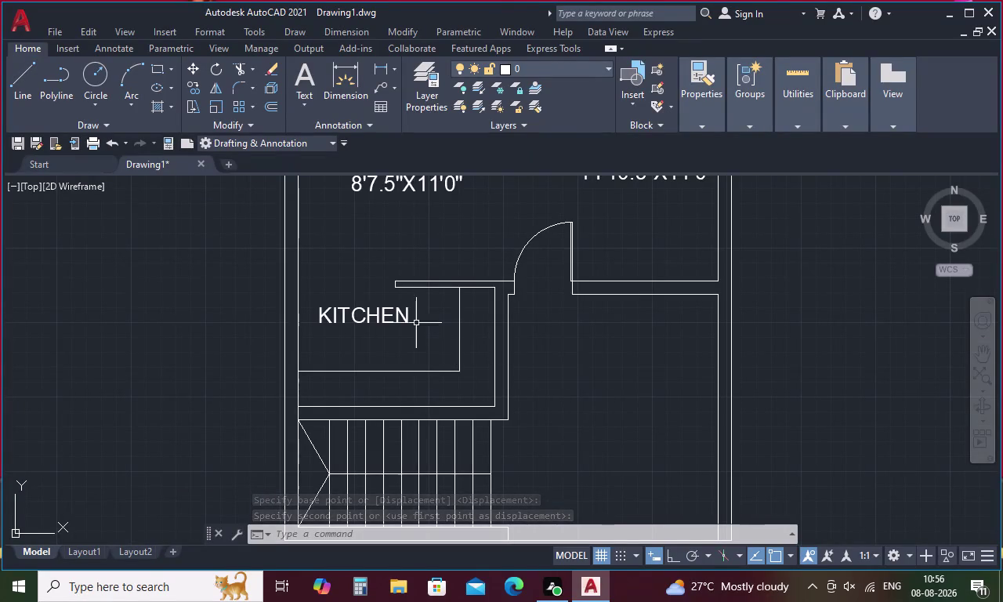
Copy the KITCHEN label into the parking area beside the staircase.
click(333, 311)
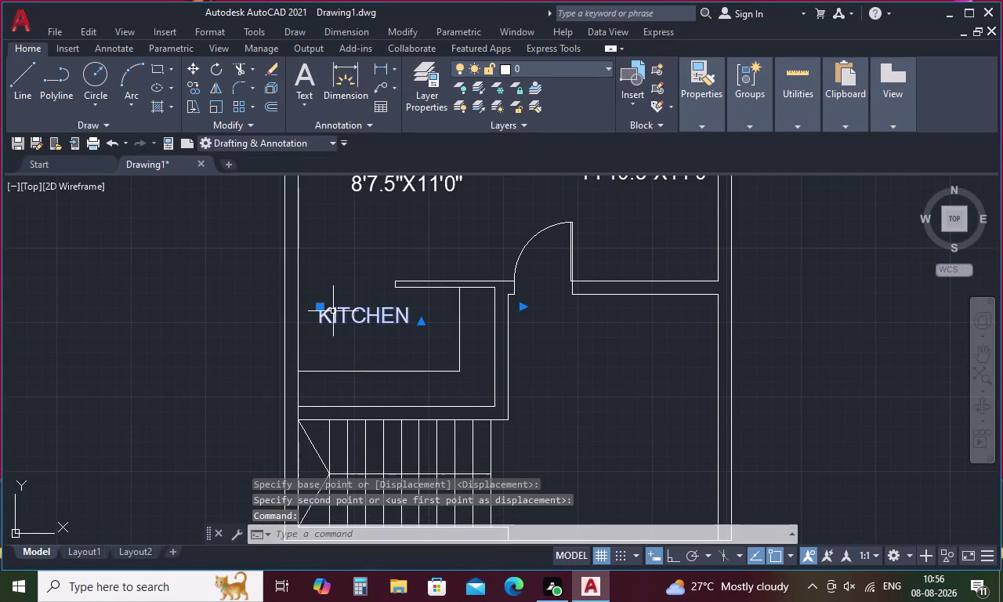
key(ctrl+c)
key(ctrl+v)
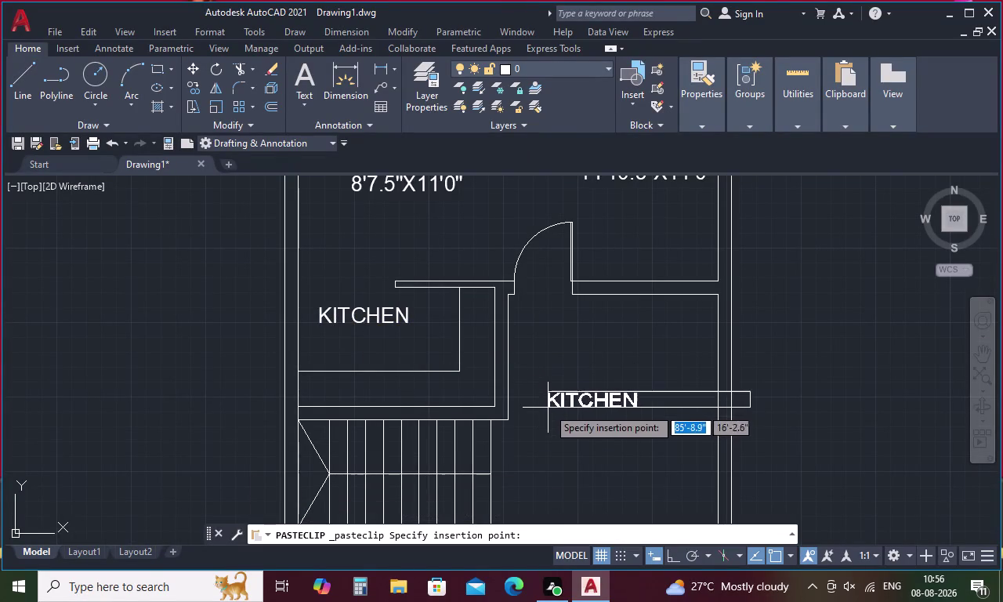
click(561, 406)
Retype the copied label's wording as PARKING.
double_click(594, 403)
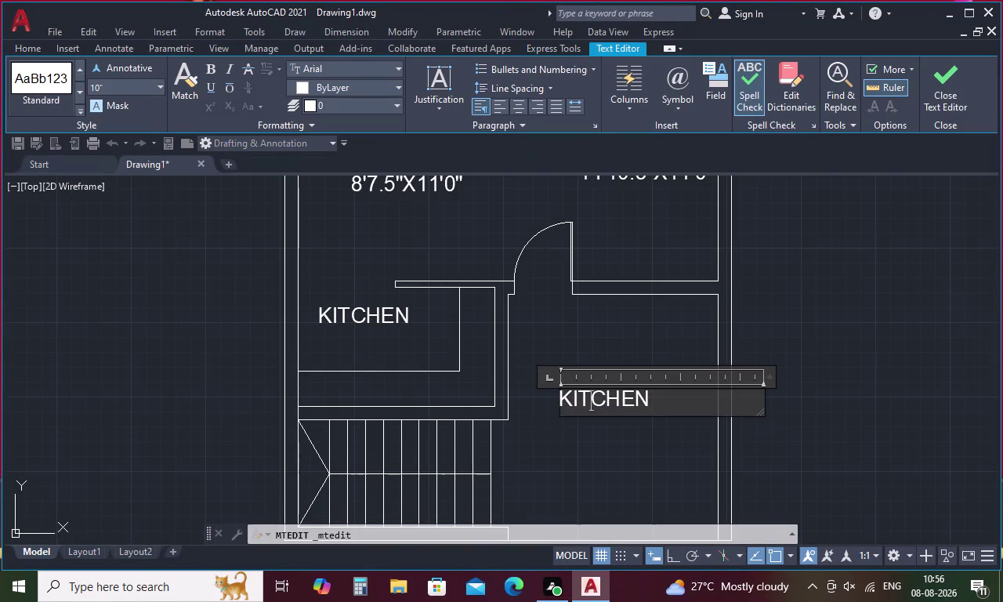
click(661, 403)
key(BackSpace)
key(BackSpace)
key(BackSpace)
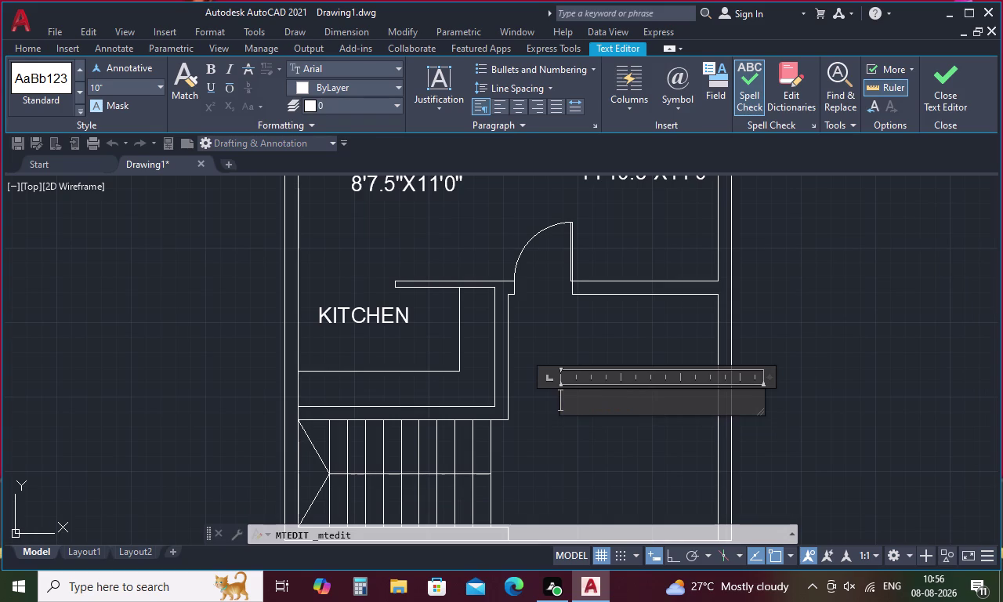
key(p)
text(A)
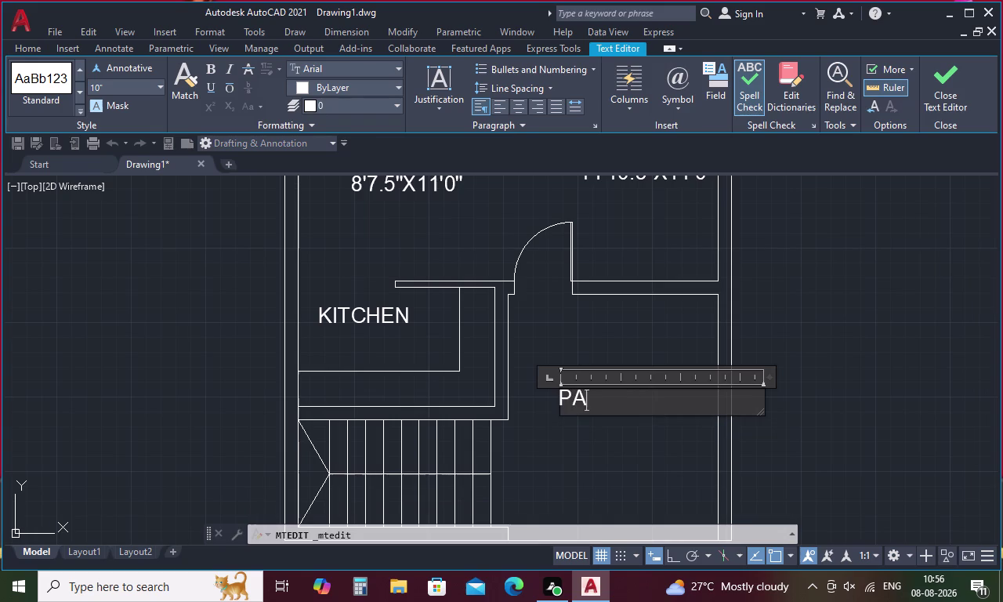
text(RK)
text(IN)
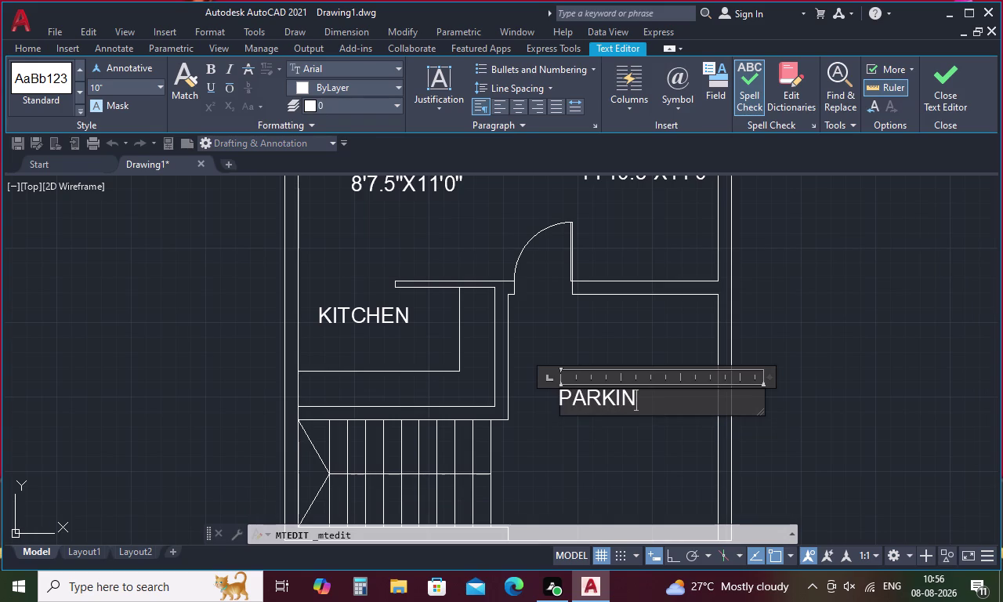
key(g)
click(602, 357)
scroll(down, 3)
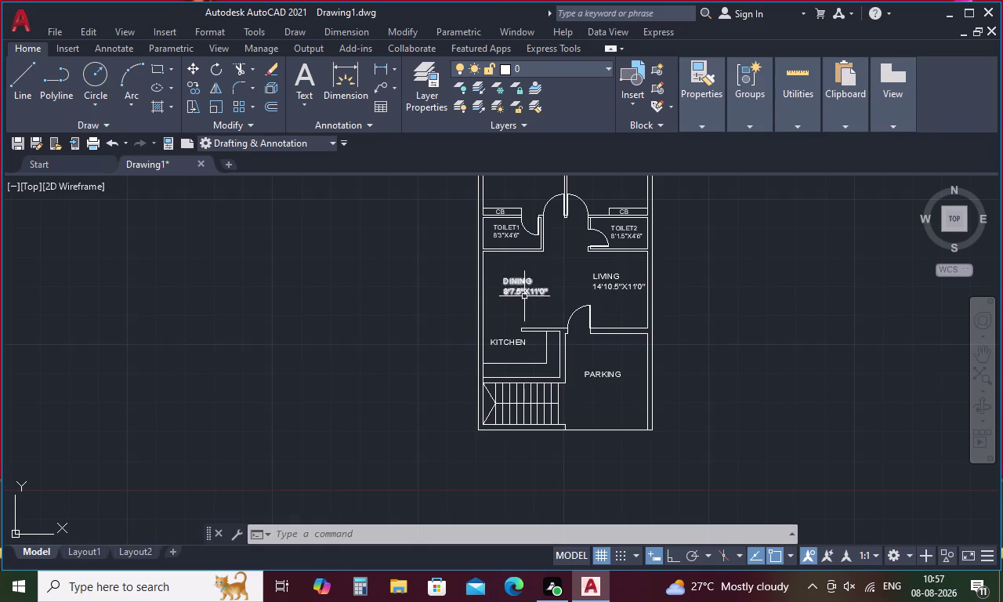
scroll(down, 3)
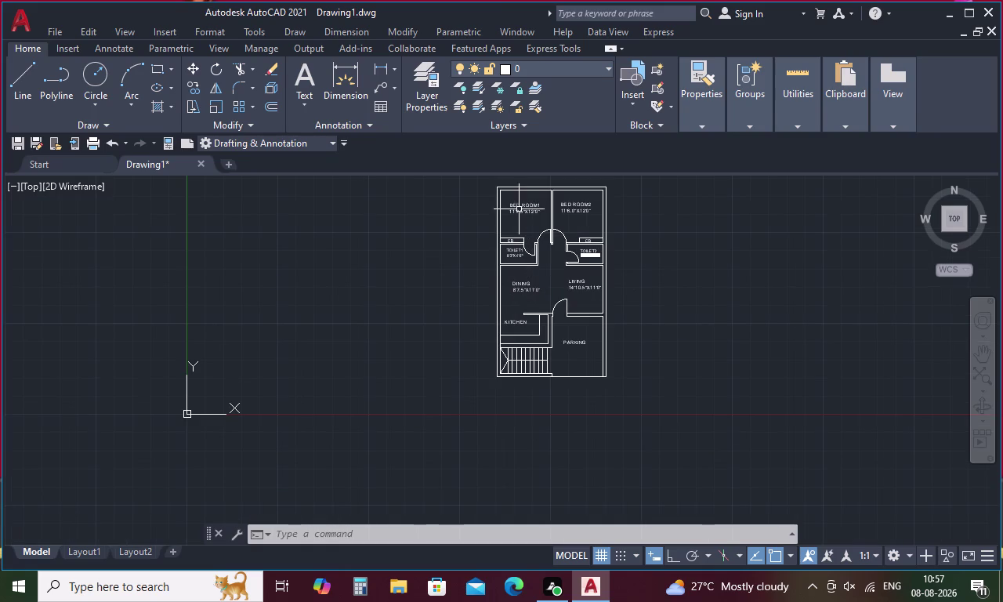
middle_drag(518, 208, 475, 295)
scroll(up, 3)
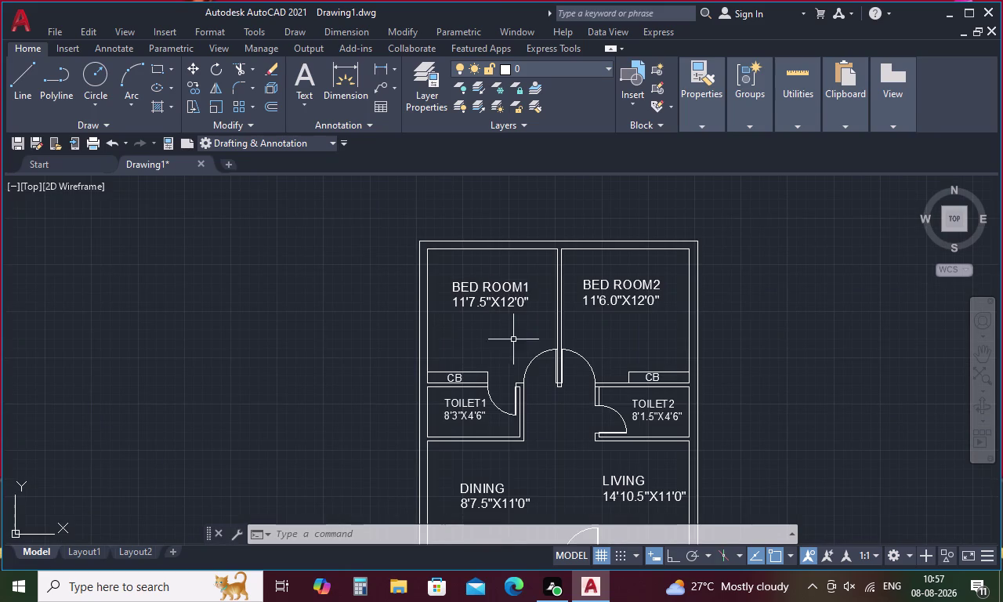
scroll(down, 3)
middle_drag(457, 397, 418, 285)
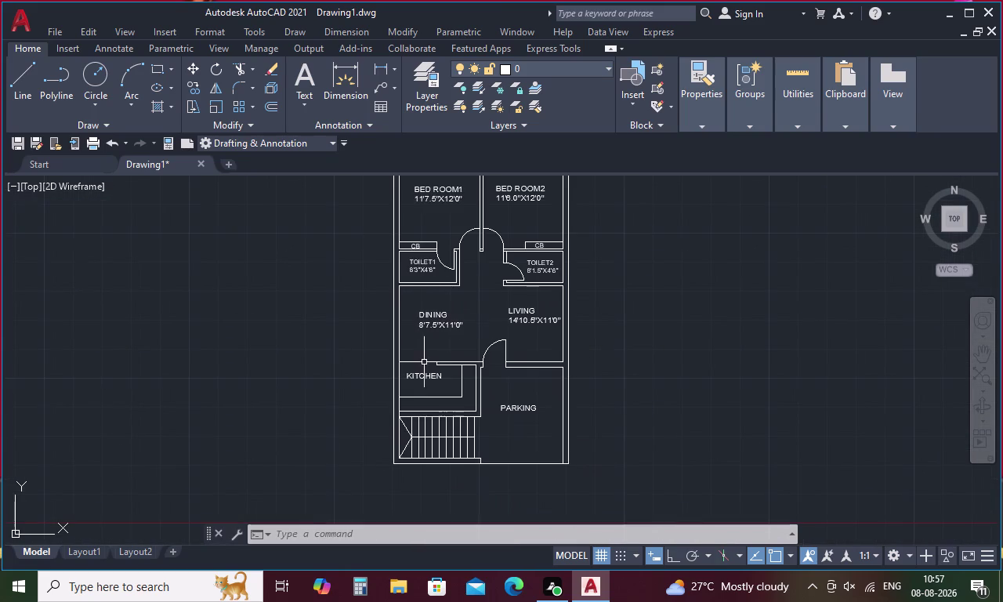
middle_drag(426, 354, 435, 405)
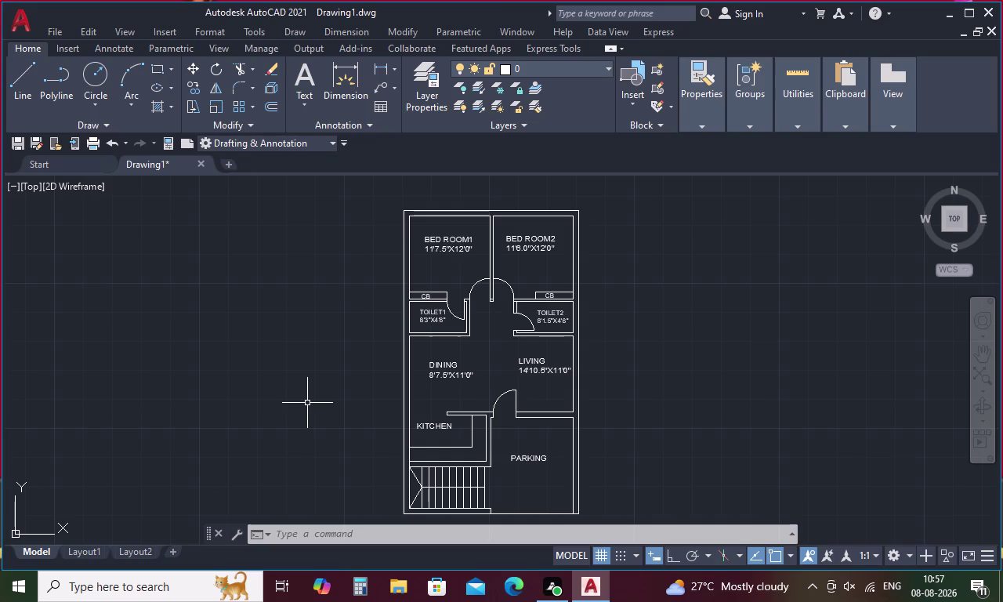
Open the Layer Properties Manager with LA and select layer 0.
key(l)
text(A)
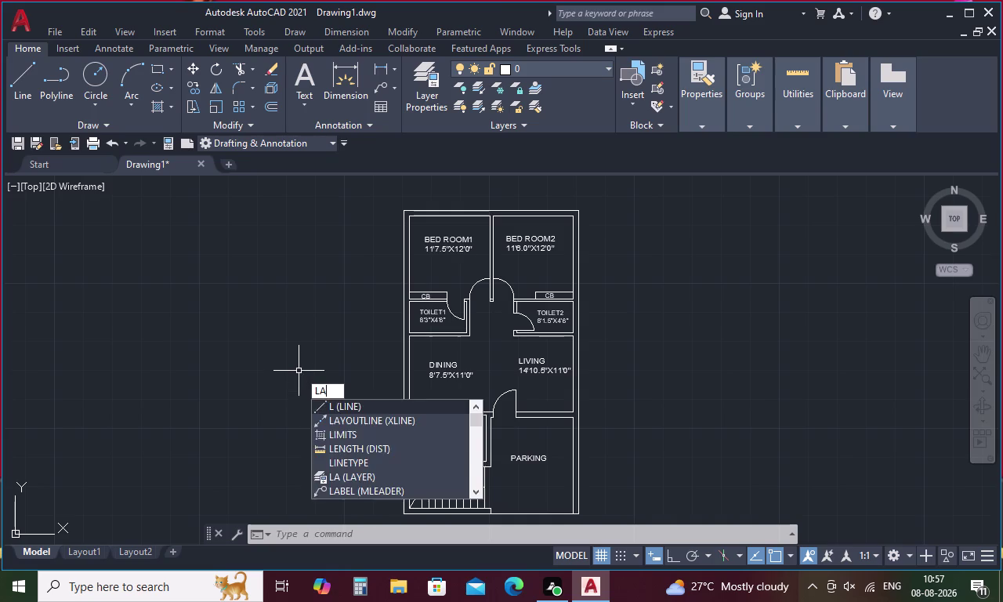
key(space)
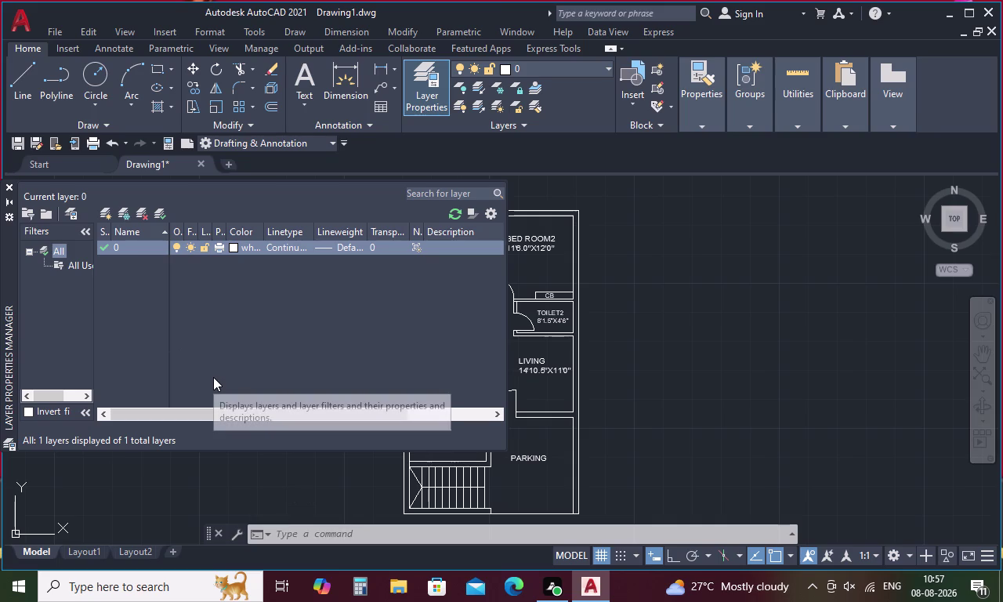
key(alt+n)
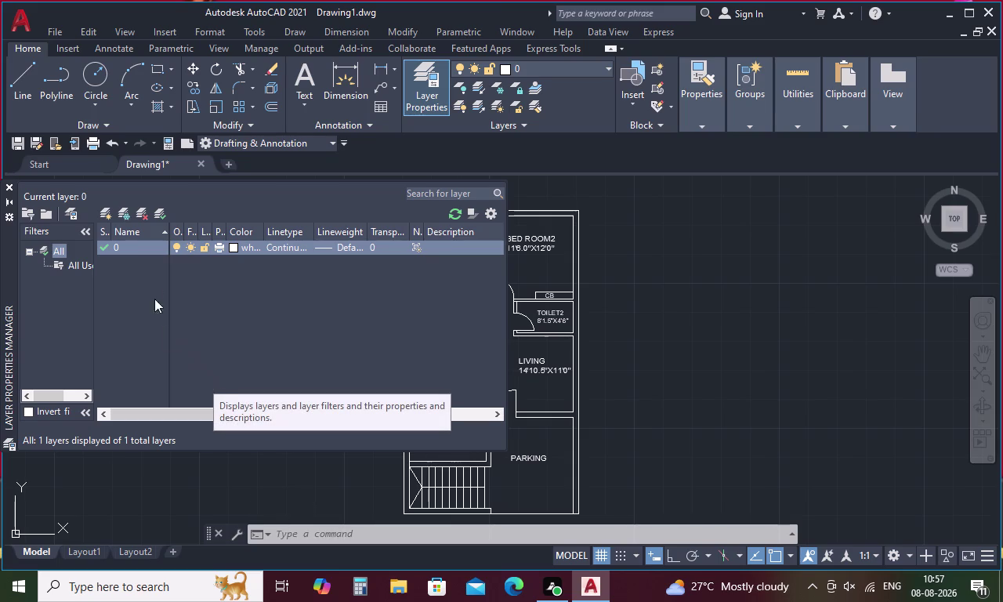
click(137, 241)
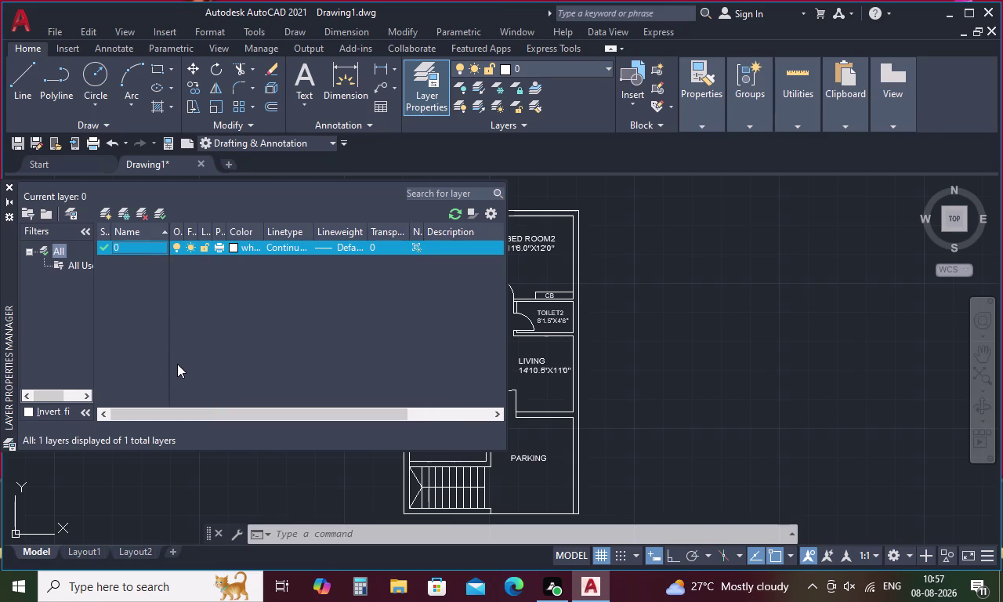
Create a new layer named WALLS.
key(alt+n)
key(BackSpace)
key(BackSpace)
key(BackSpace)
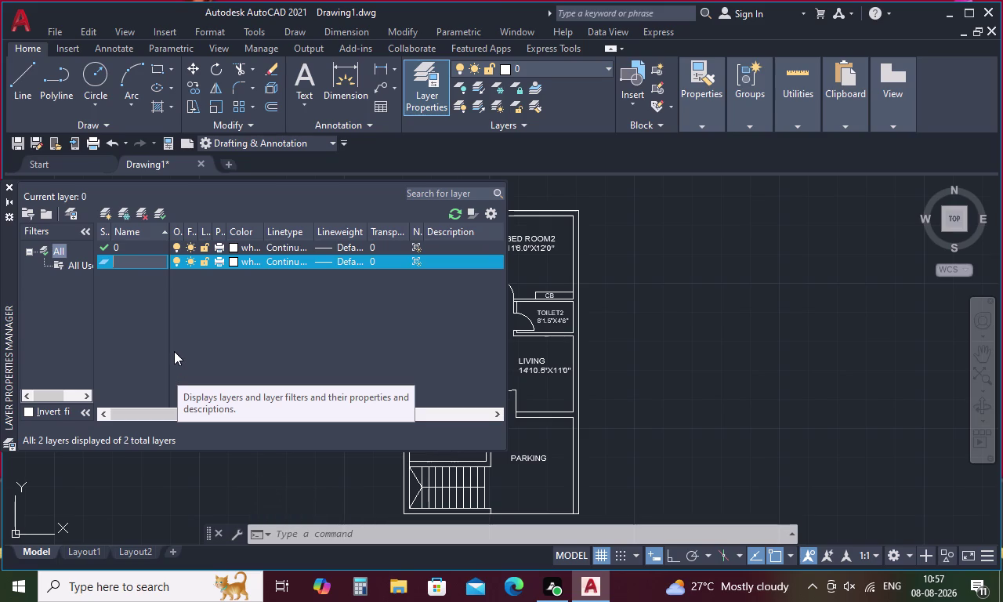
text(WALLS)
key(space)
key(space)
key(Return)
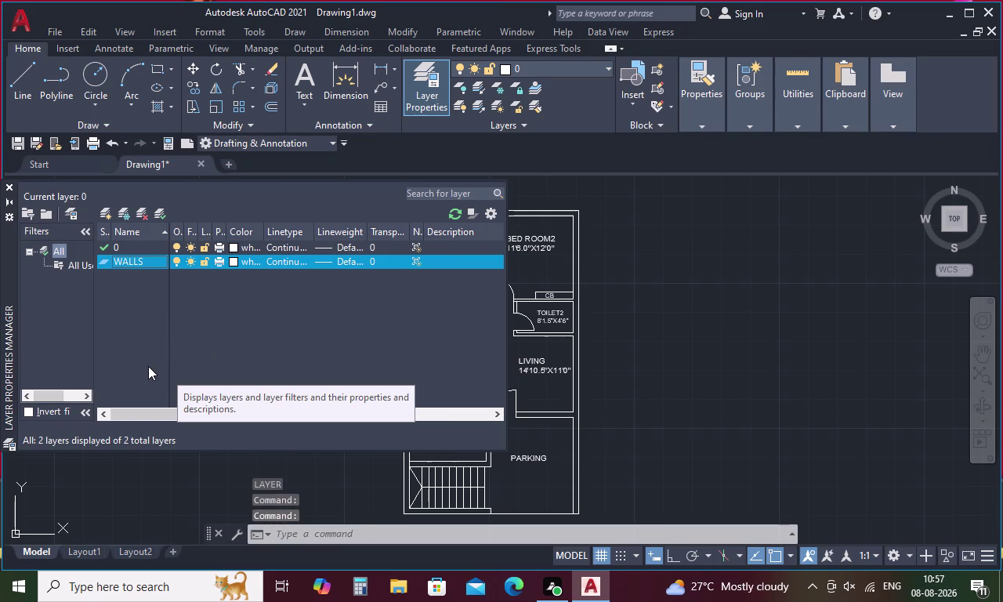
Create a new layer named DOORS.
key(alt+n)
key(BackSpace)
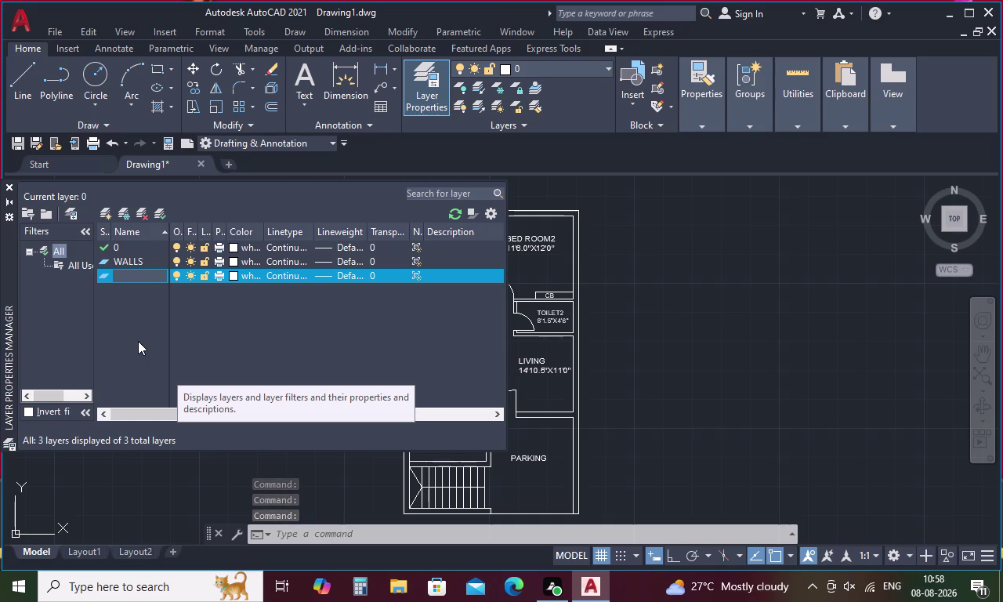
text(D)
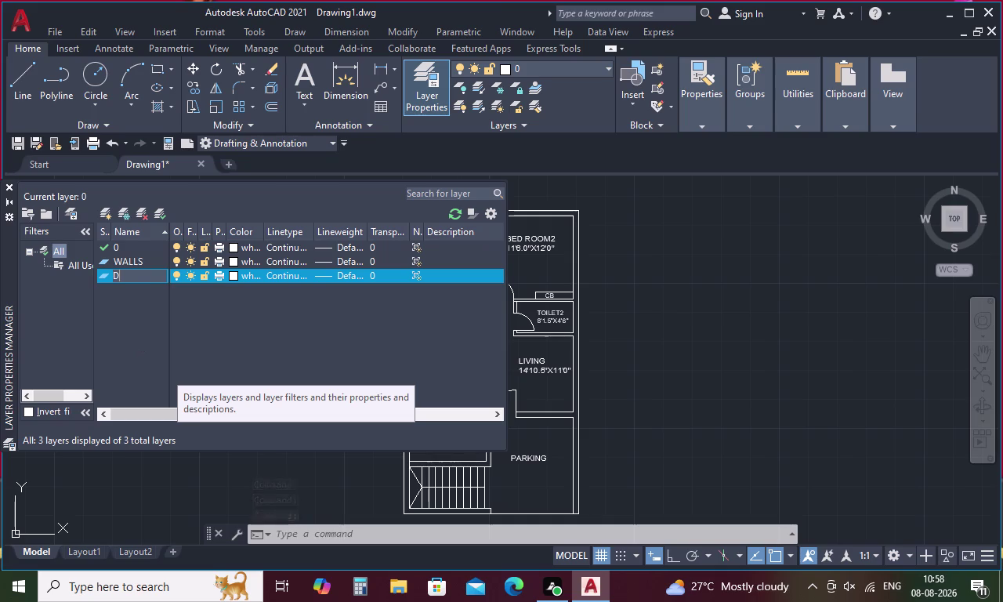
text(OORS)
key(Return)
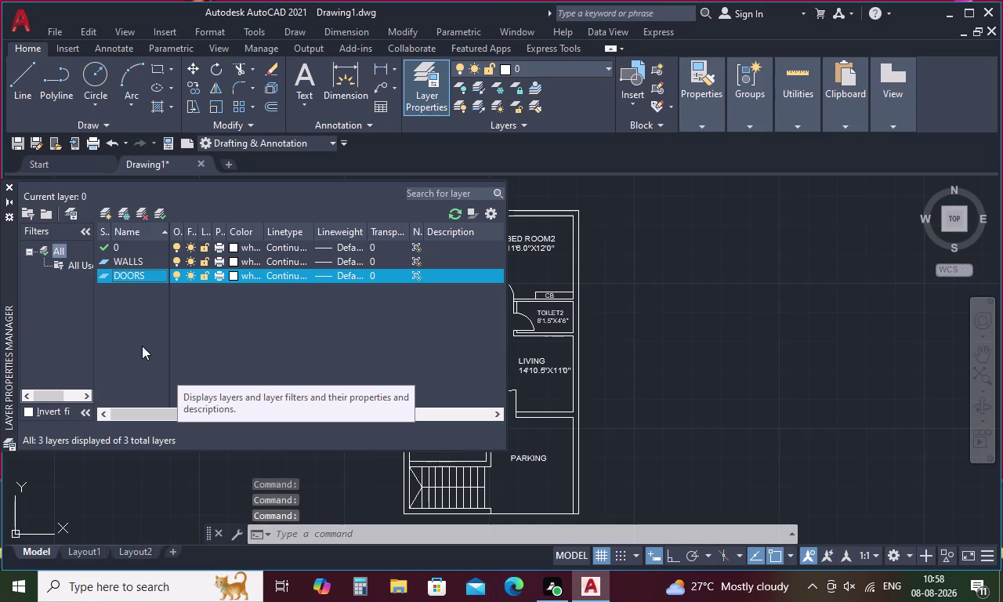
Create a new layer named WINDOWS.
key(alt+n)
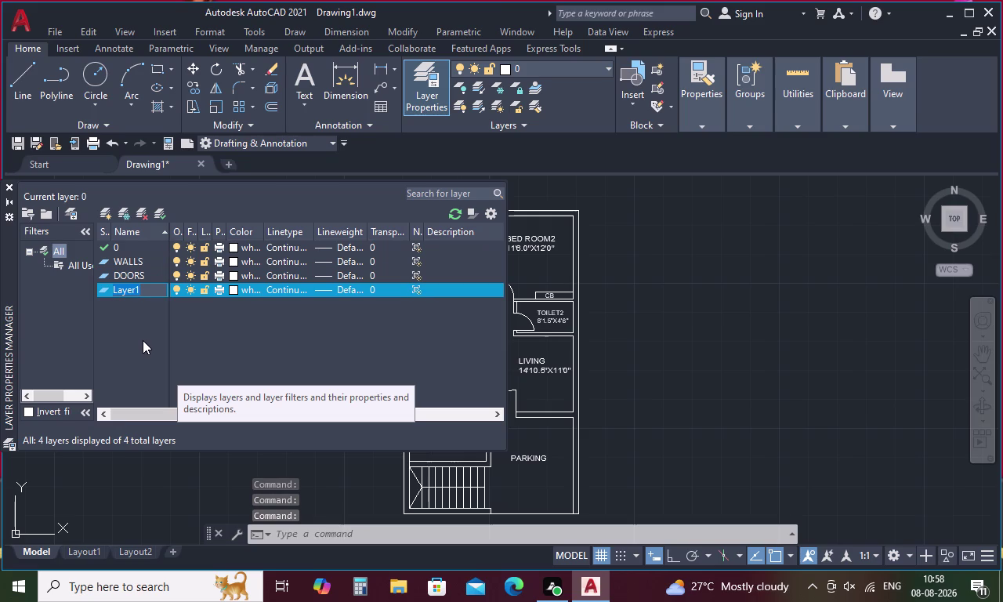
text(WI)
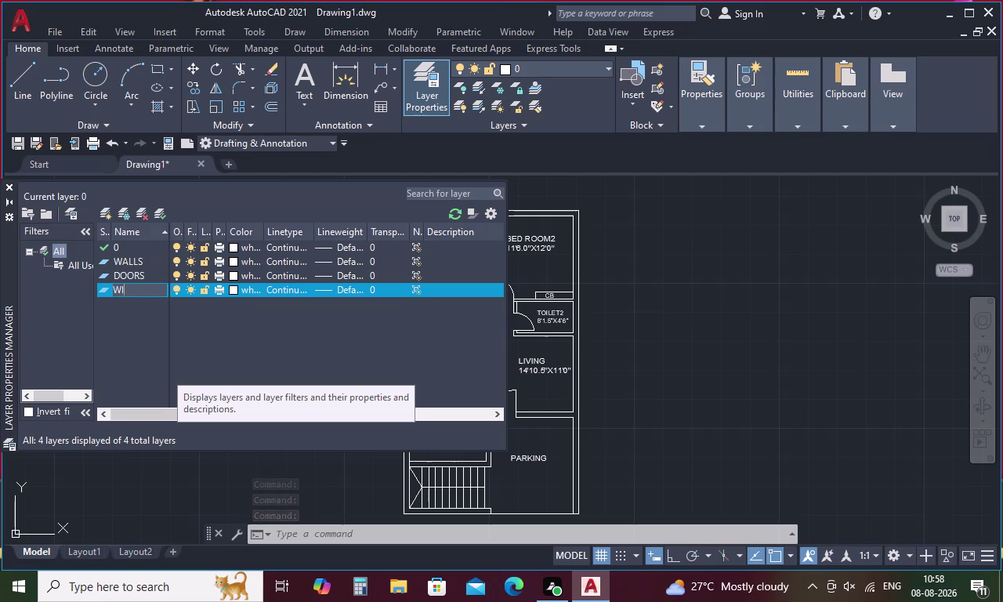
text(NDO)
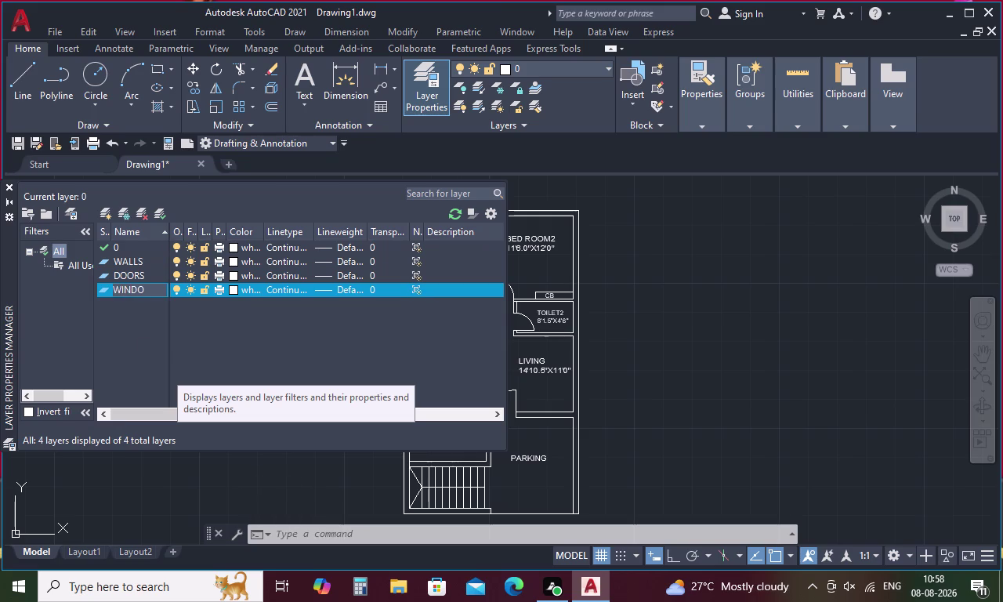
text(WS)
key(Return)
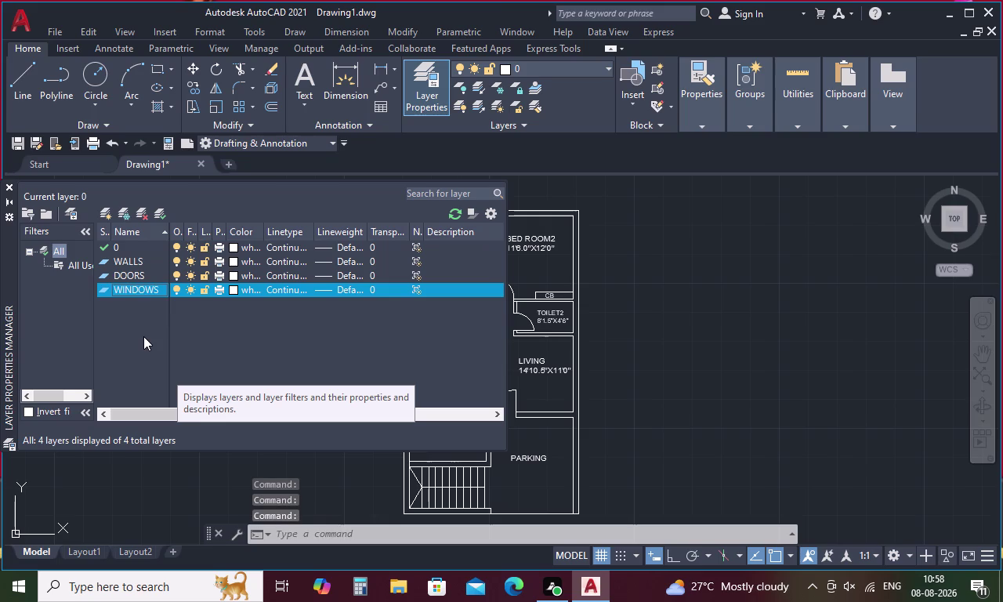
Create a new layer named STAIRS.
key(alt+n)
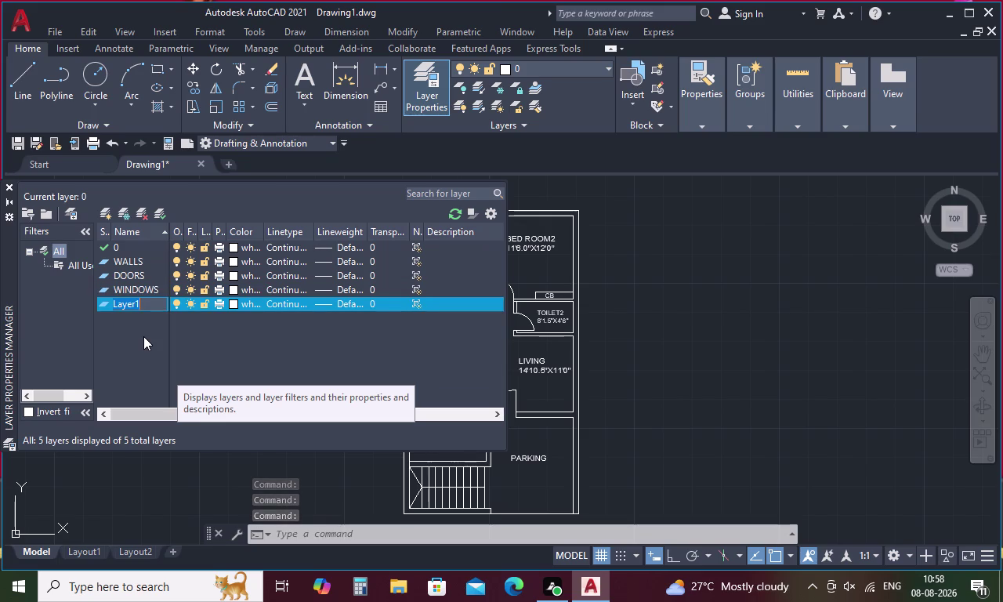
text(ST)
key(a)
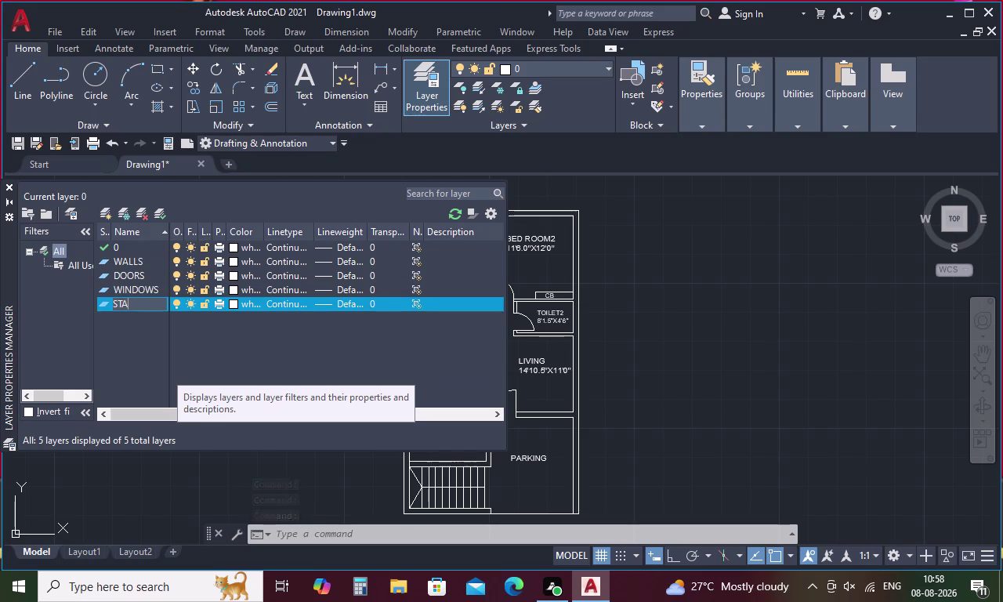
key(i)
text(RS)
key(Return)
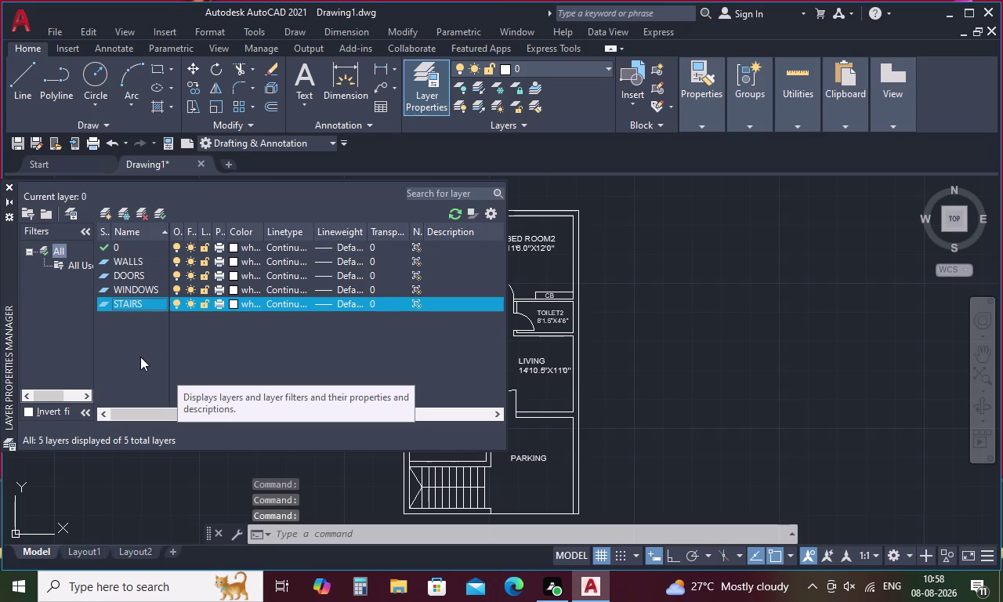
key(alt+n)
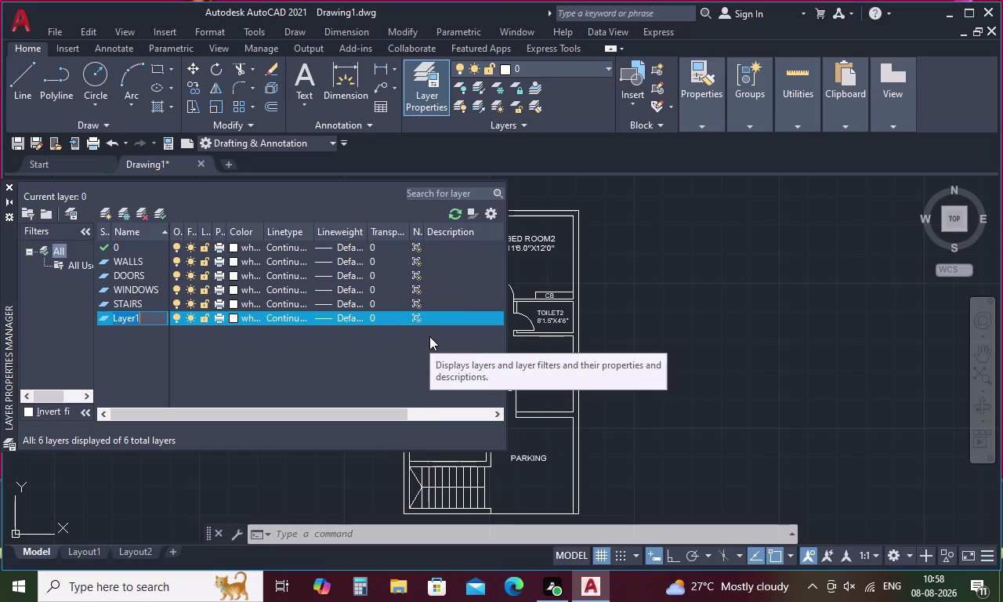
Name the newly added layer TEXT.
text(T)
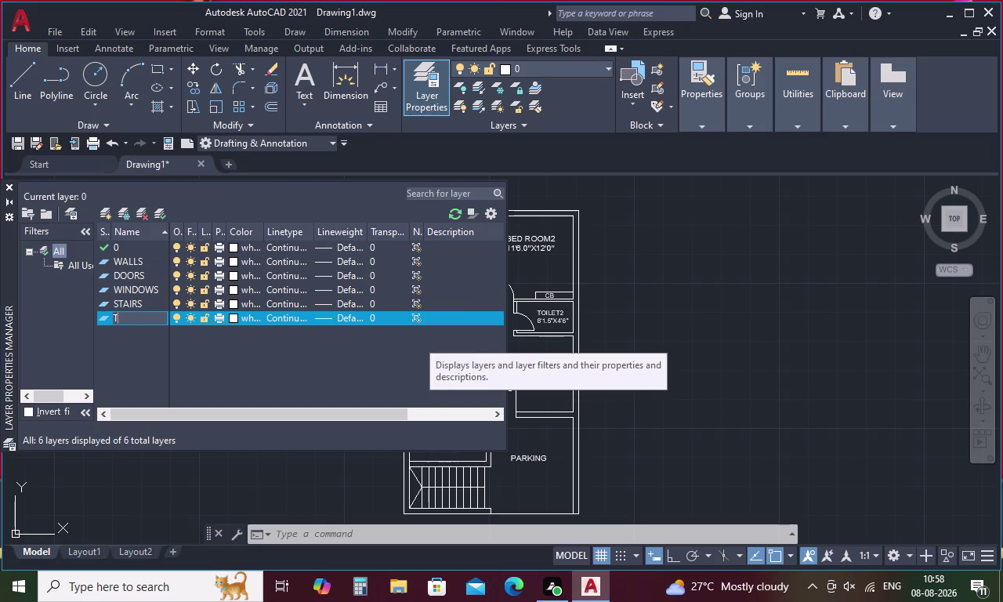
text(EXT)
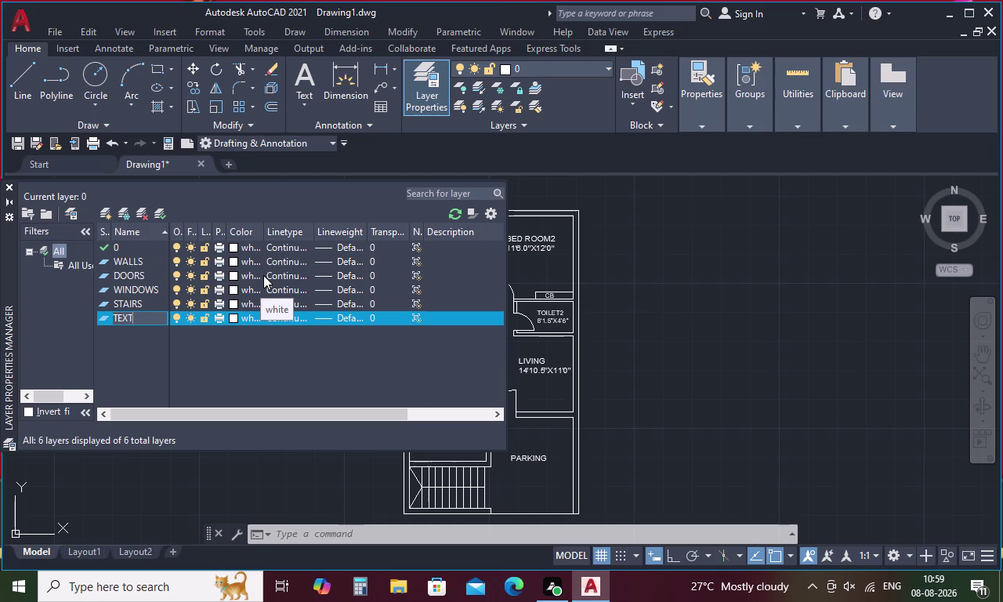
click(302, 356)
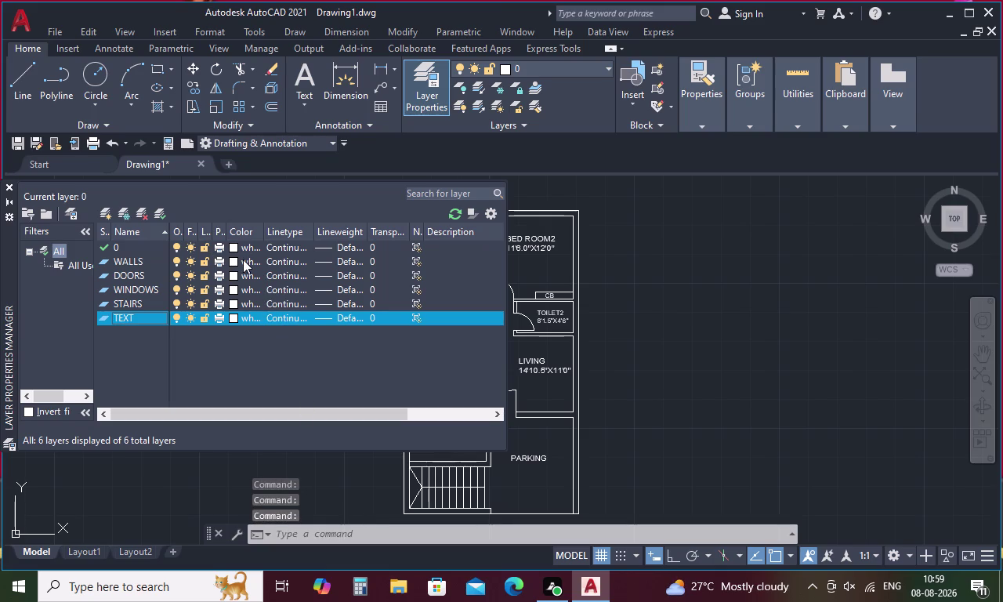
Set WALLS to colour 32, DOORS to blue and WINDOWS to colour 110.
click(234, 262)
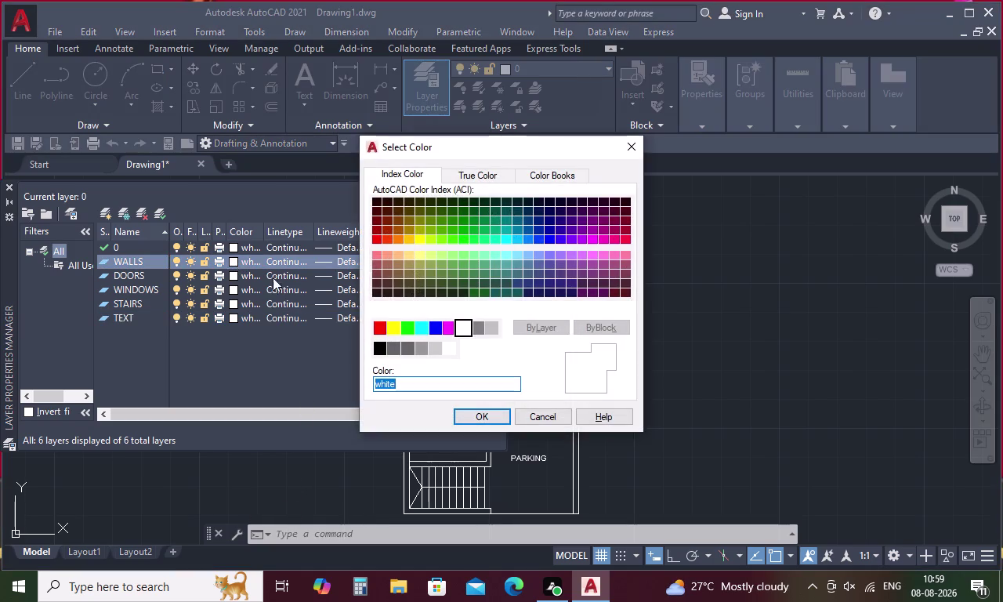
click(399, 237)
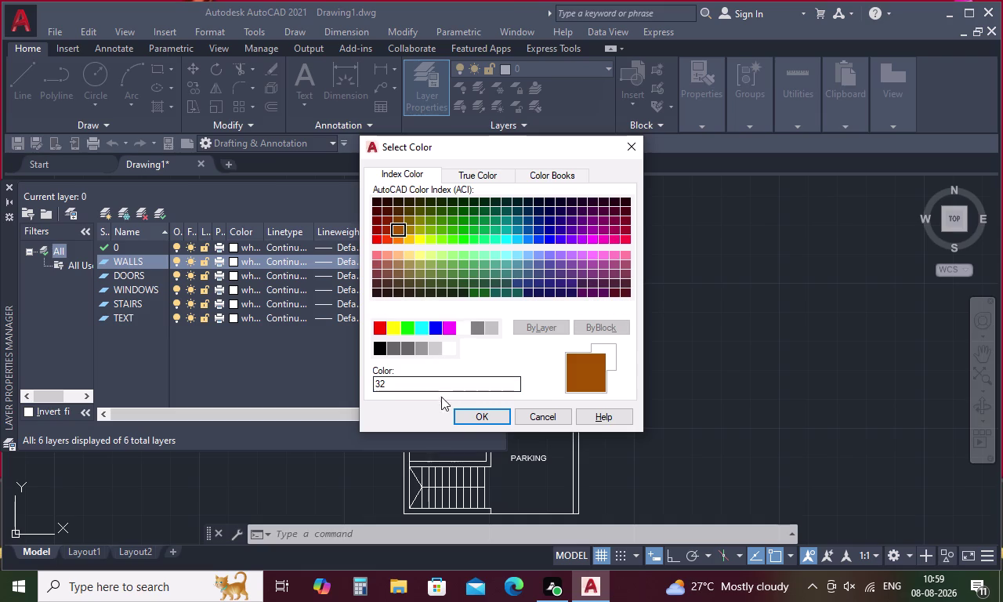
click(486, 416)
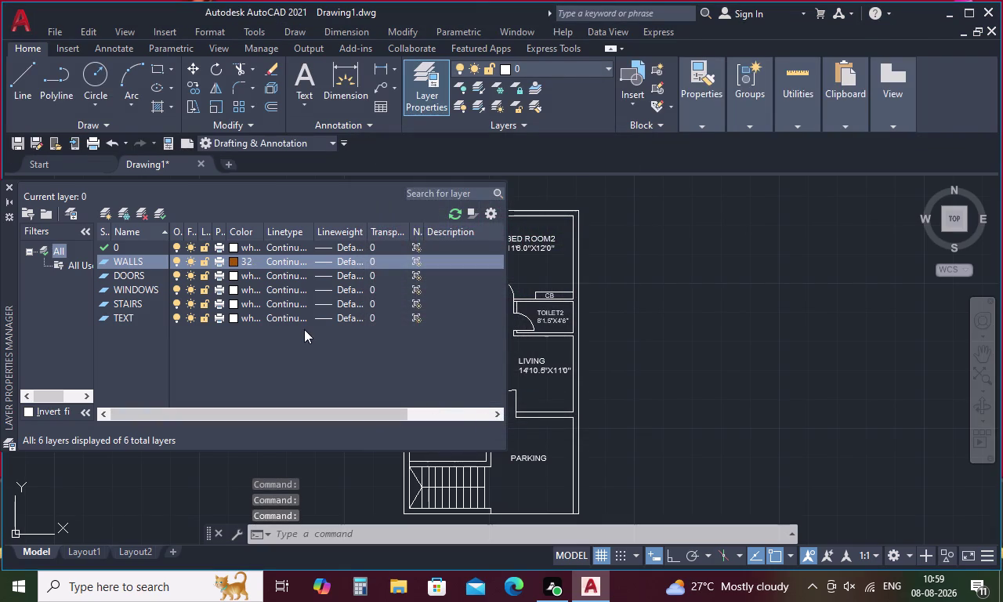
click(234, 276)
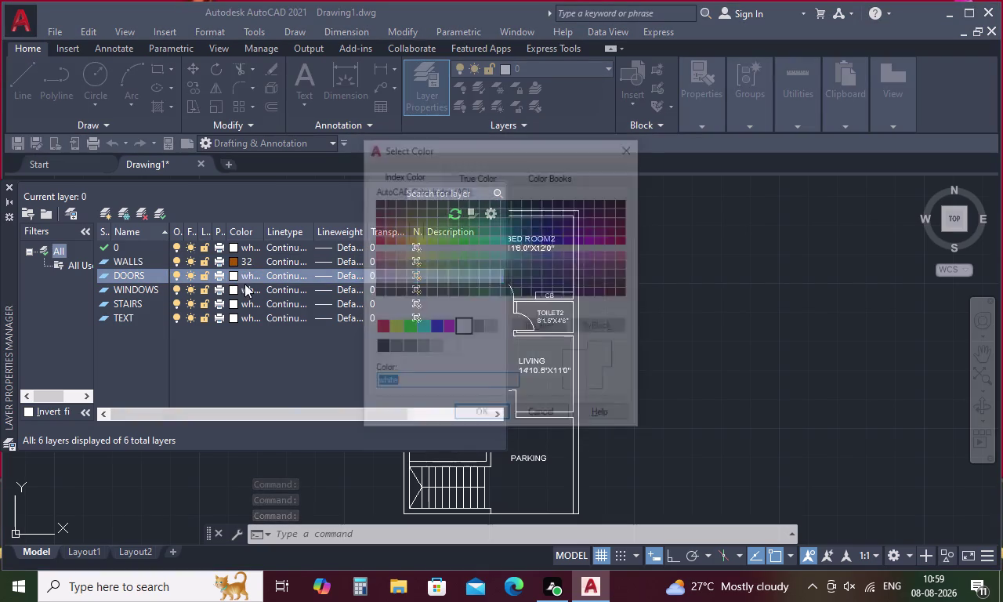
click(437, 324)
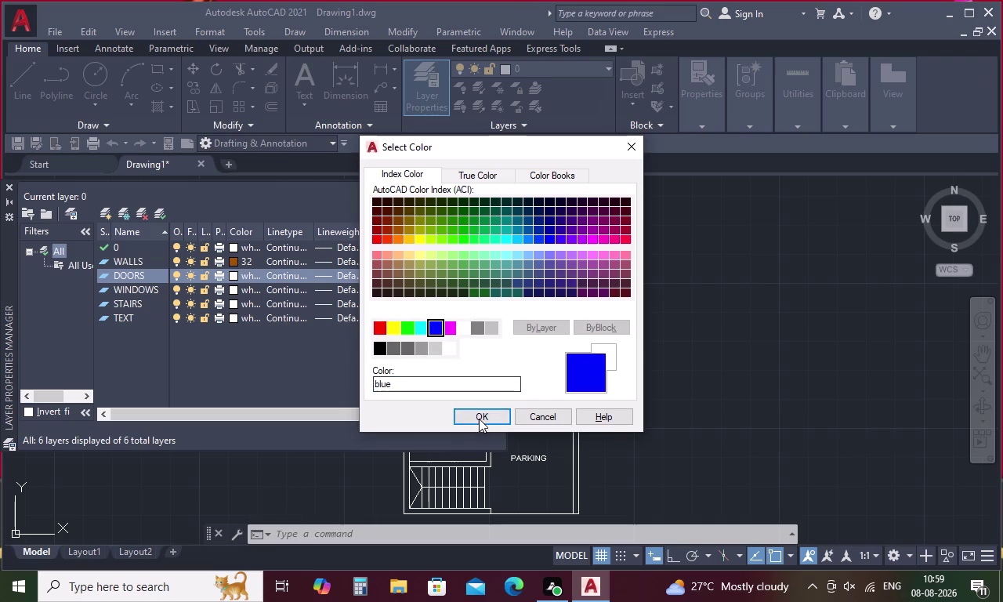
click(480, 419)
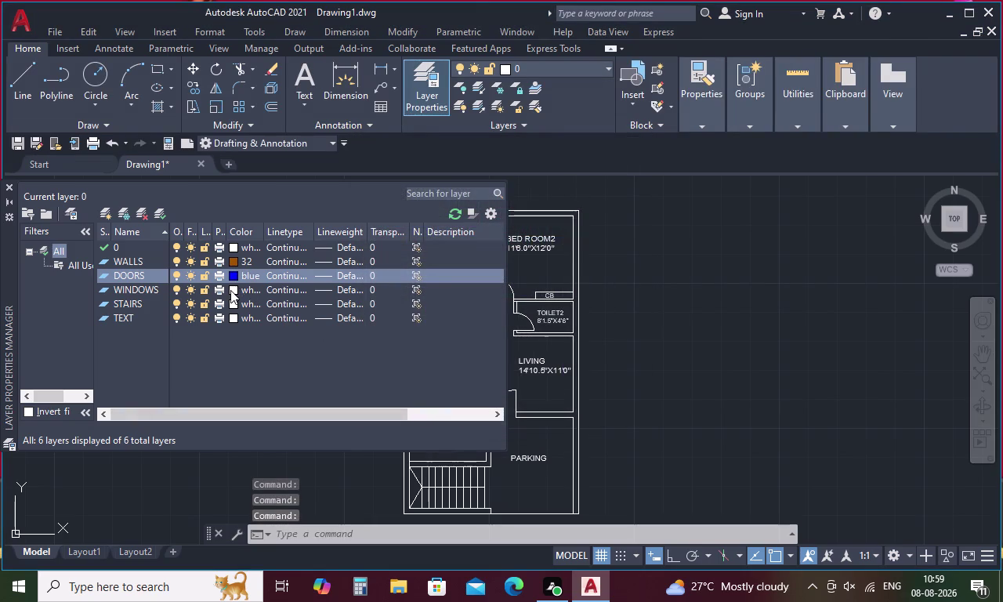
click(231, 290)
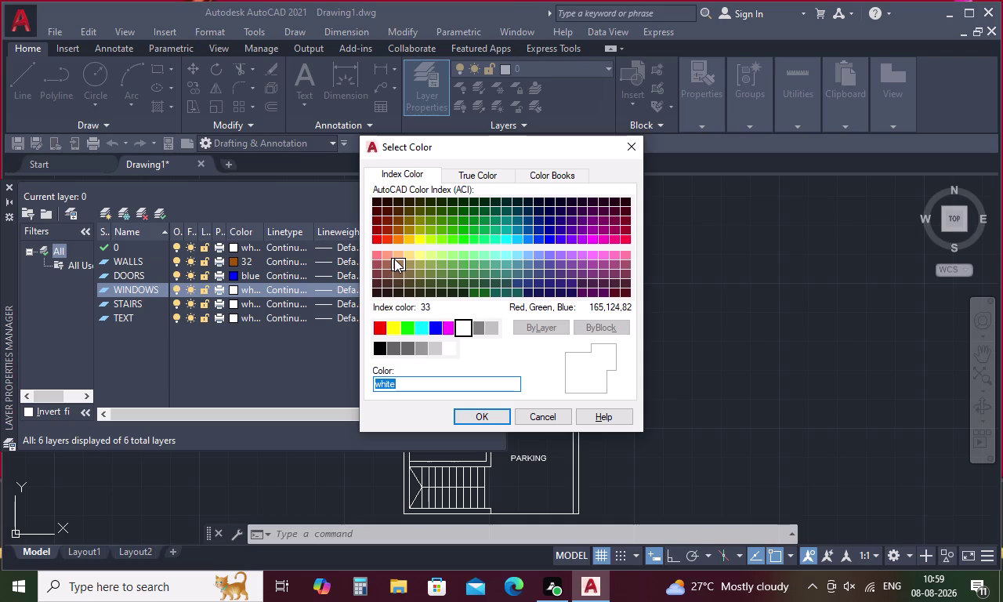
click(482, 239)
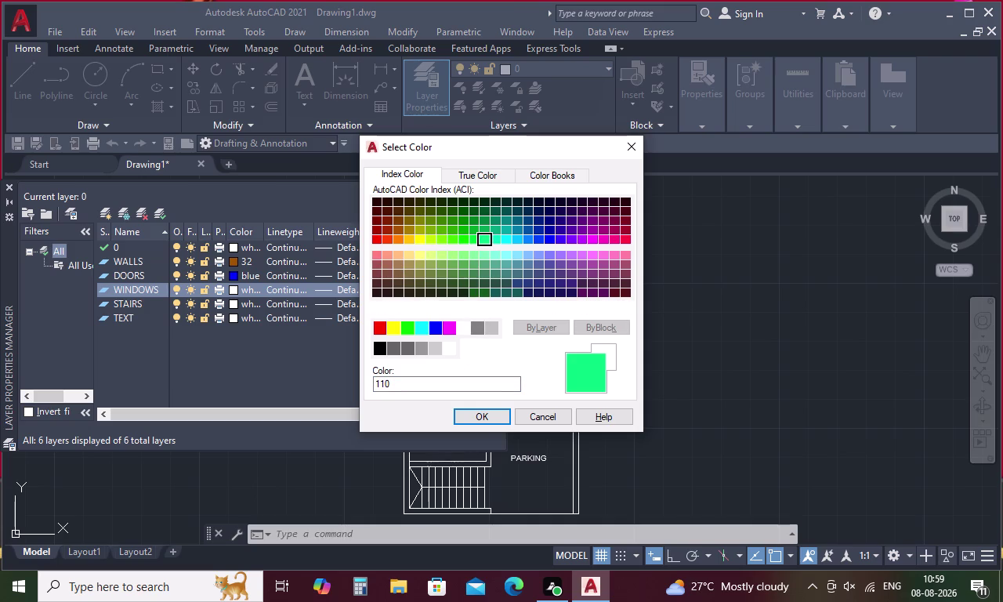
click(487, 410)
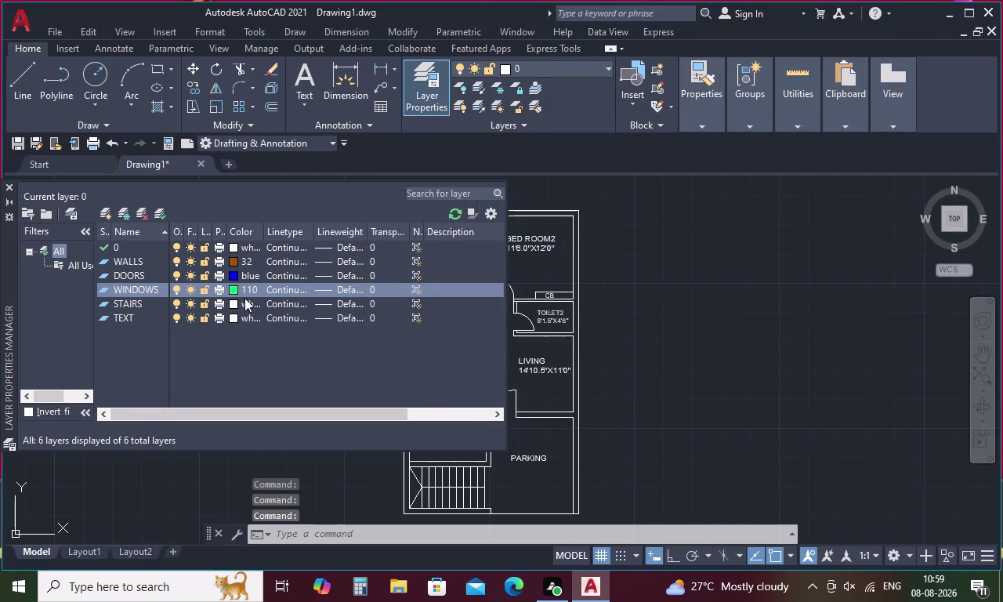
Set STAIRS to magenta and TEXT to colour 10, then close the layer manager.
click(232, 300)
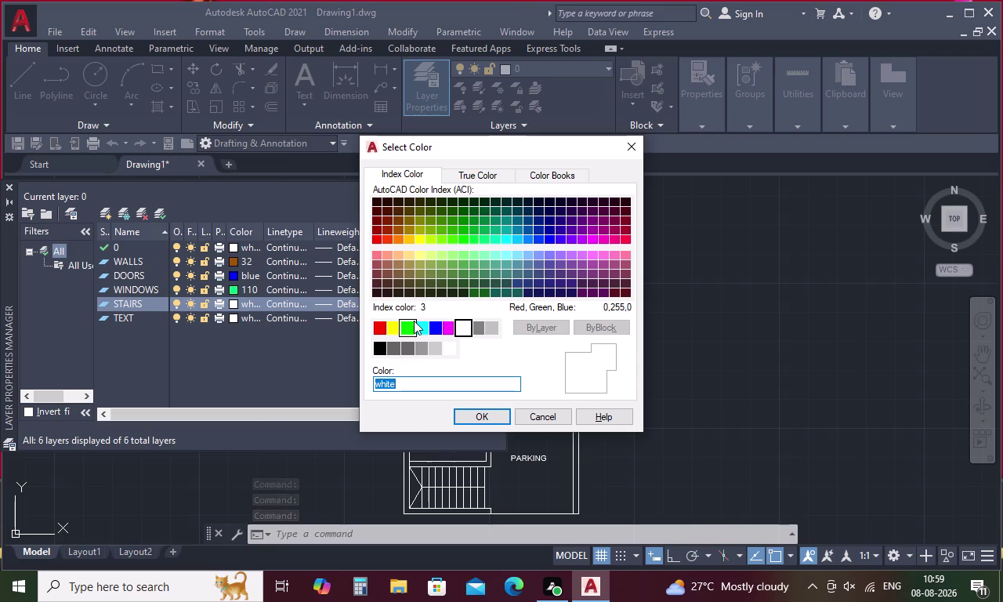
click(445, 326)
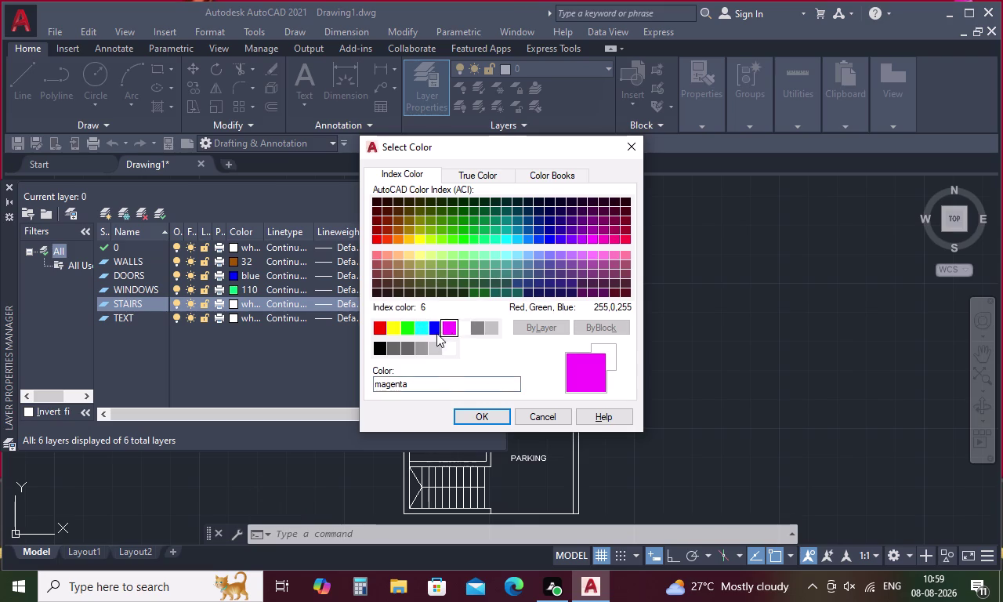
click(464, 409)
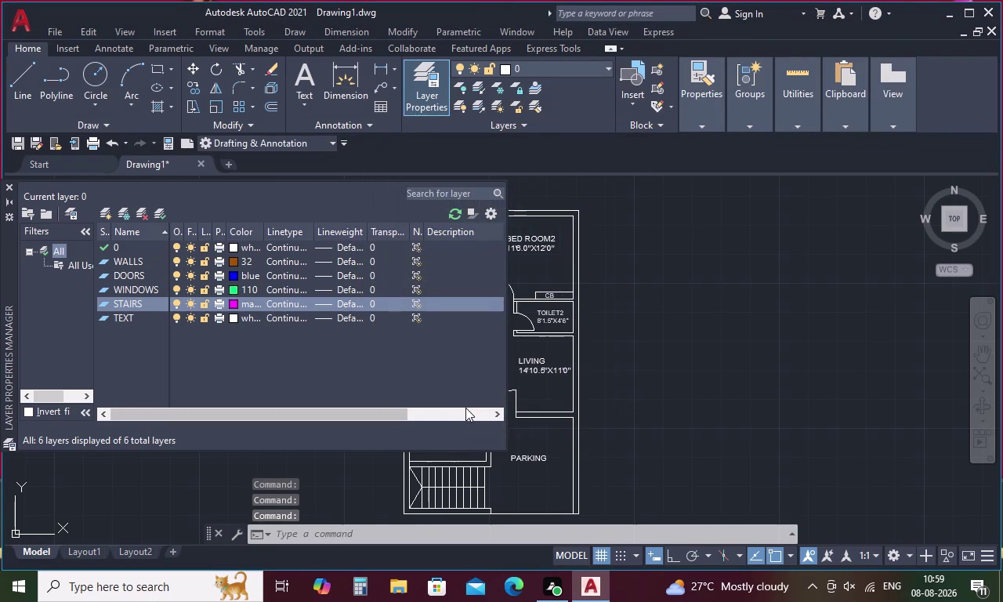
click(233, 314)
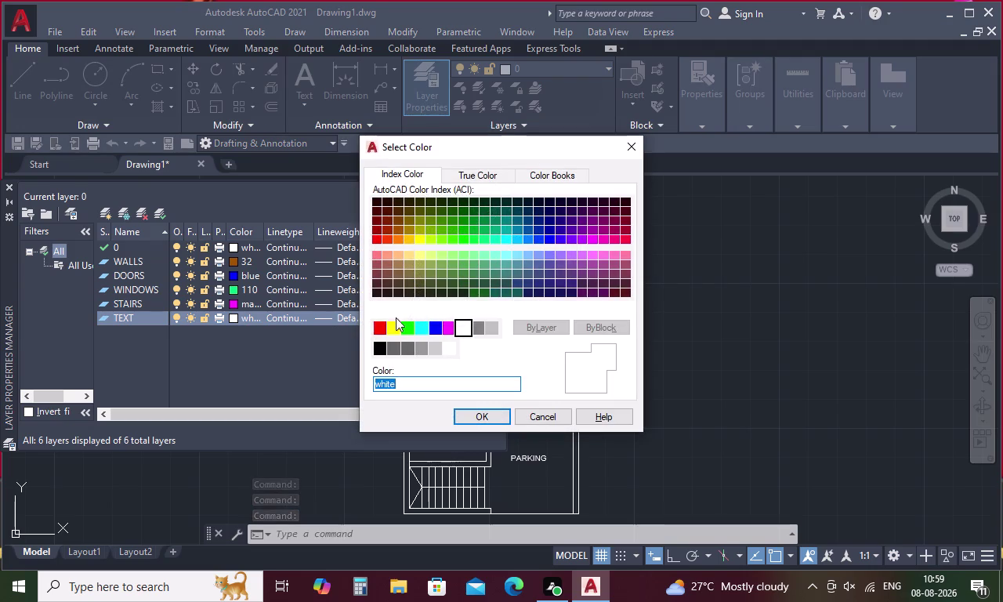
click(374, 242)
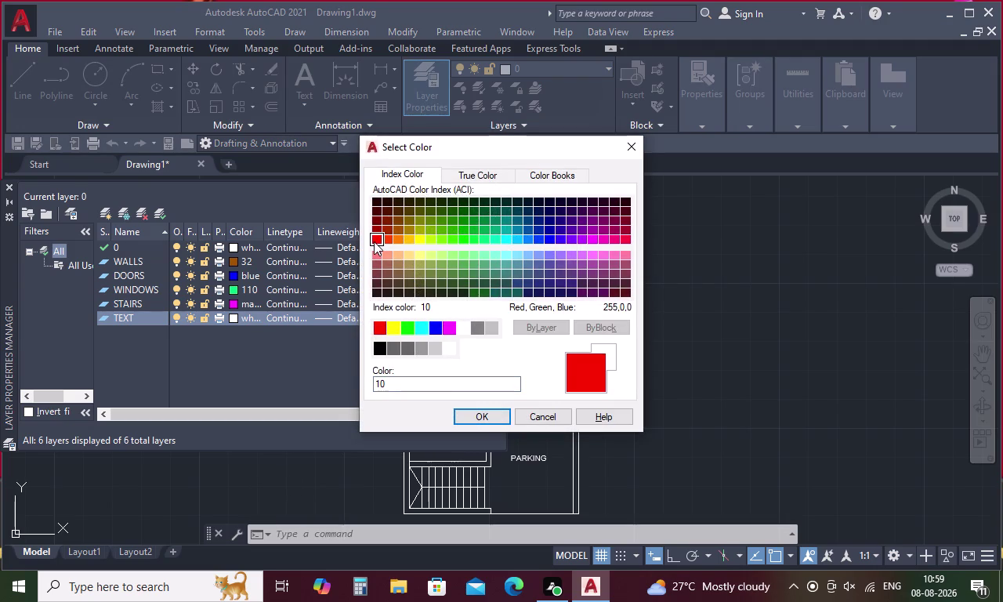
click(488, 412)
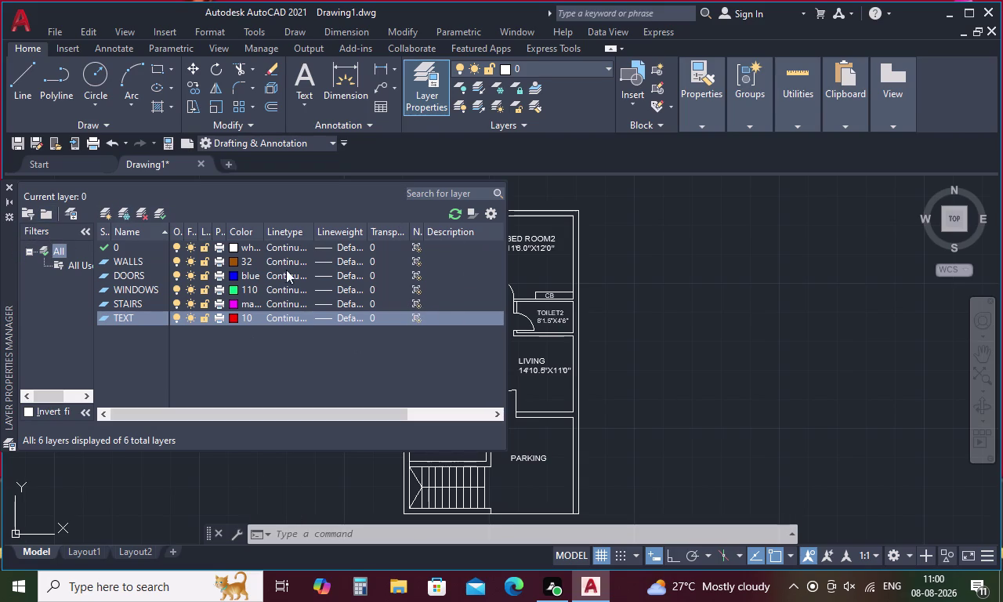
click(4, 186)
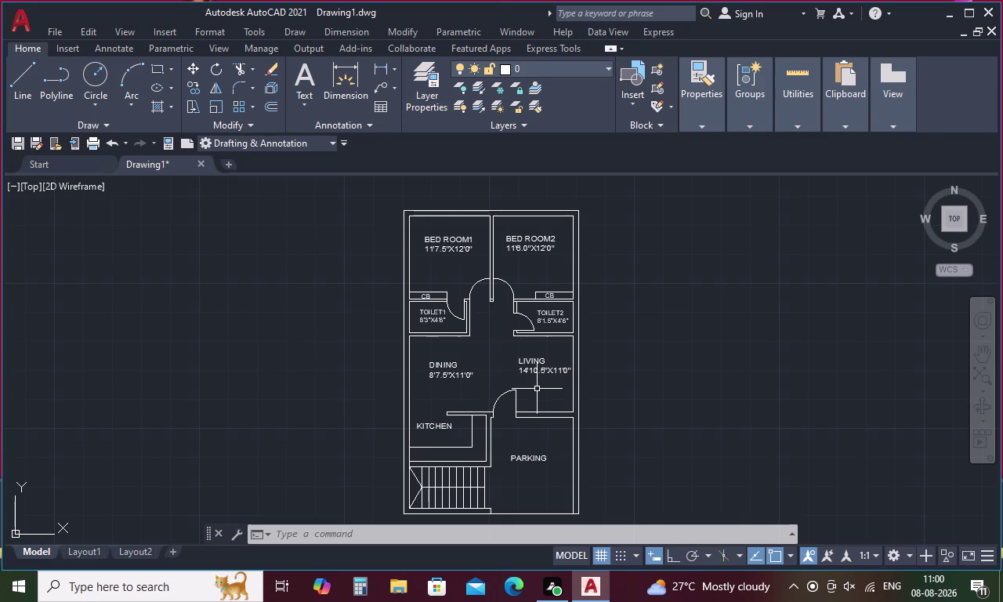
Draw a short vertical line in the opening below the living room.
key(l)
key(space)
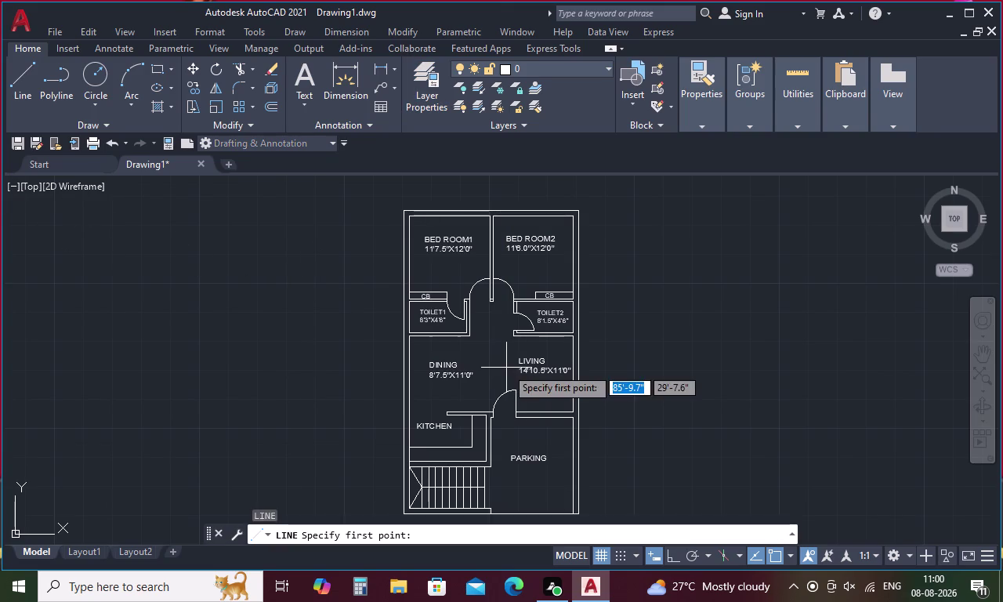
scroll(up, 3)
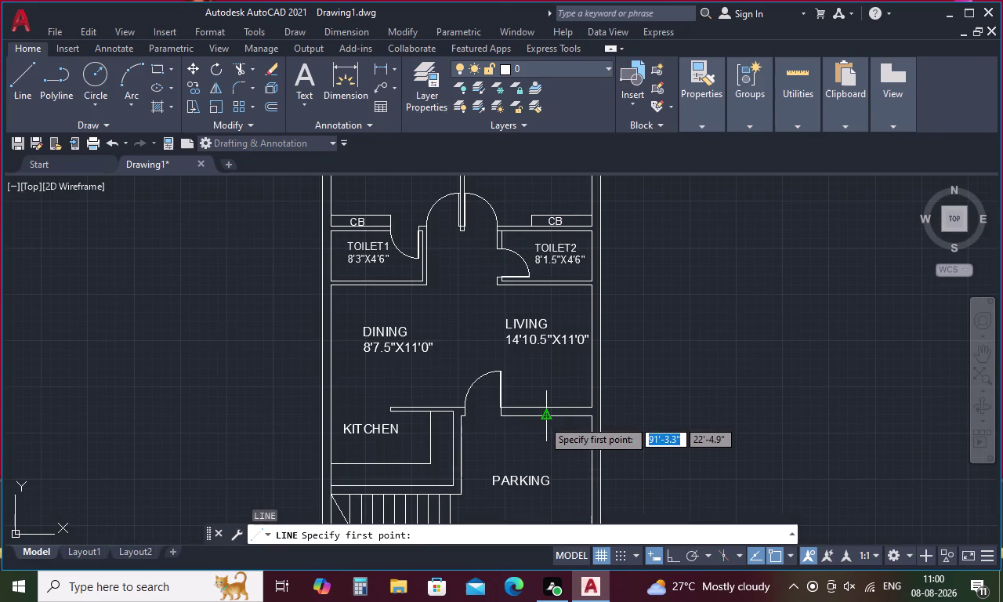
click(542, 419)
click(544, 406)
key(Escape)
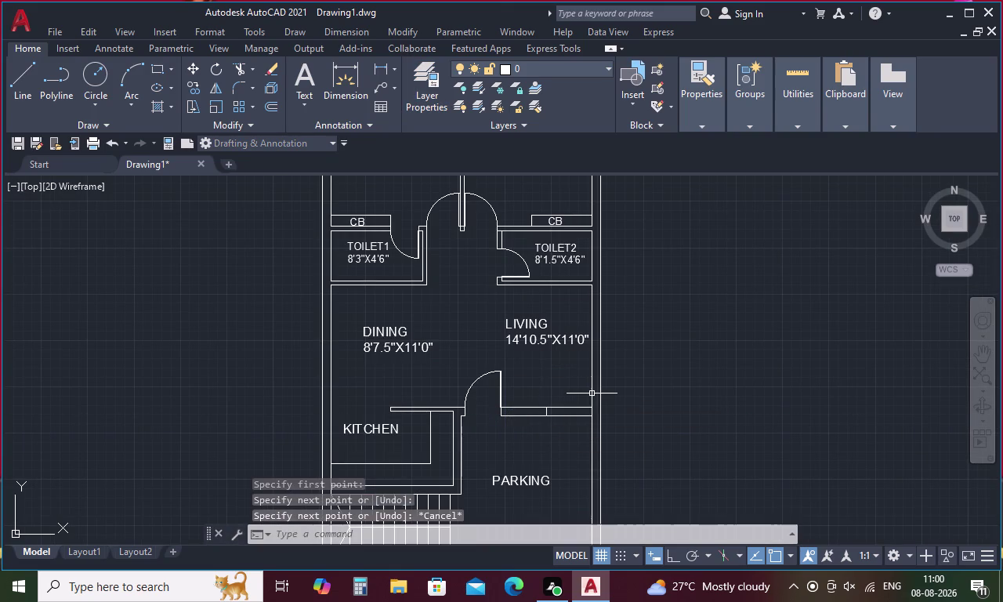
Offset the short line 3' to the right.
key(o)
key(space)
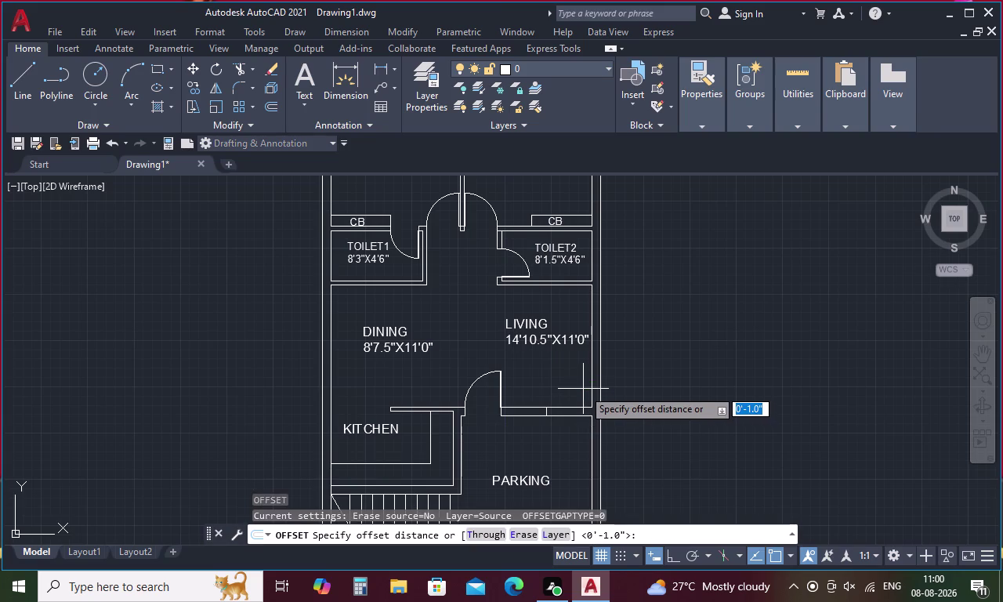
key(3)
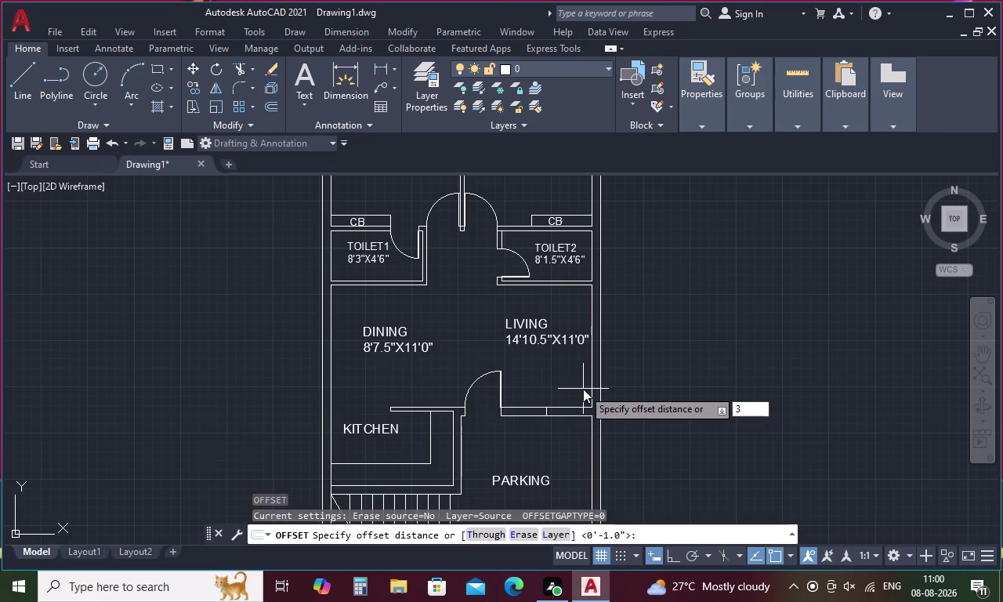
text(')
key(space)
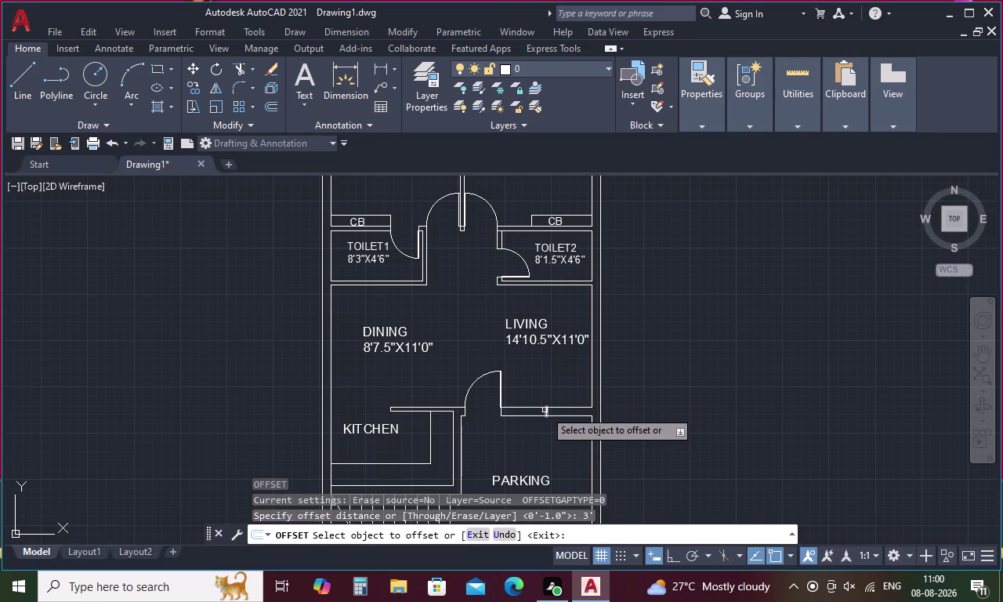
click(545, 410)
click(568, 409)
scroll(up, 3)
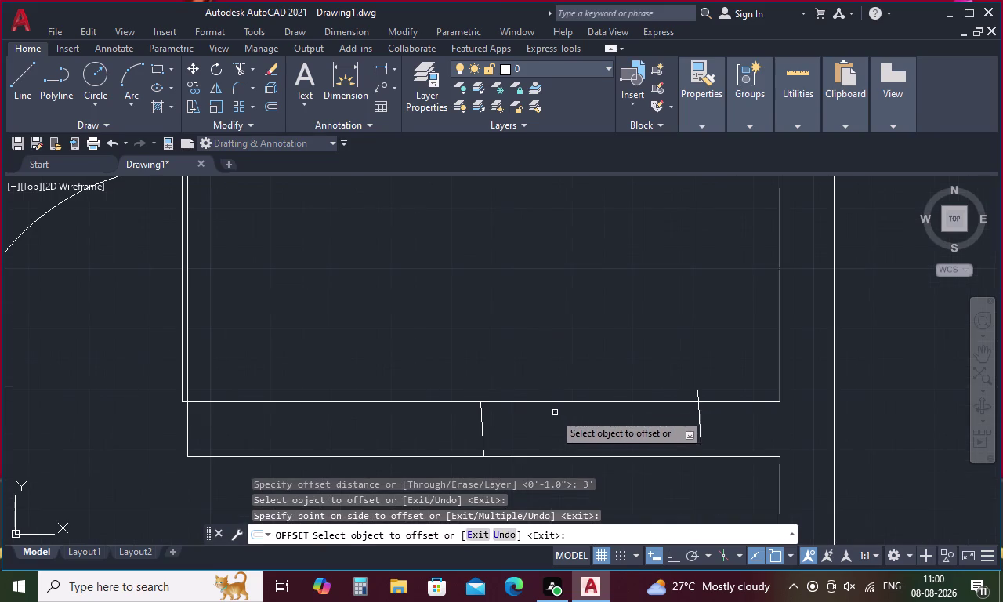
key(Escape)
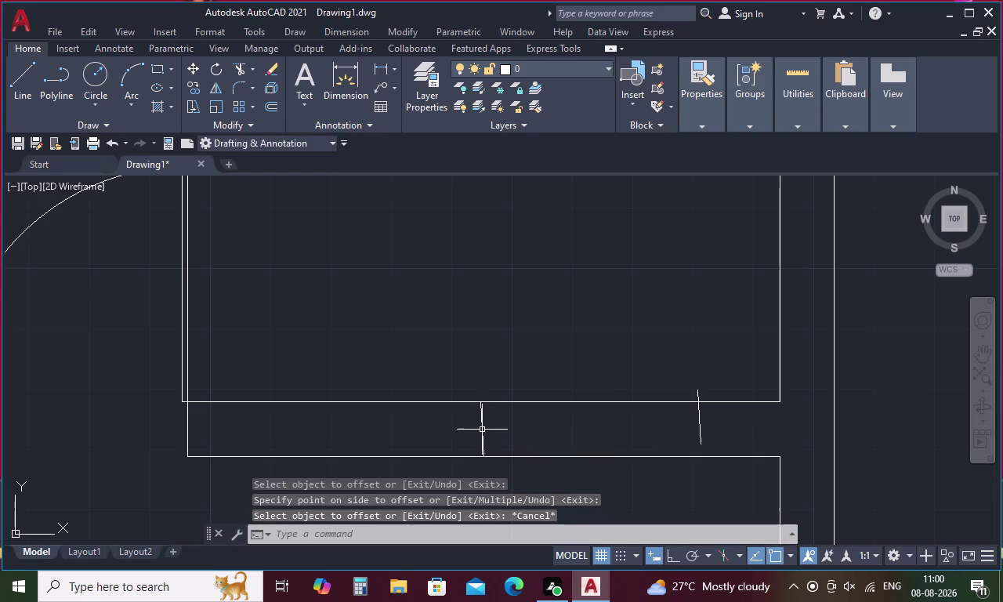
Erase the two short vertical lines in the passage.
click(481, 429)
click(704, 418)
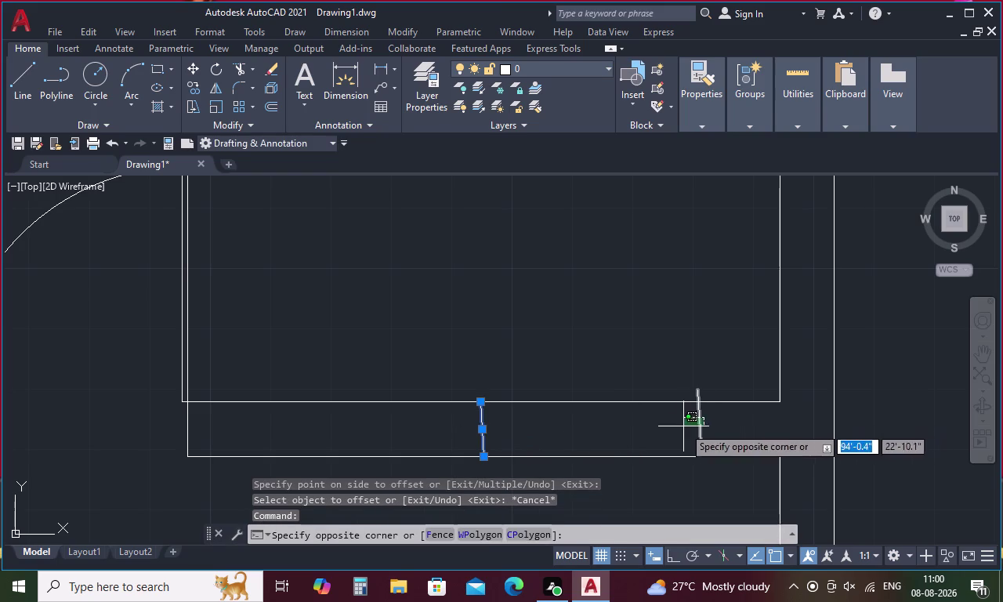
click(682, 426)
key(Delete)
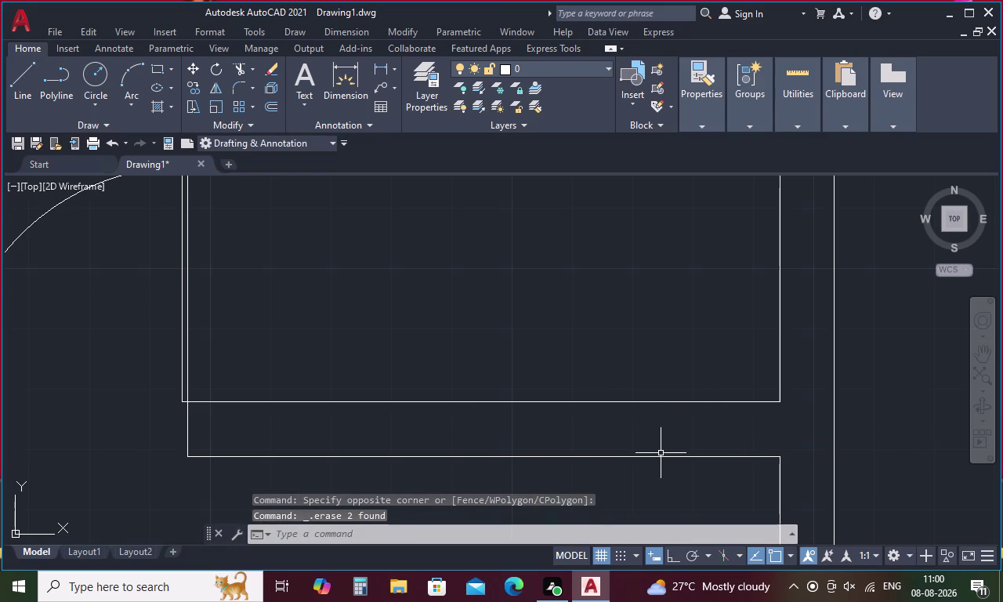
Draw a vertical line between the opposite wall edges.
text(L)
key(space)
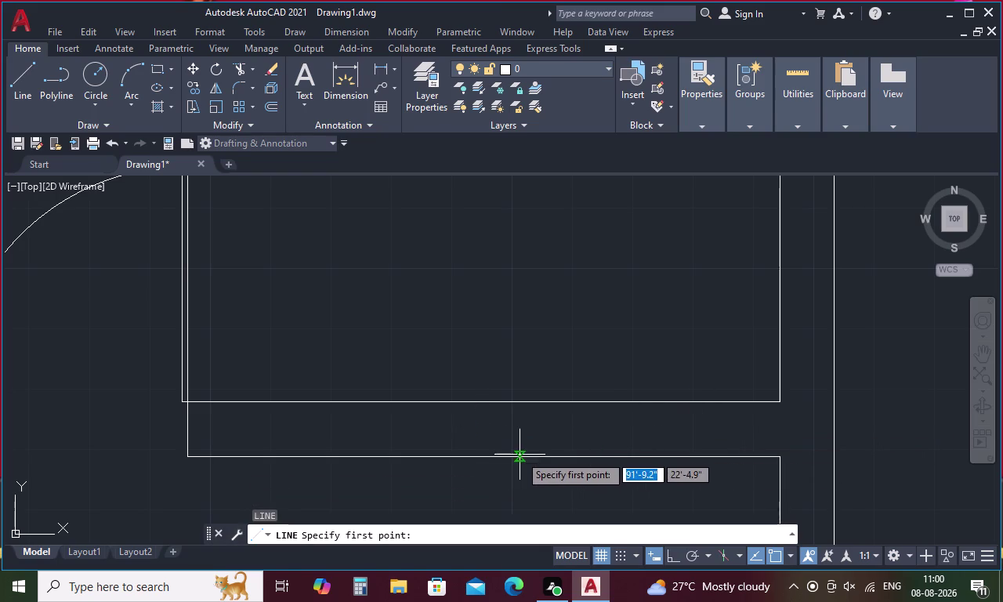
click(485, 402)
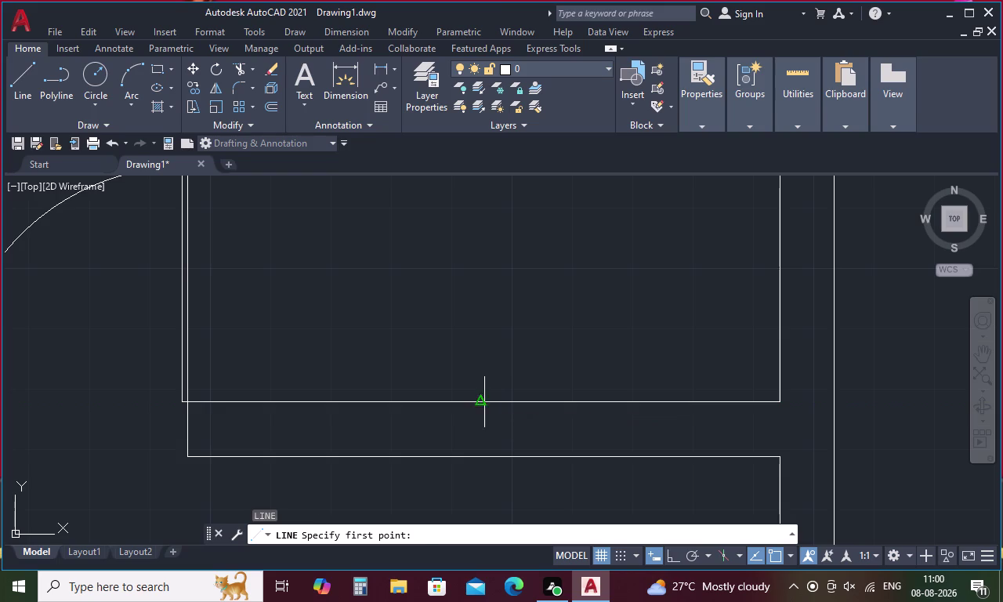
click(480, 453)
key(Escape)
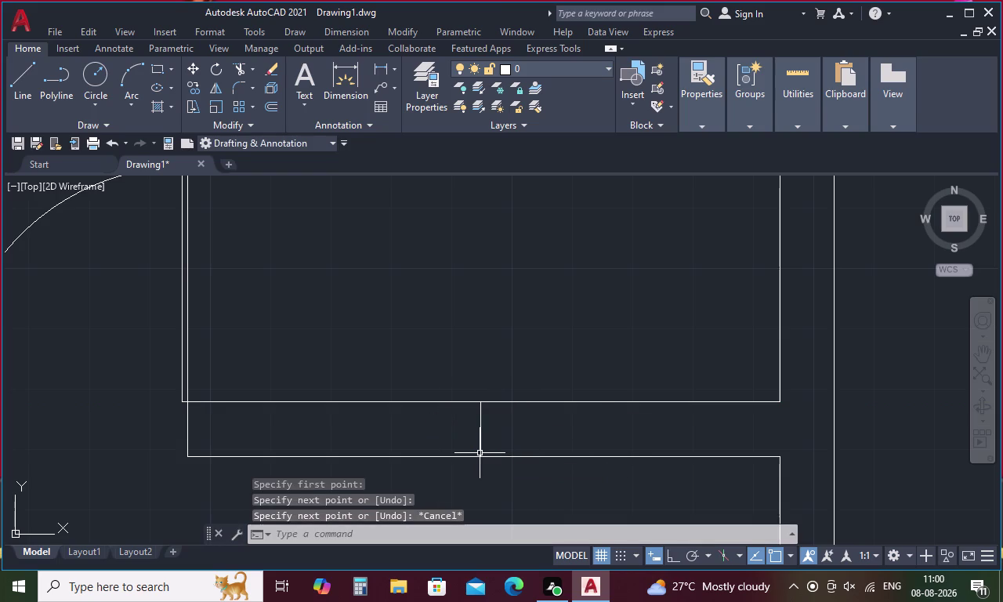
Offset the vertical line 3' to the left and to the right.
text(O 3)
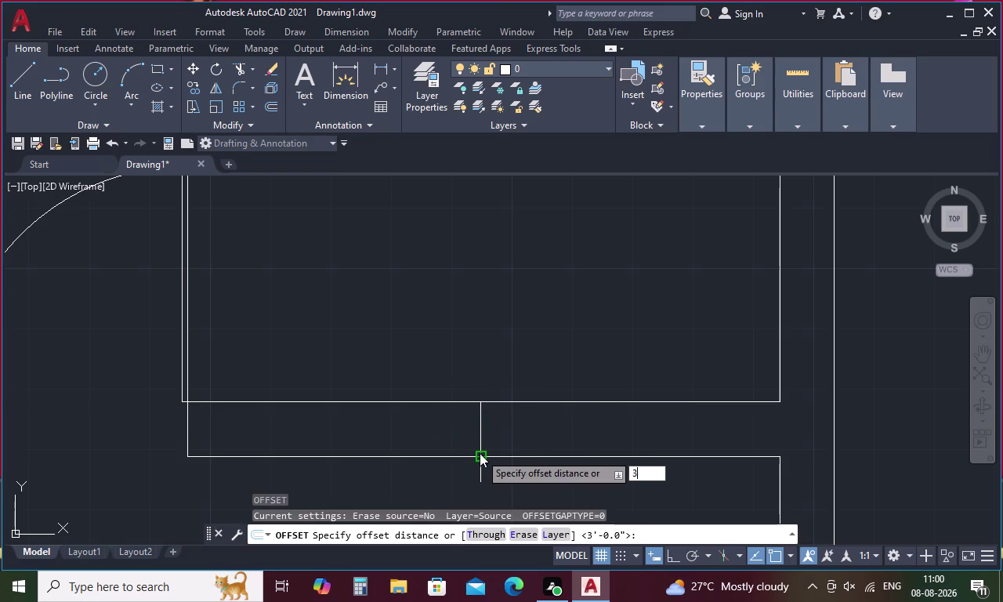
text(')
key(space)
click(481, 431)
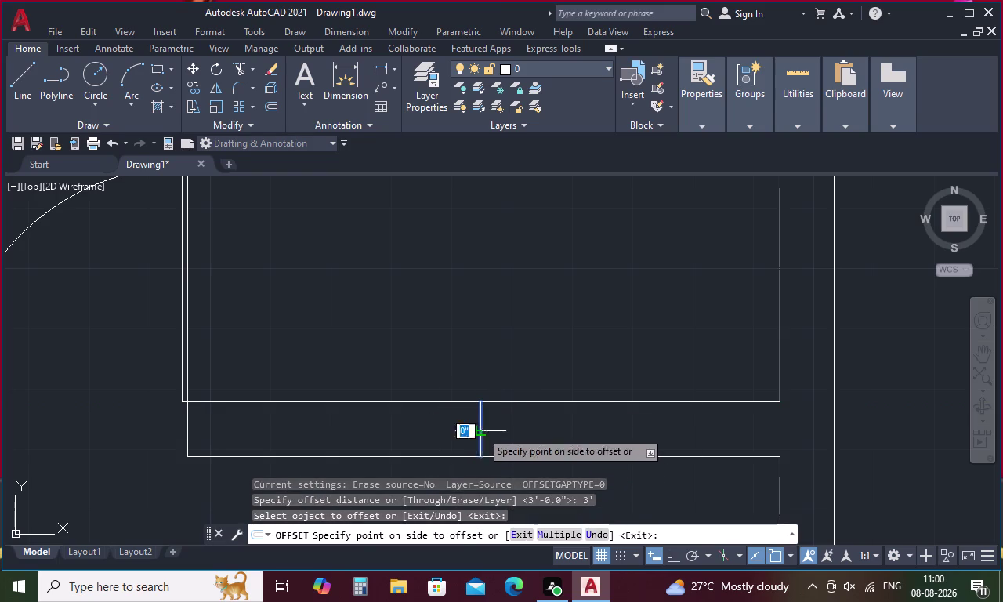
click(416, 434)
click(481, 429)
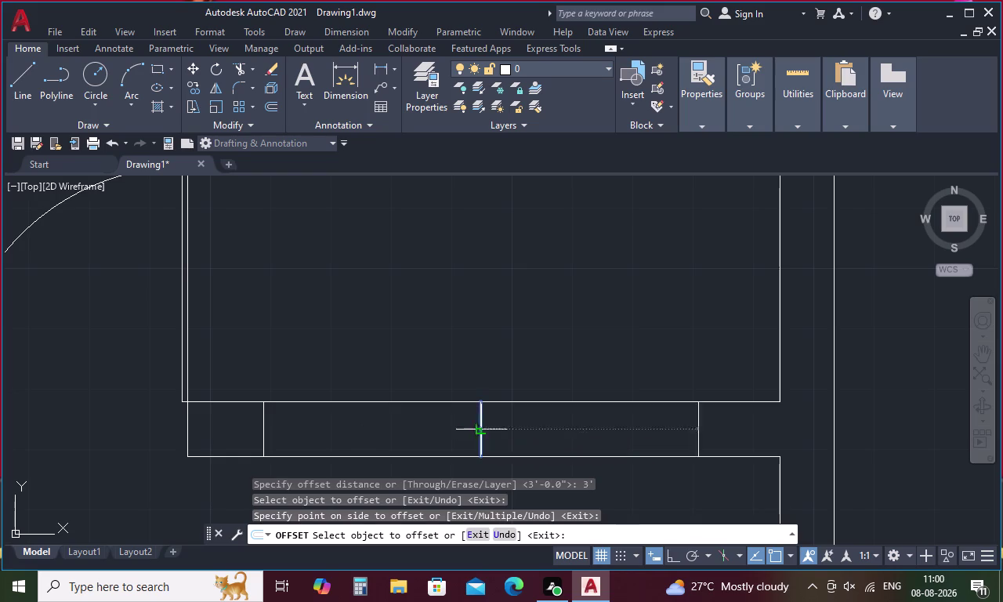
click(612, 415)
key(Escape)
Draw a line across the opening from its left side to its right side.
key(l)
key(space)
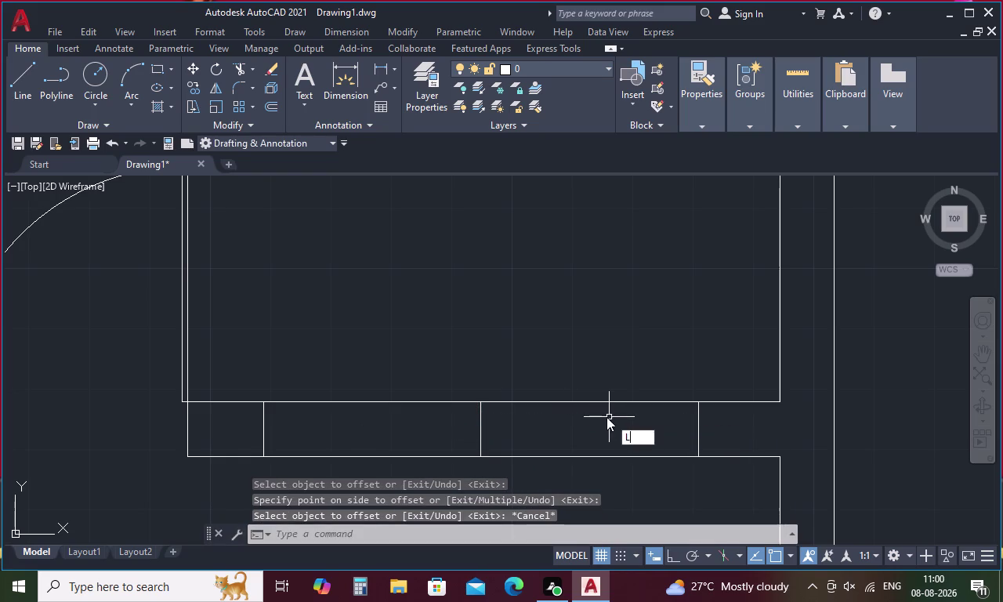
click(263, 430)
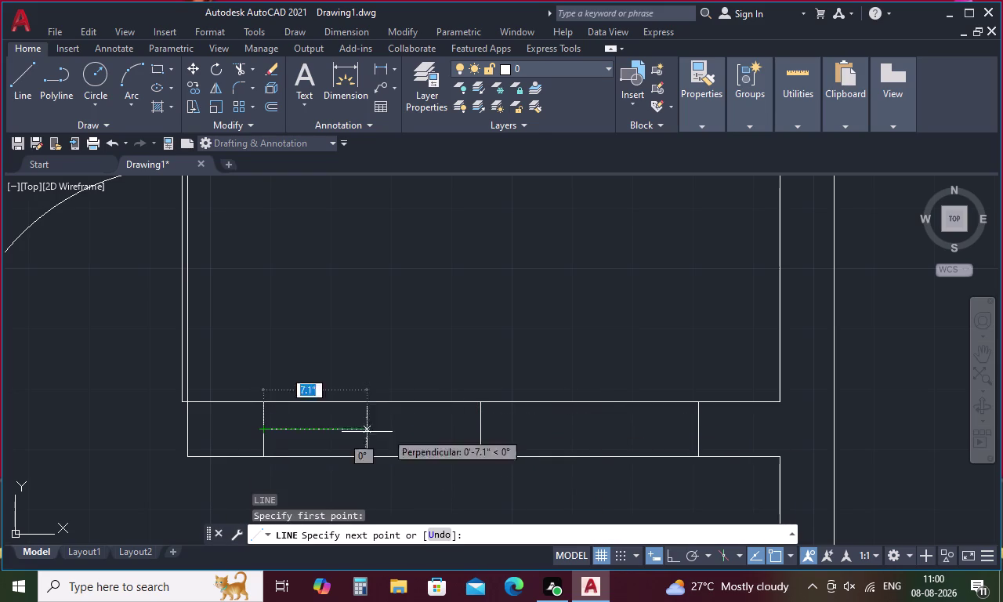
click(694, 431)
key(Escape)
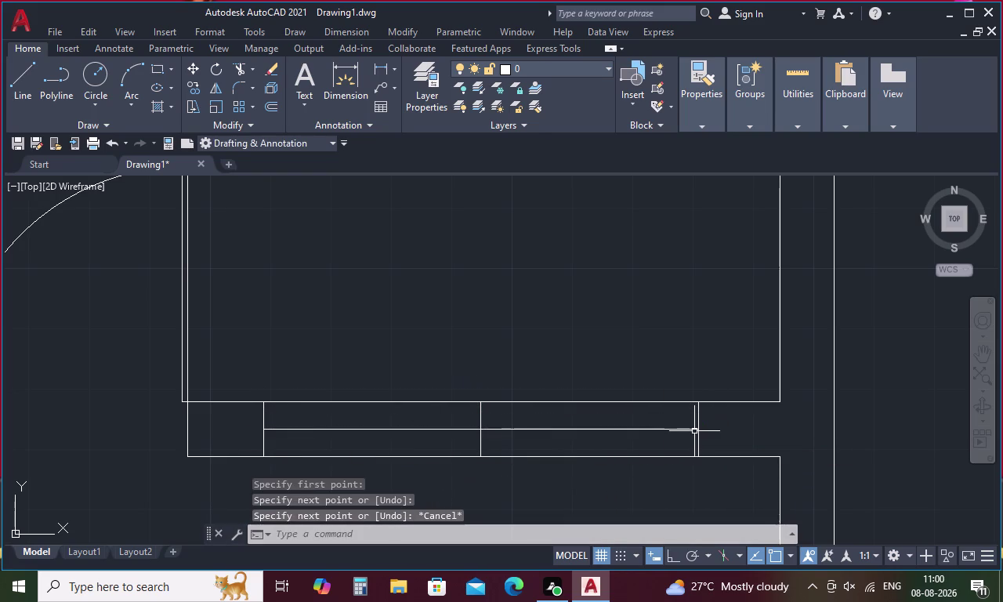
Offset the middle line 1 above and 1 below to form the window.
key(o)
key(space)
text(1)
key(space)
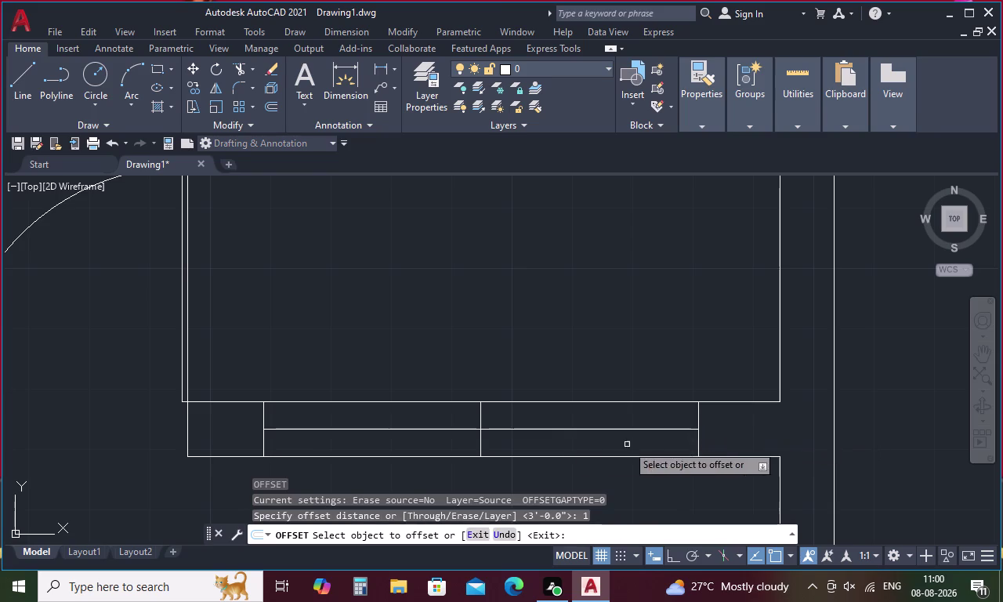
click(559, 430)
click(557, 410)
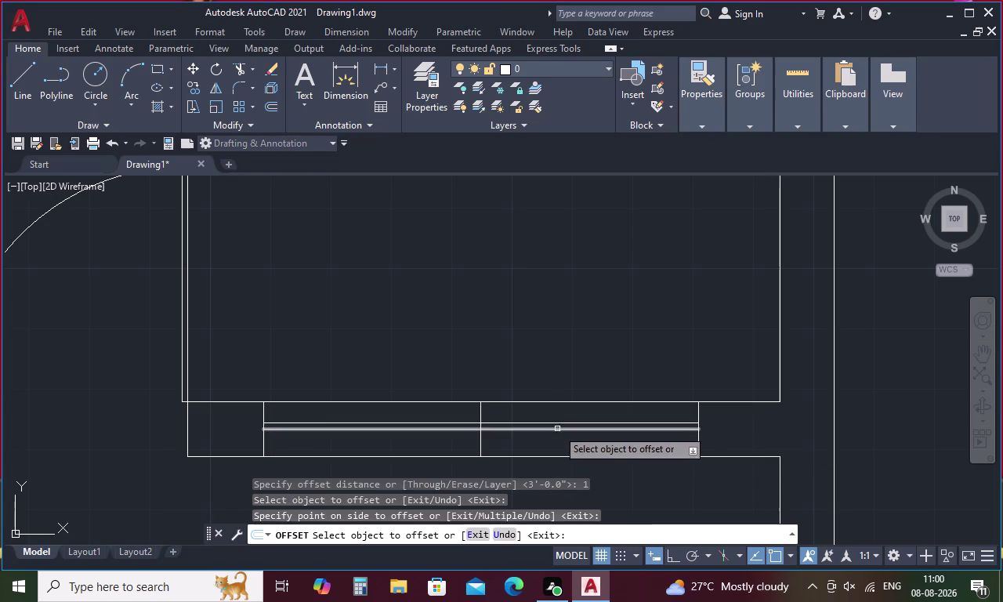
click(557, 429)
click(558, 438)
key(Escape)
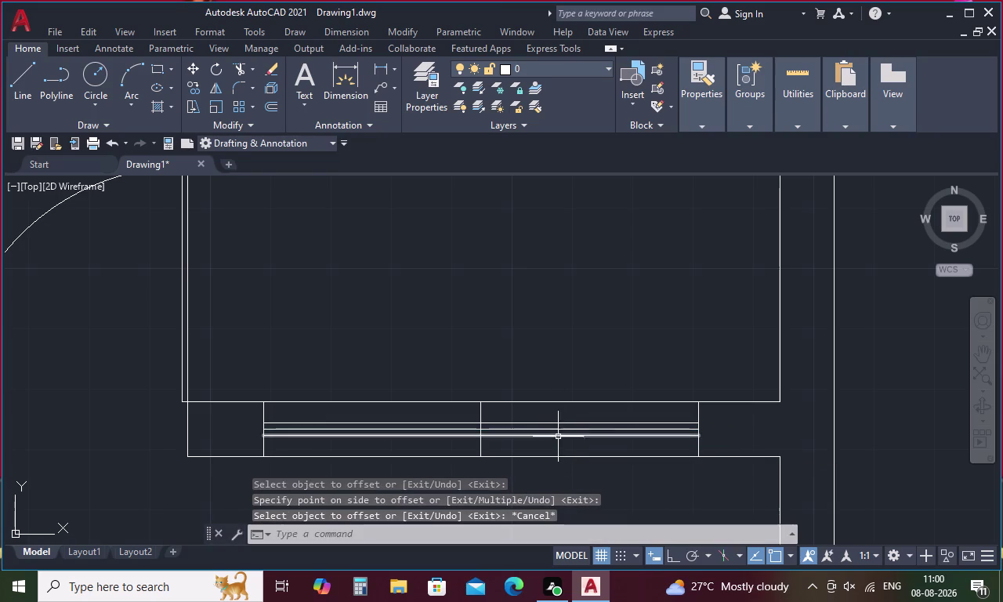
Erase the leftover stray lines around the window.
click(536, 427)
click(481, 411)
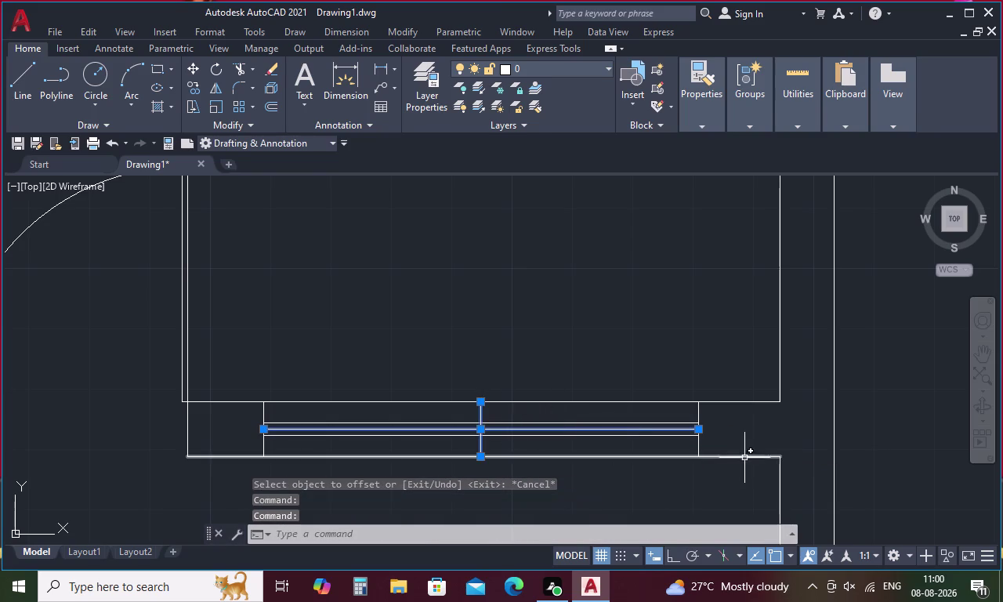
key(Delete)
scroll(down, 3)
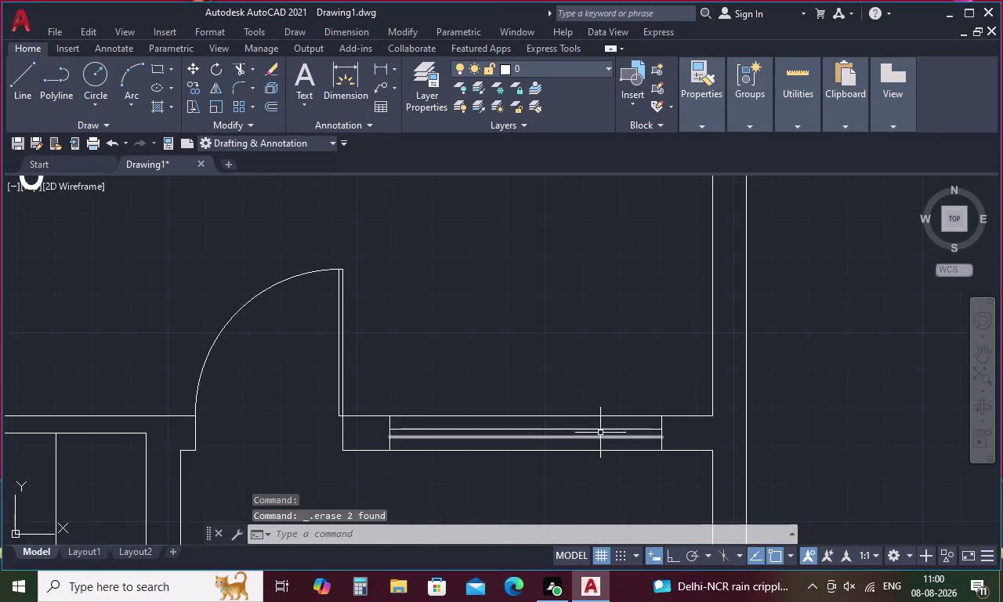
scroll(down, 3)
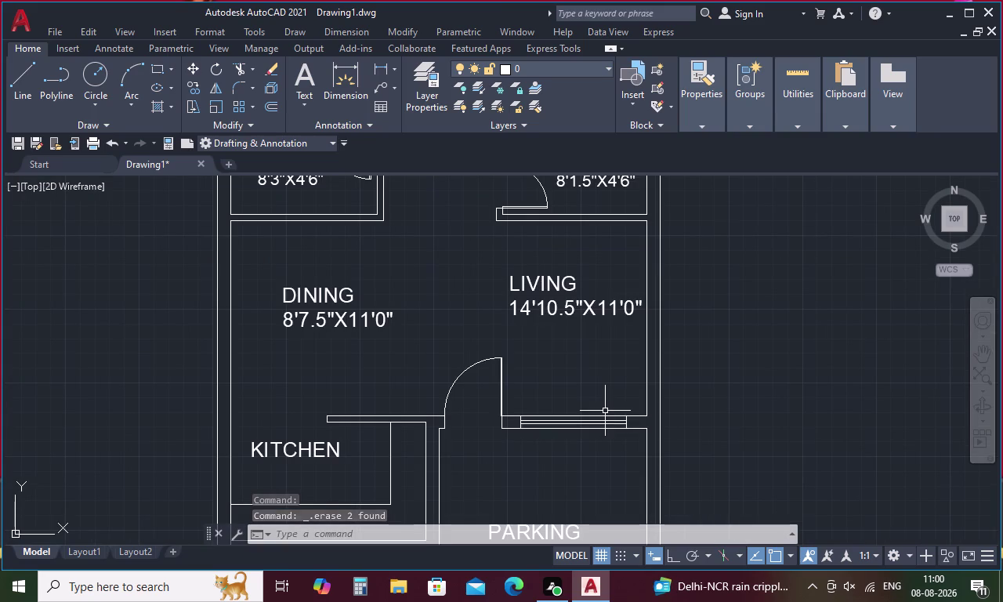
Draw a cross line across the thickness of the living room's right wall.
middle_drag(604, 325, 535, 341)
key(l)
key(space)
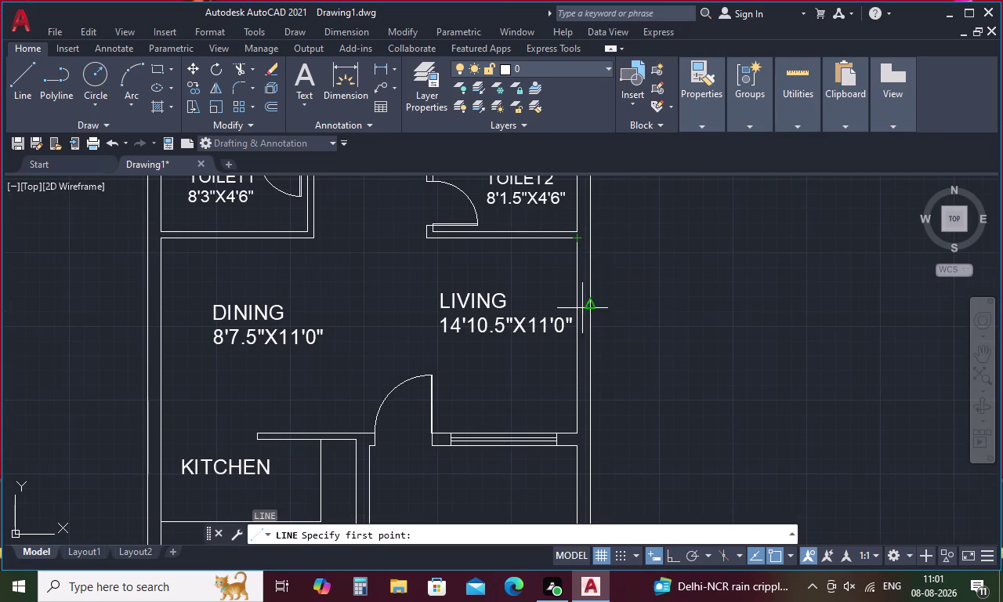
click(575, 338)
click(594, 337)
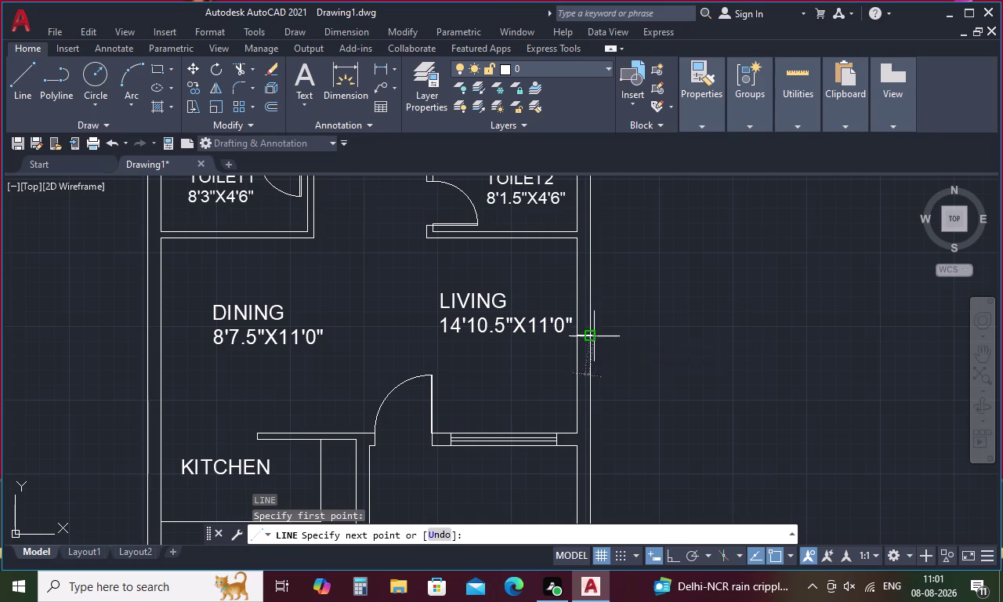
key(Escape)
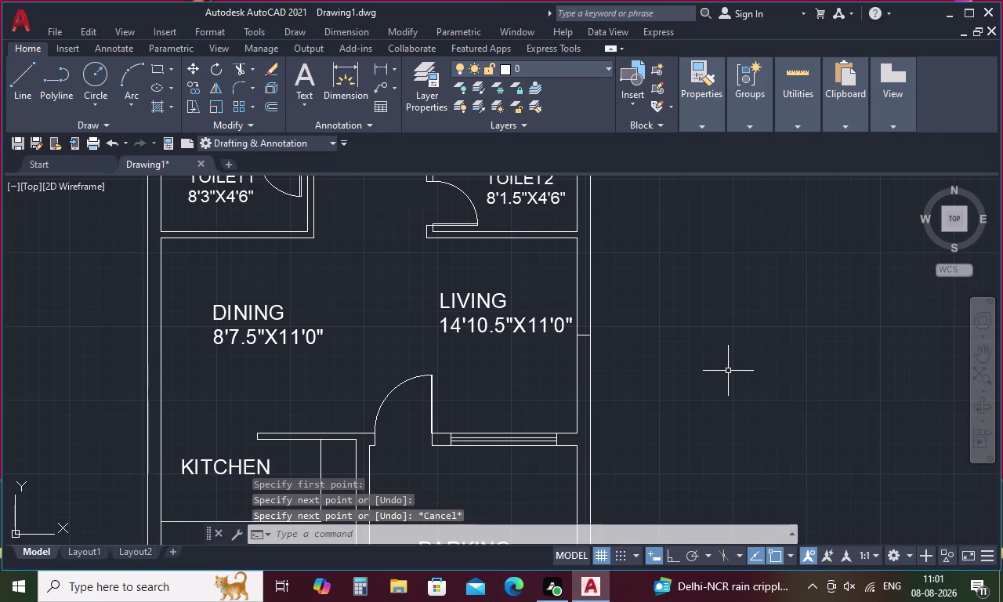
Offset the wall cross line by 2 to make a parallel copy.
text(2)
key(space)
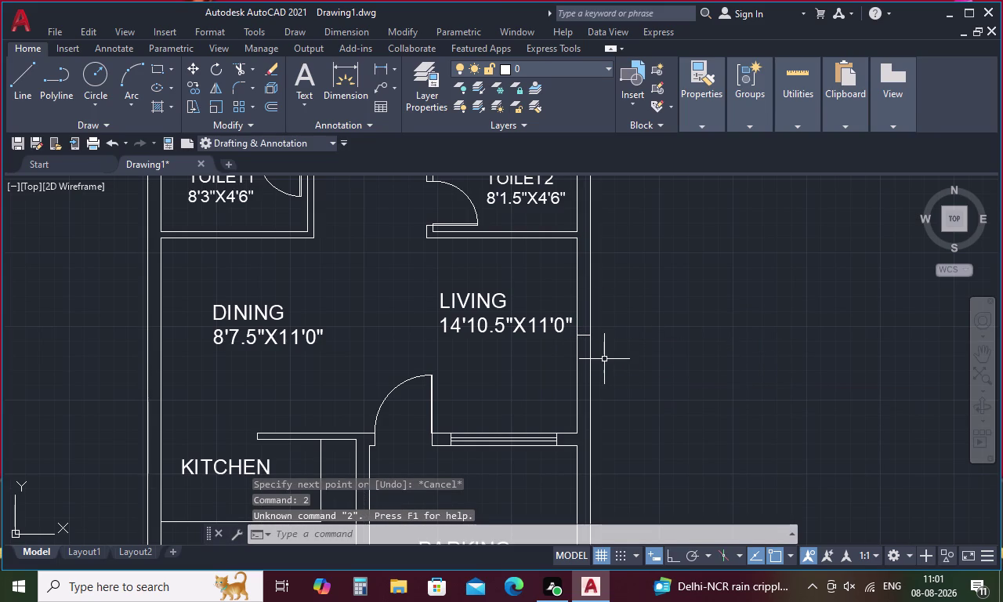
key(Escape)
text(O 2)
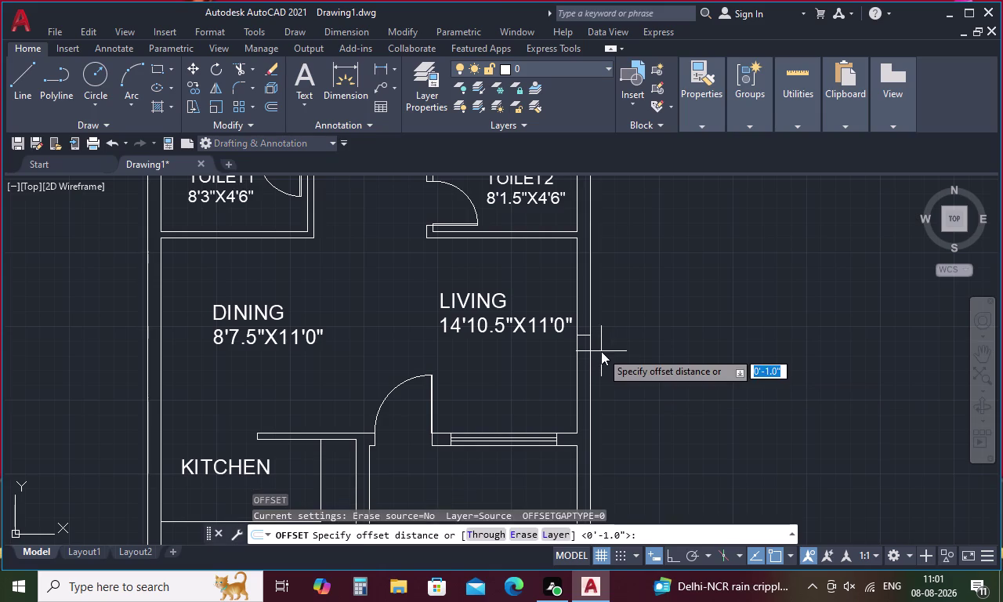
key(space)
click(584, 335)
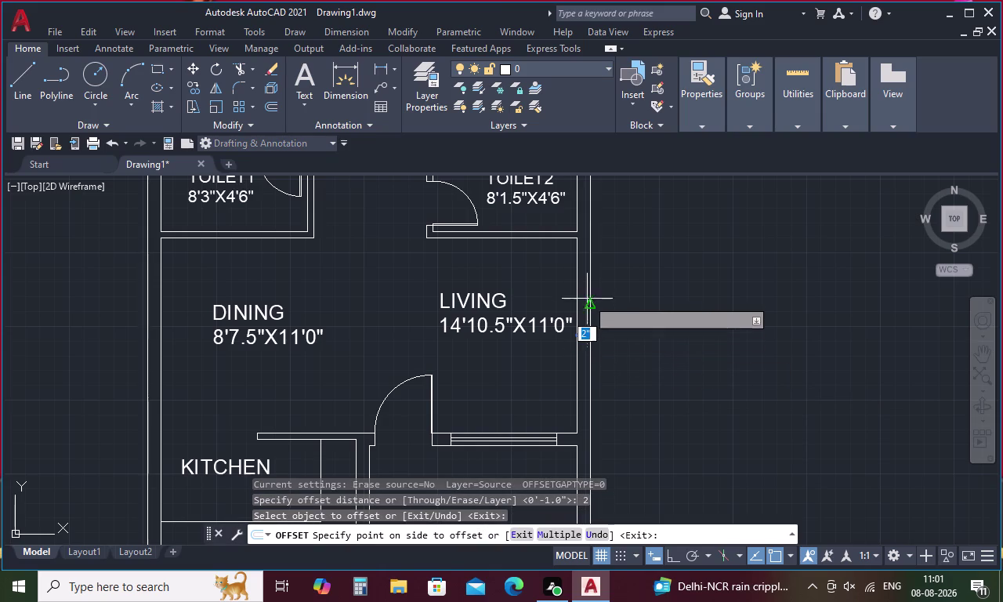
click(582, 275)
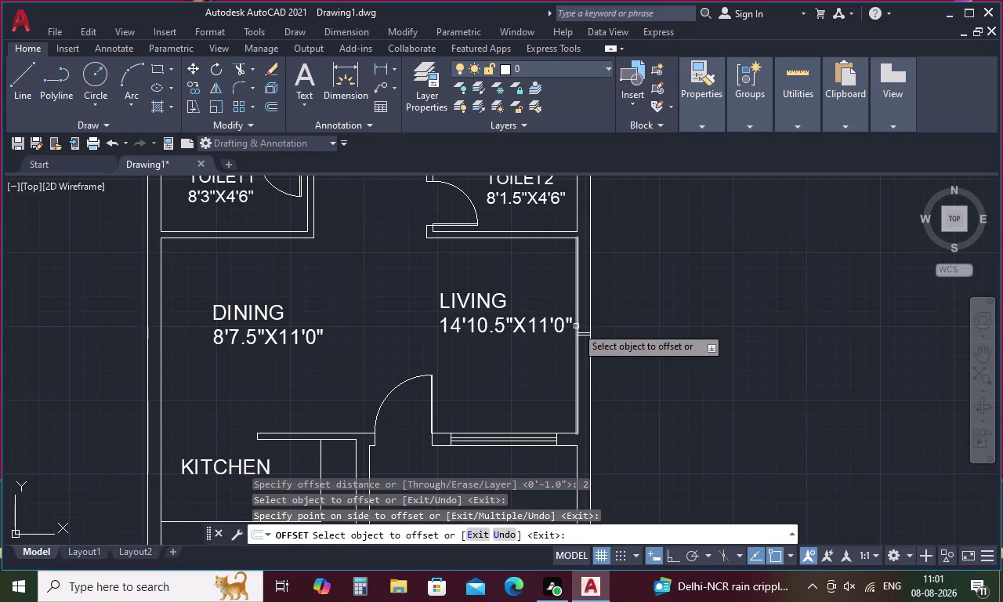
Erase the extra cross line on the living room wall.
scroll(up, 3)
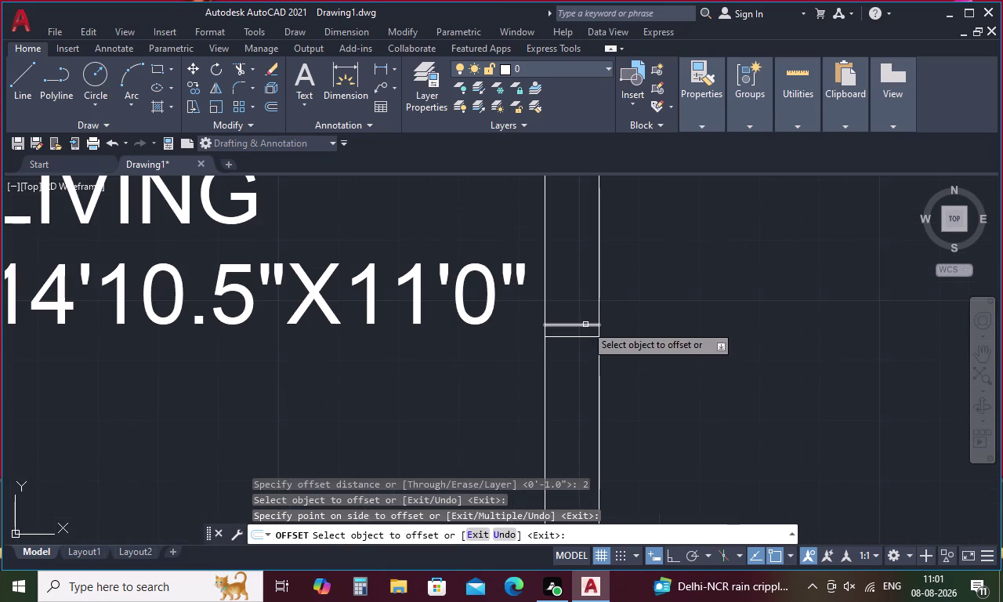
key(Escape)
click(585, 324)
key(Delete)
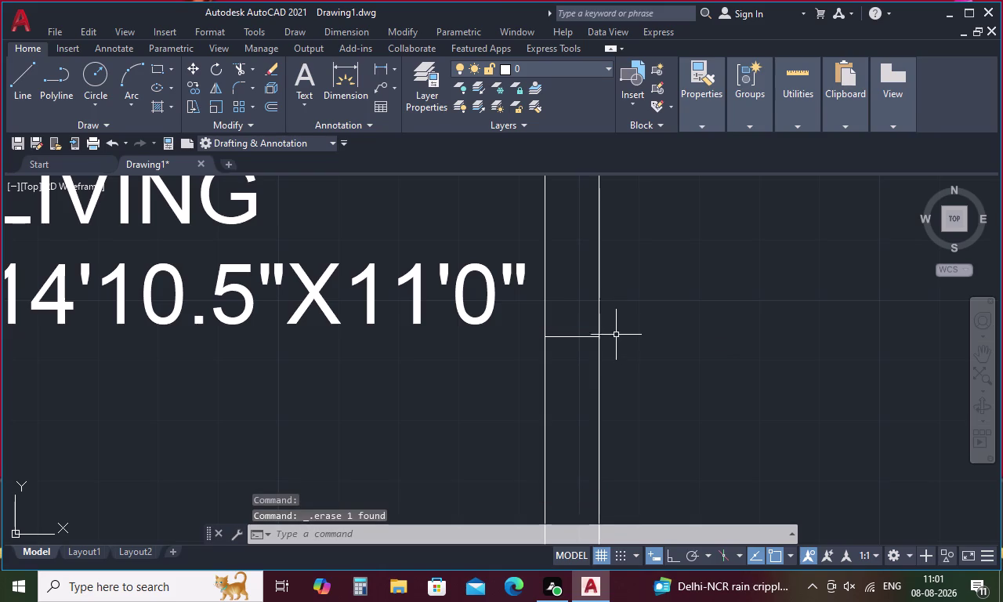
Offset the cross line by 2 to form the opening's upper and lower edges.
key(o)
key(space)
key(2)
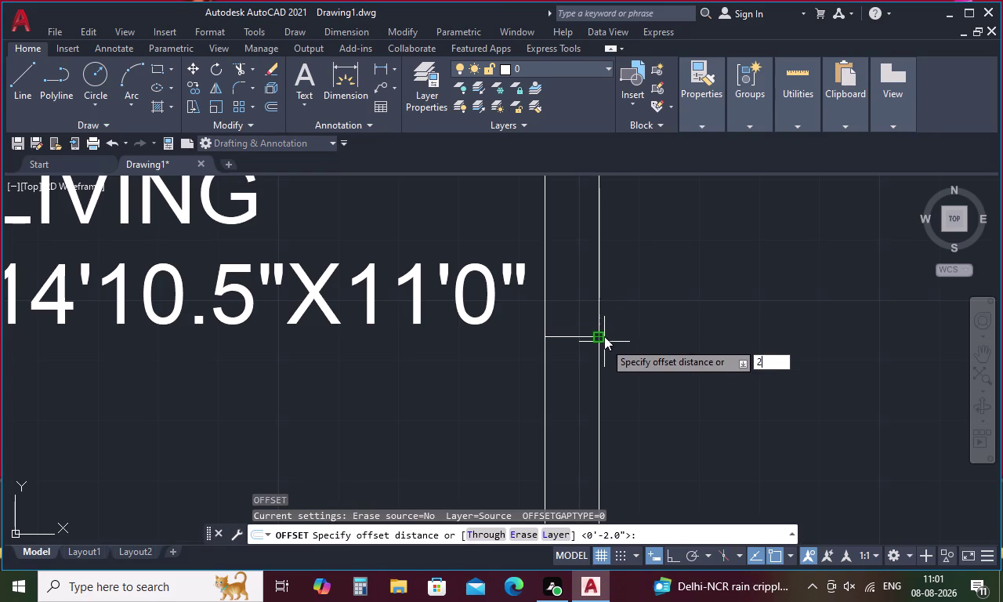
key(apostrophe)
key(space)
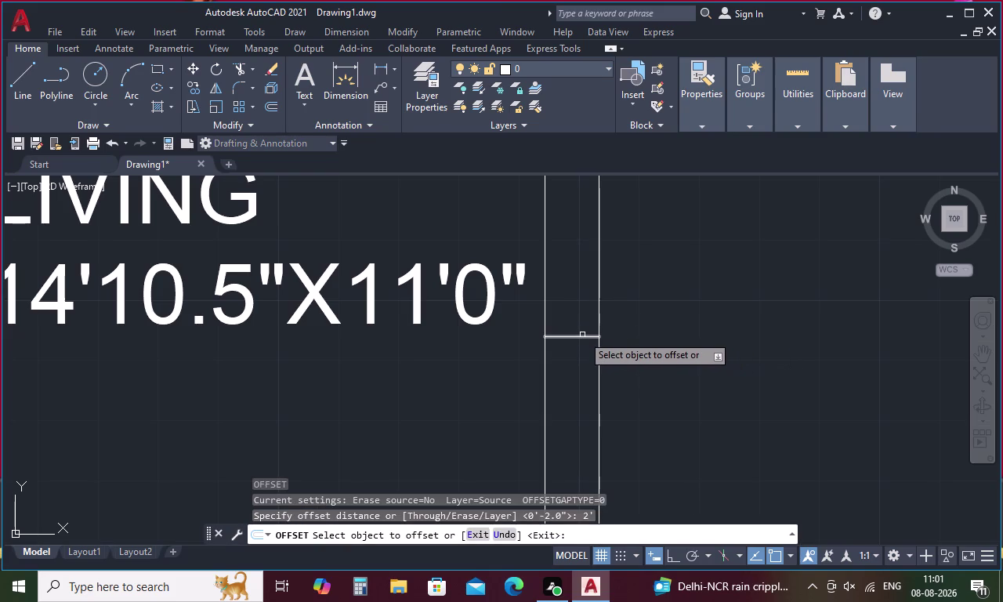
click(582, 336)
click(582, 287)
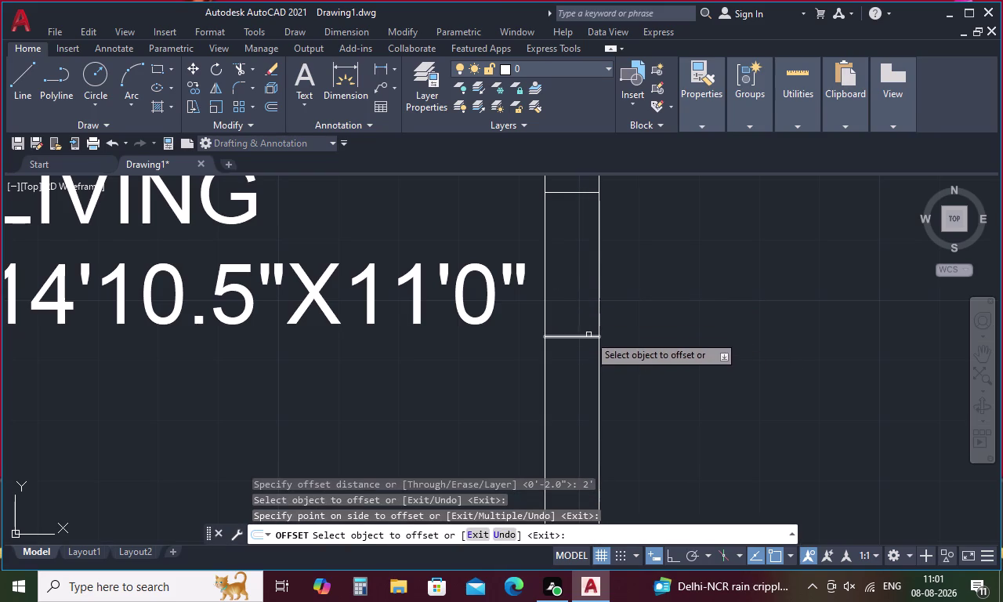
click(590, 336)
click(576, 412)
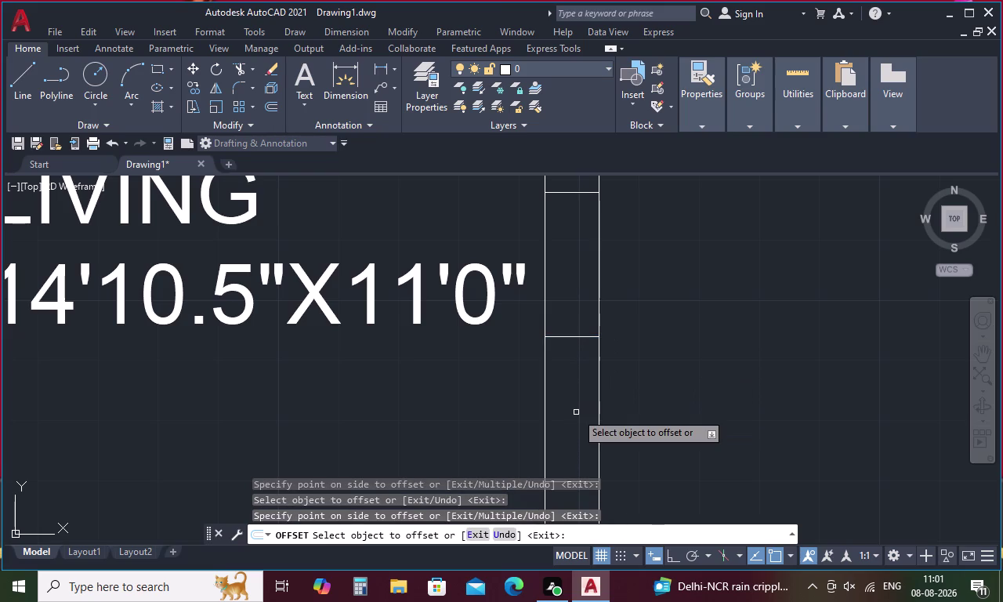
key(Escape)
Draw a middle window line from the opening's lower edge to its upper edge.
text(L)
key(space)
drag(573, 482, 574, 483)
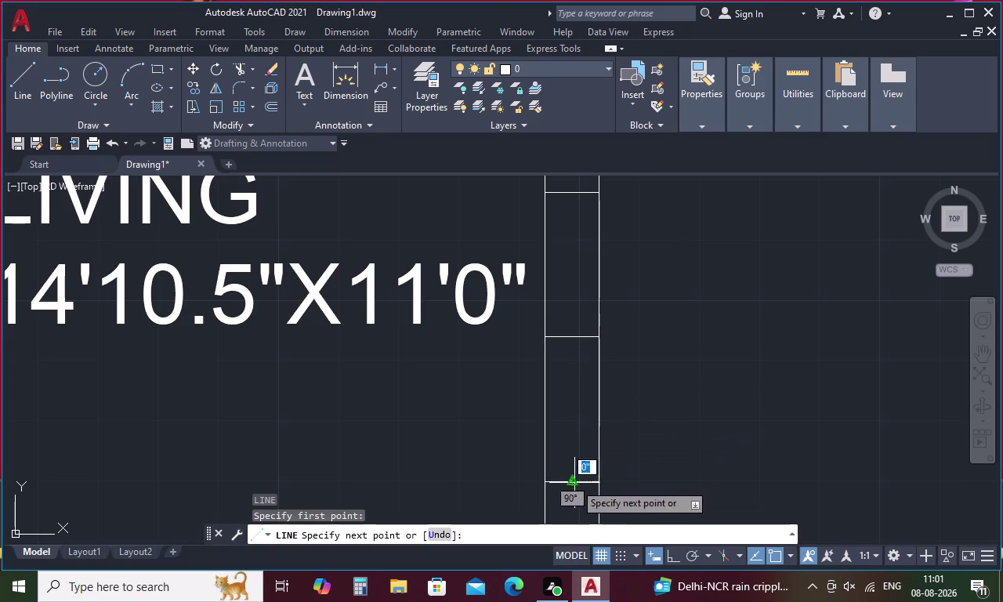
drag(575, 483, 577, 460)
click(570, 197)
key(Escape)
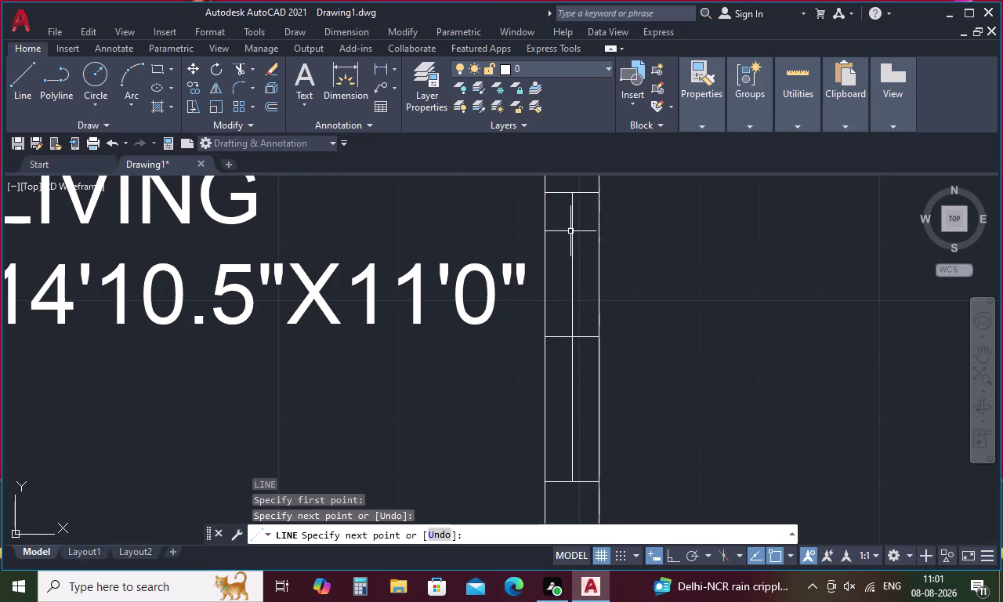
Offset the middle window line by 1 to its left.
text(O 1)
key(space)
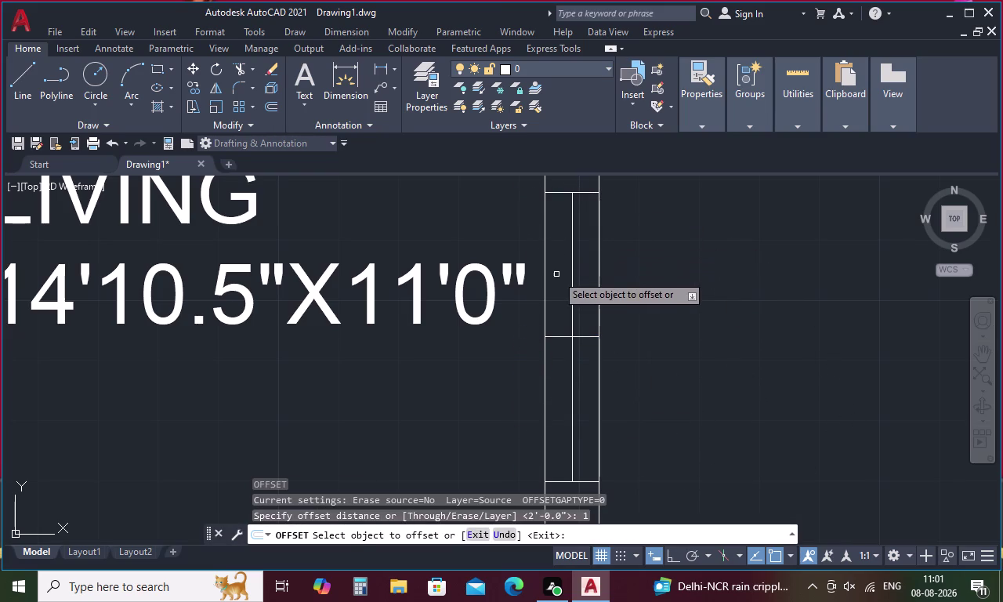
click(571, 259)
click(590, 259)
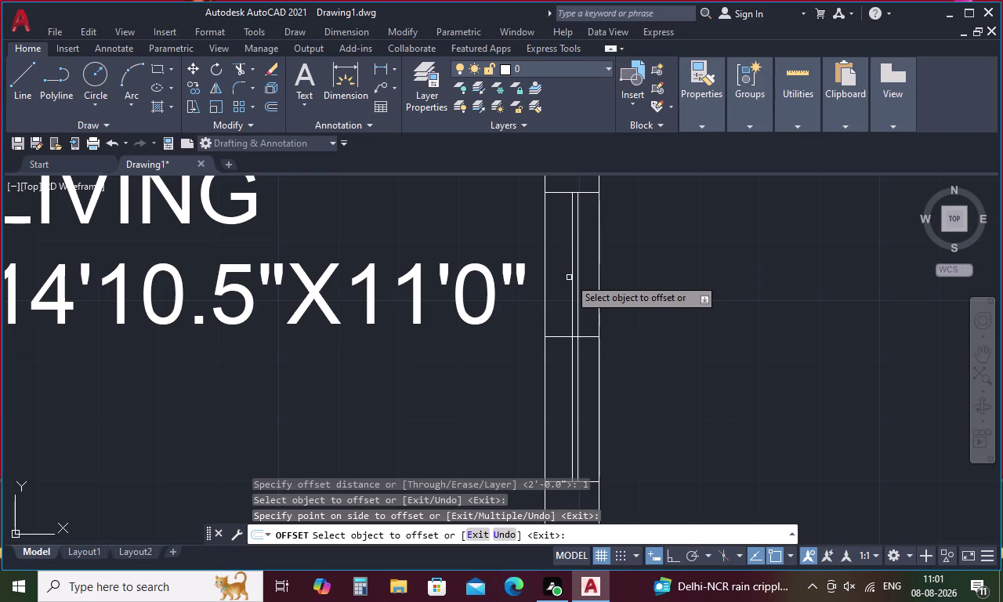
click(573, 272)
Add the right-hand 1-unit offset line and delete a stray window line.
click(563, 274)
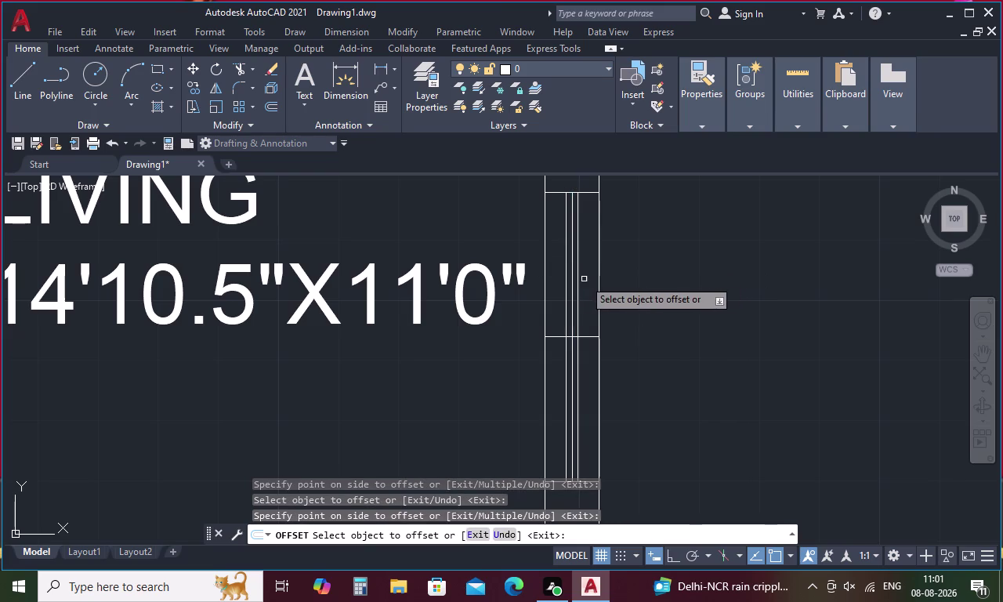
key(Escape)
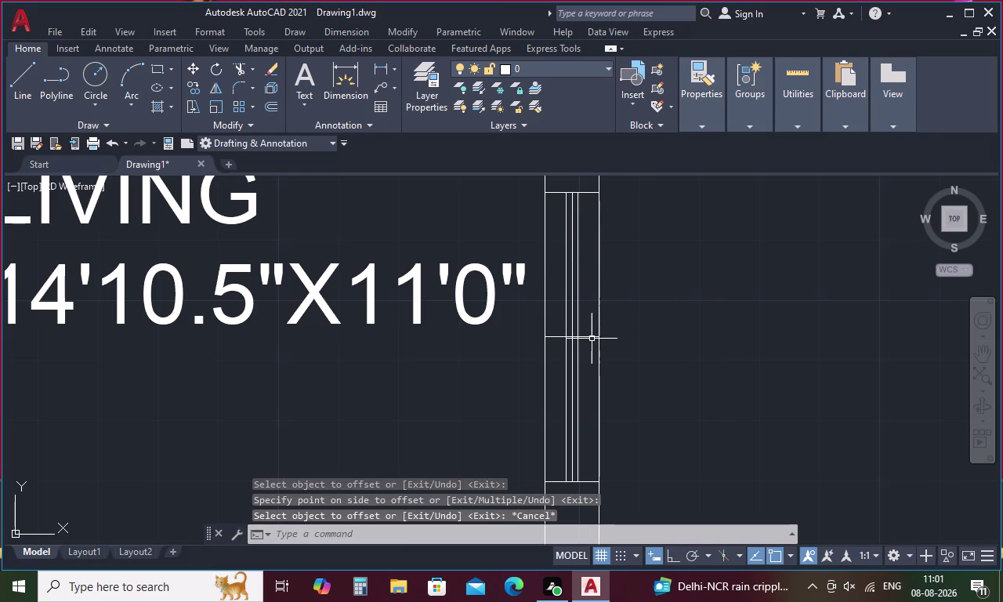
click(588, 338)
key(Delete)
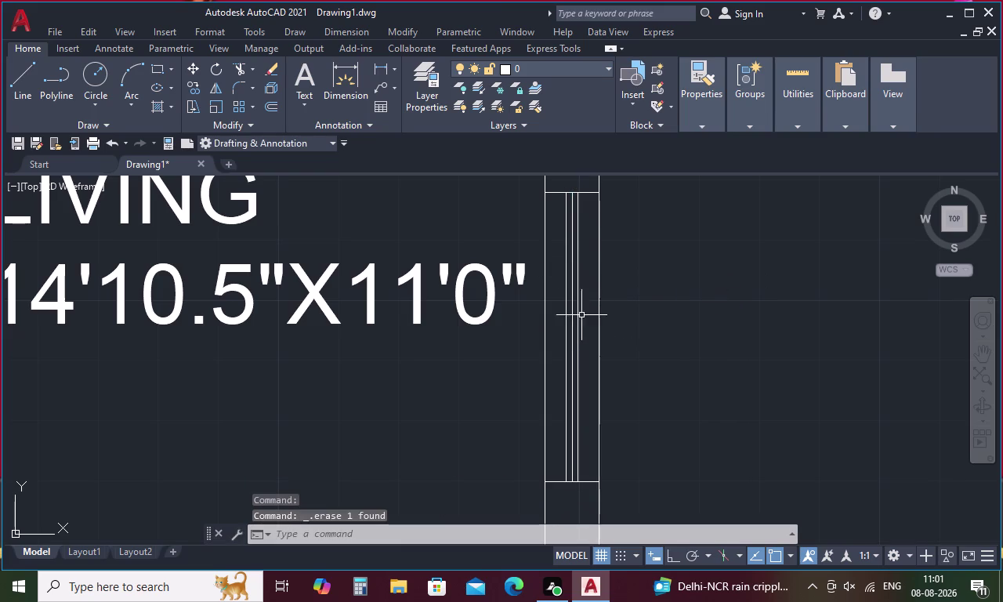
Delete the middle window line, leaving two parallel window lines.
drag(589, 288, 560, 367)
key(Escape)
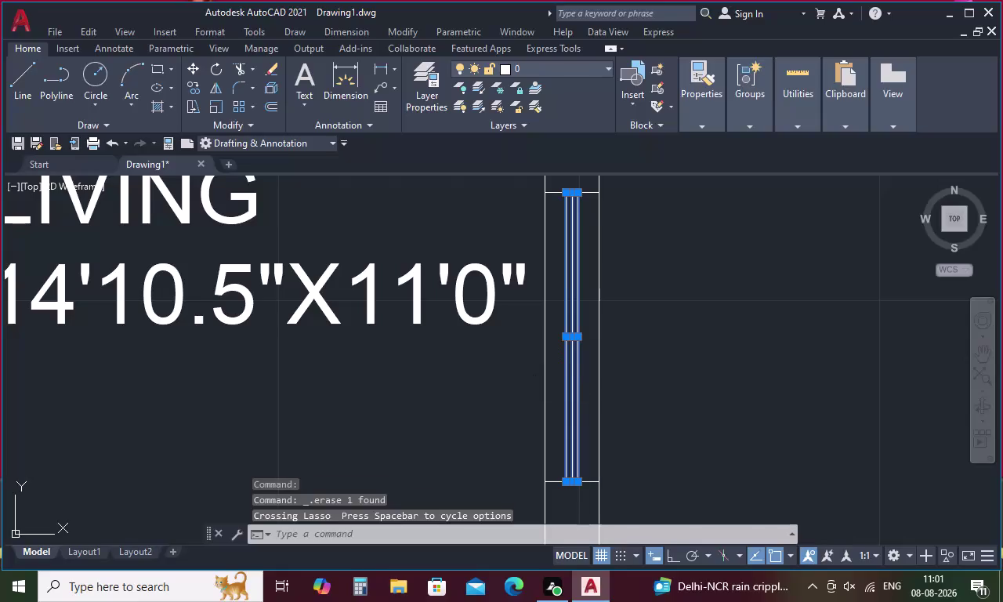
click(572, 364)
key(Delete)
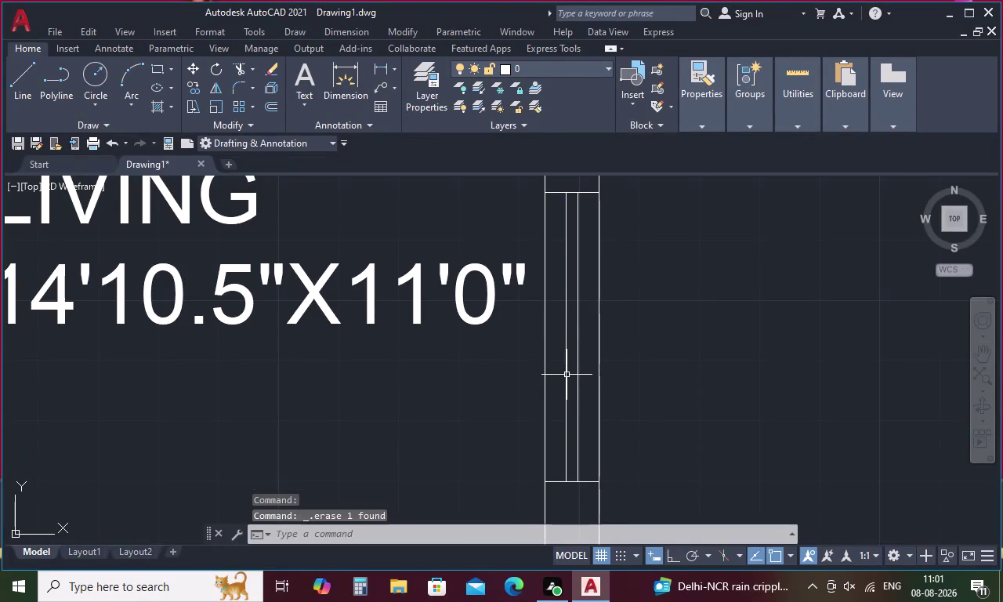
Select the two parallel lines and the remaining living room window lines.
drag(588, 308, 556, 363)
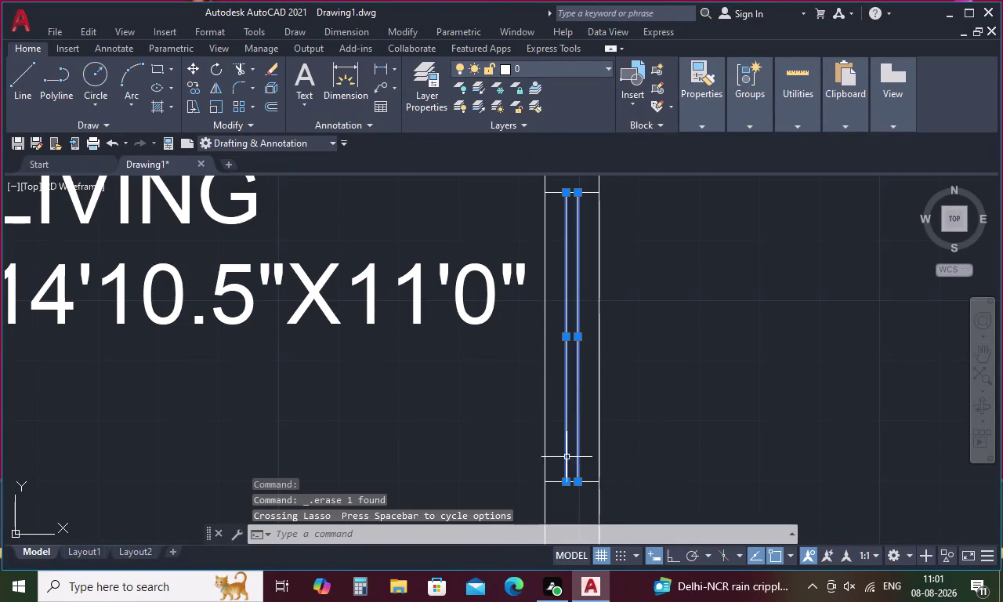
drag(558, 465, 557, 489)
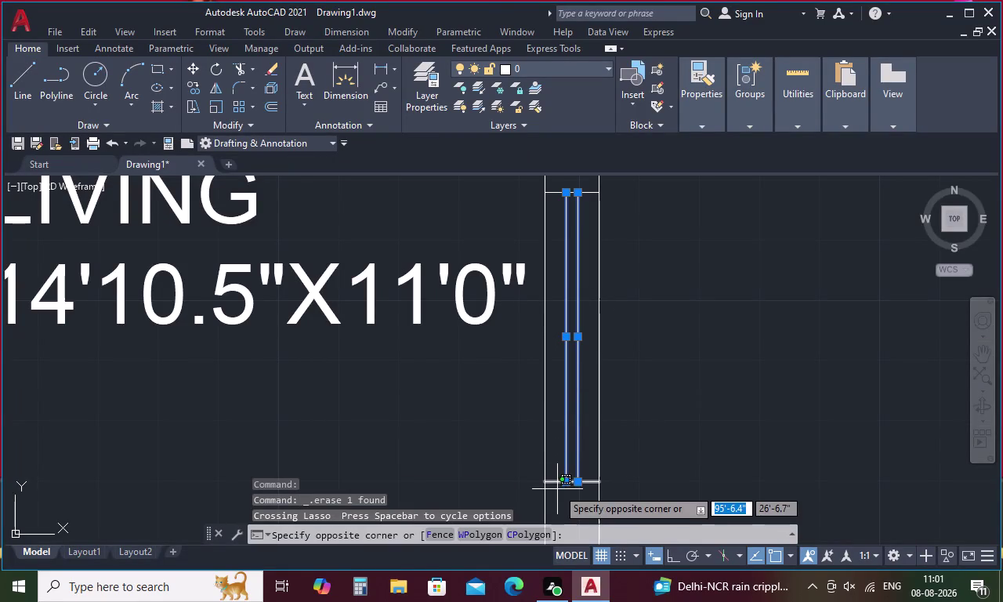
click(557, 482)
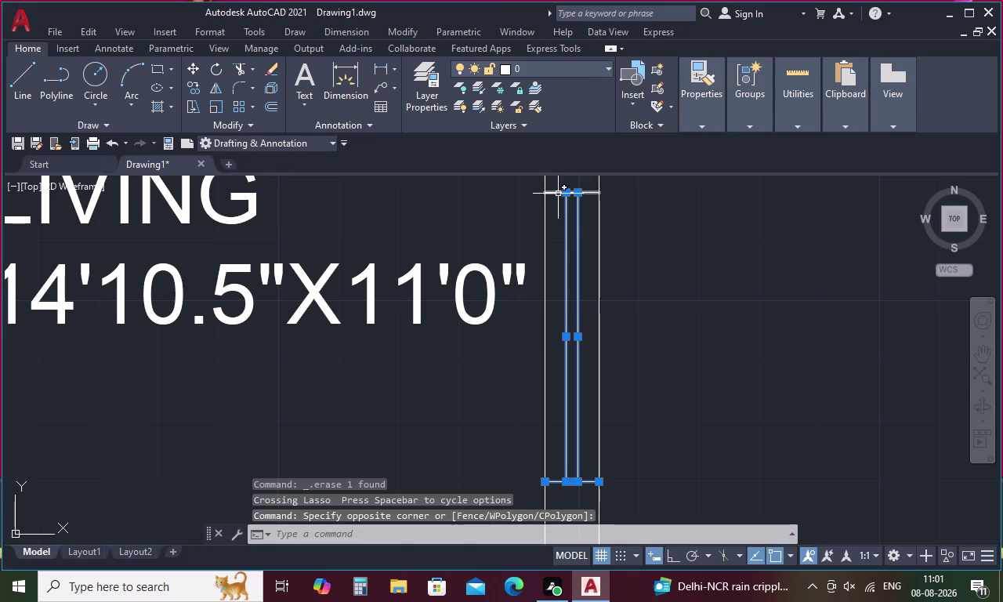
click(558, 193)
Copy the living room window symbol 24'3" to the left onto another wall corner.
right_click(641, 261)
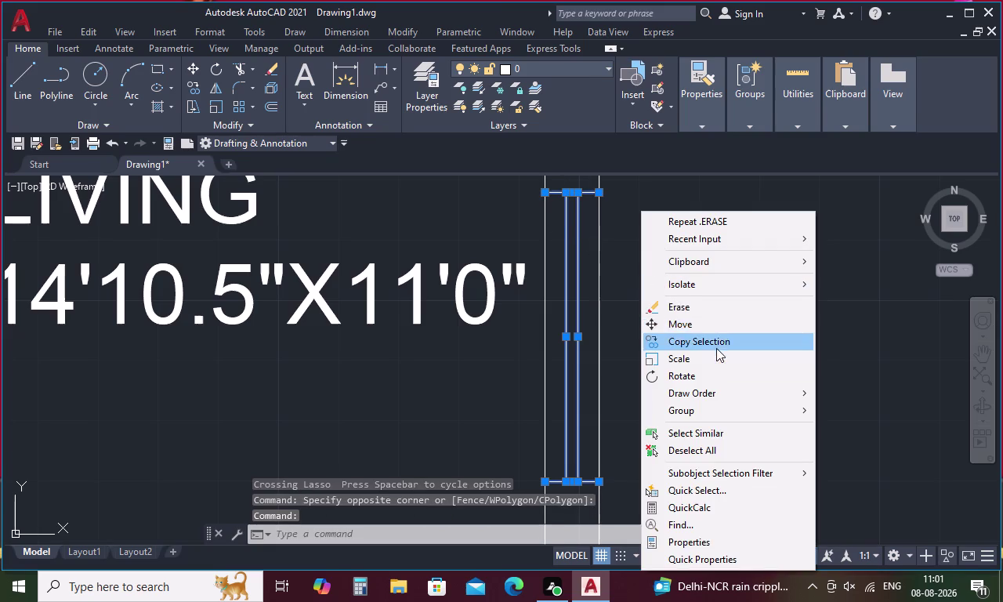
click(719, 338)
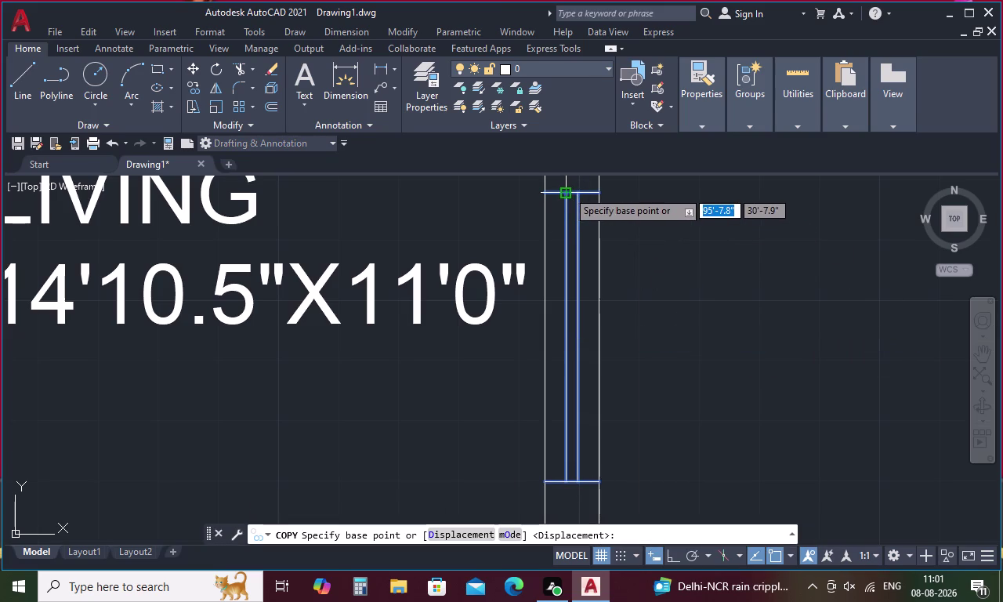
click(545, 195)
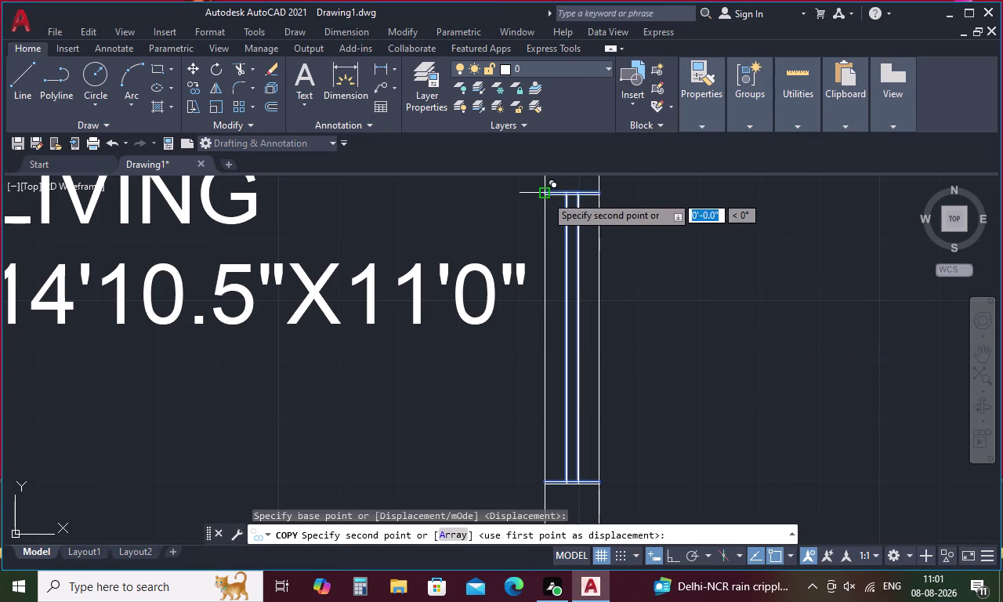
scroll(down, 3)
middle_drag(403, 194, 745, 343)
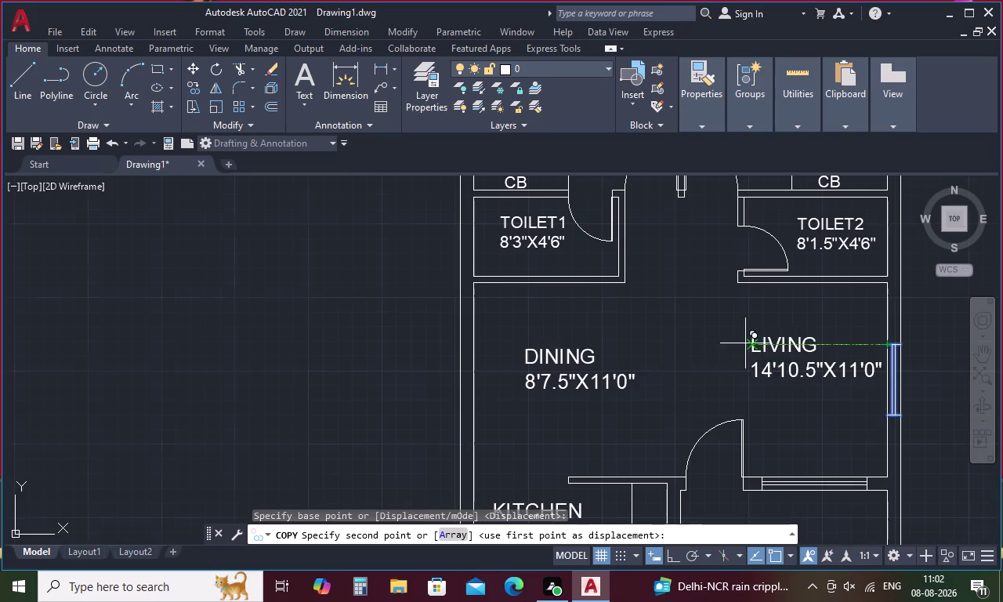
scroll(up, 3)
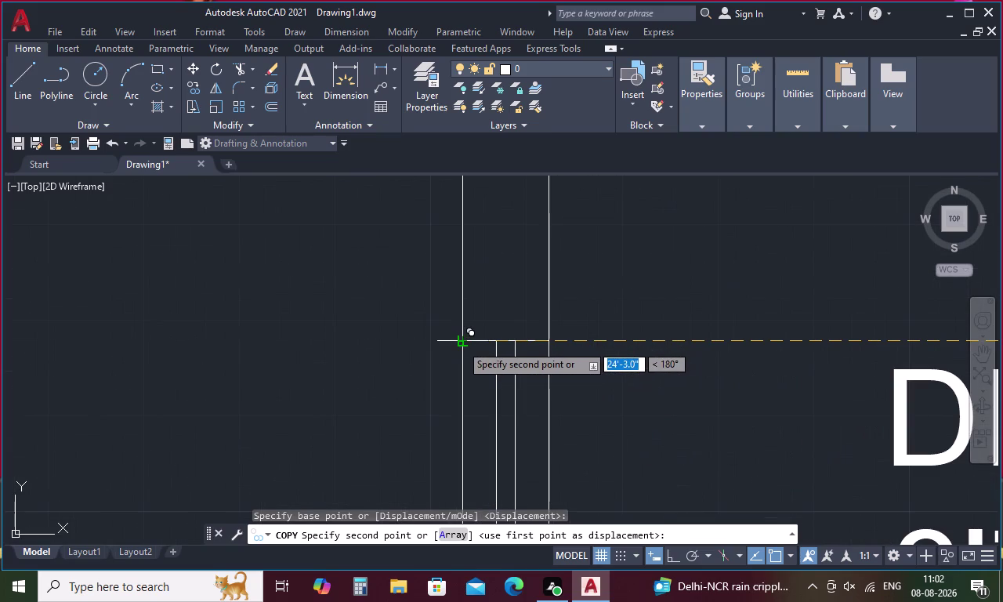
click(465, 343)
key(Escape)
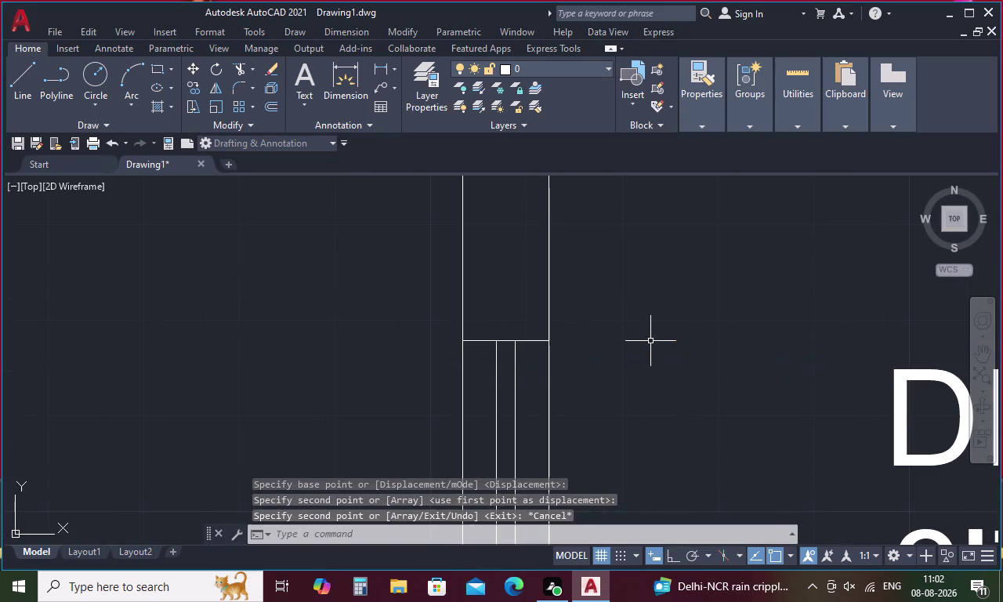
Zoom out and center the whole floor plan in view.
scroll(down, 3)
scroll(down, 3)
middle_drag(769, 338, 654, 363)
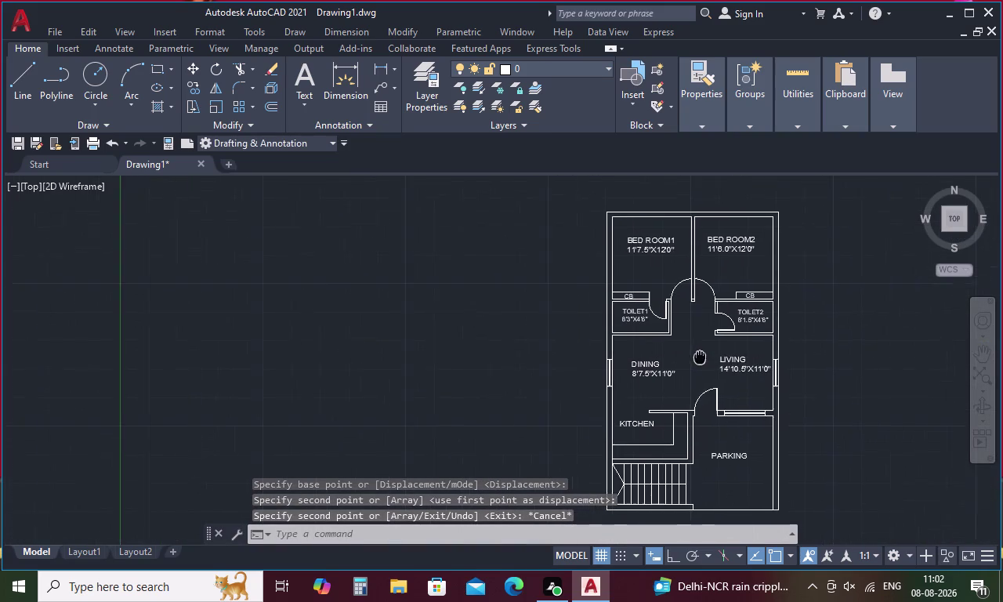
middle_drag(654, 363, 597, 363)
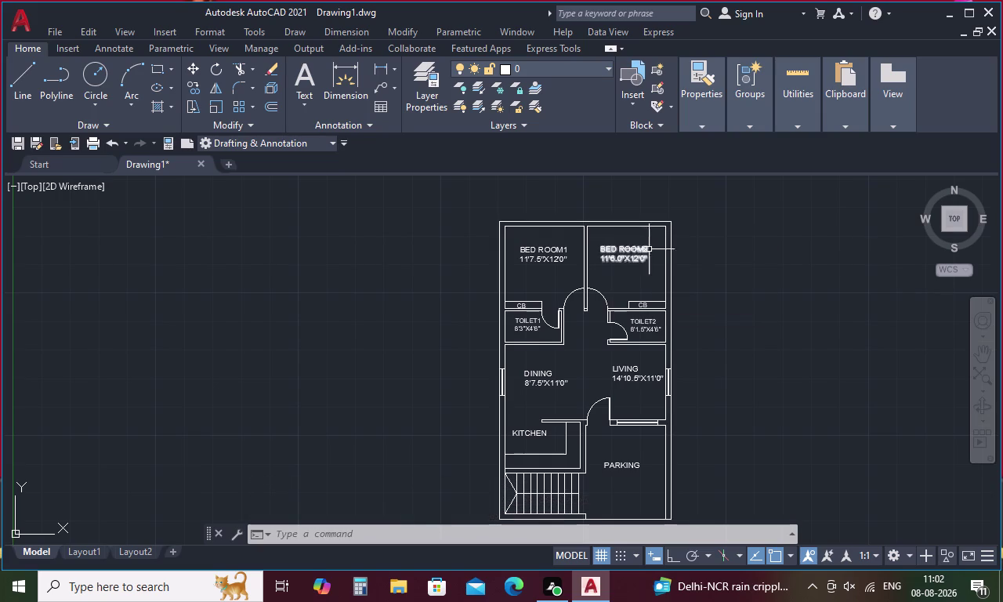
Draw a jamb line across BED ROOM2's top wall.
key(Escape)
key(l)
key(space)
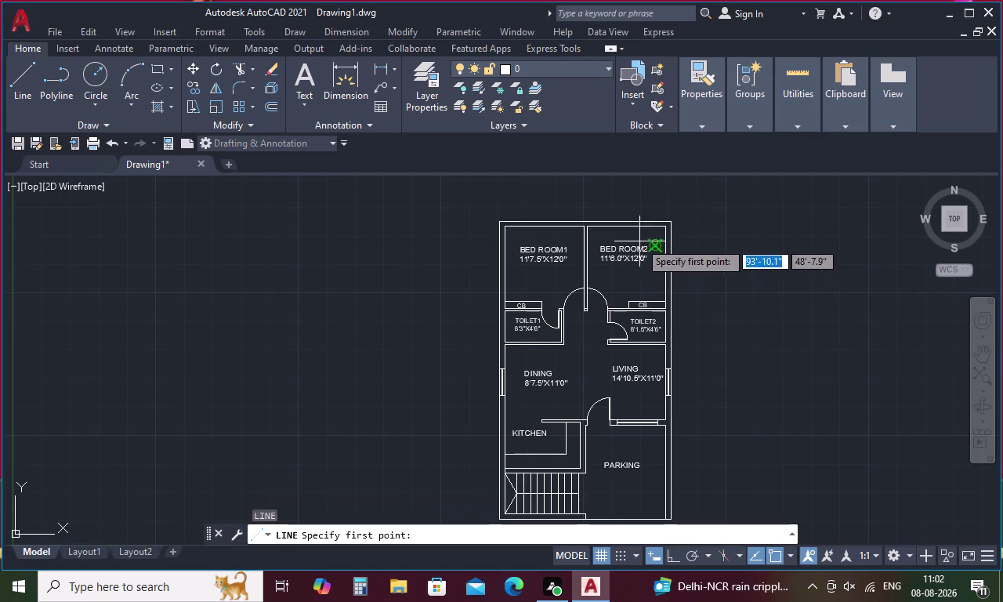
scroll(up, 3)
middle_drag(639, 262, 649, 344)
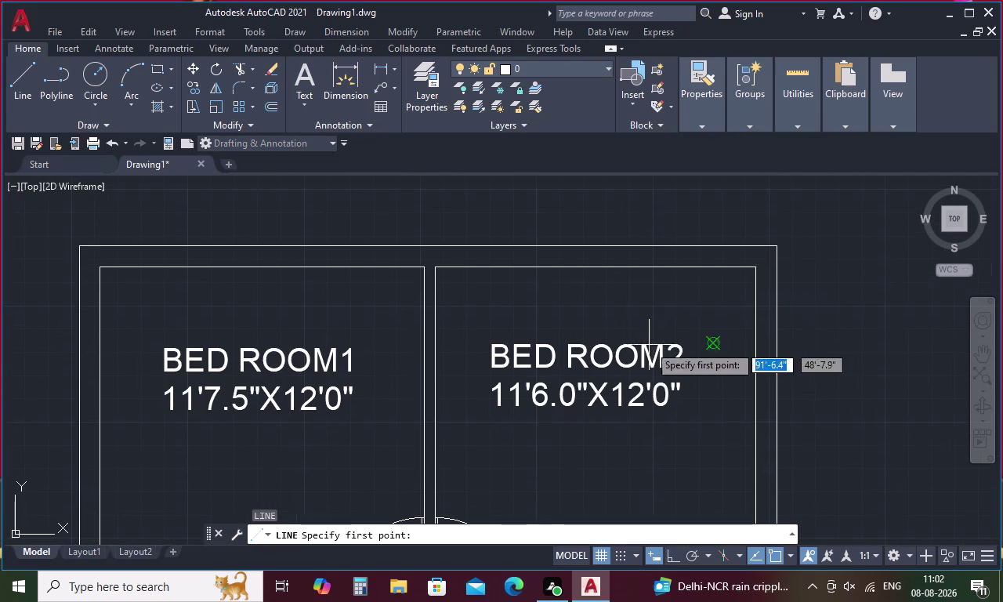
click(597, 267)
click(601, 245)
key(Escape)
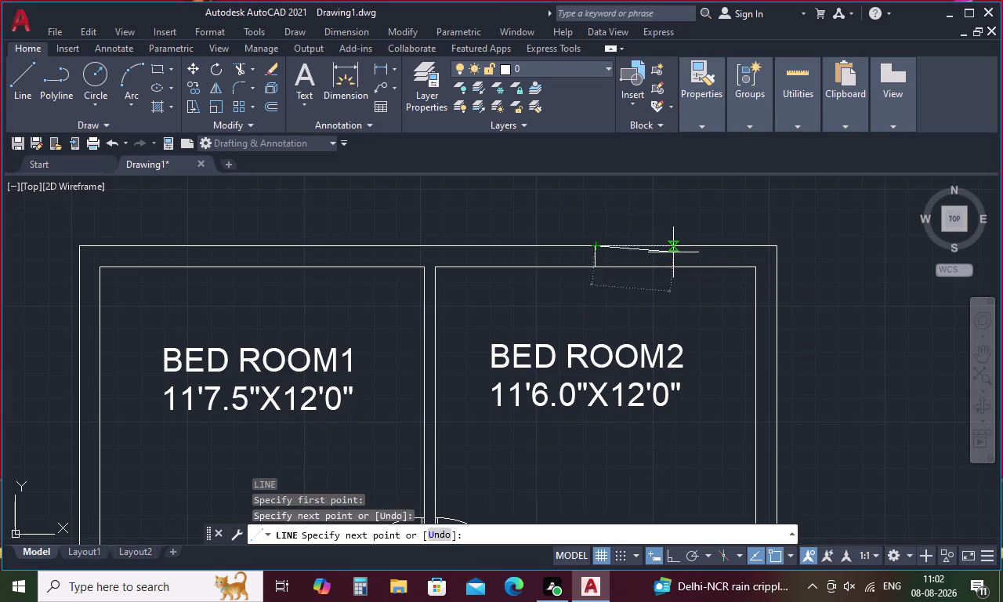
Offset the jamb line 1.5 to the right and to the left.
key(o)
key(space)
text(1.)
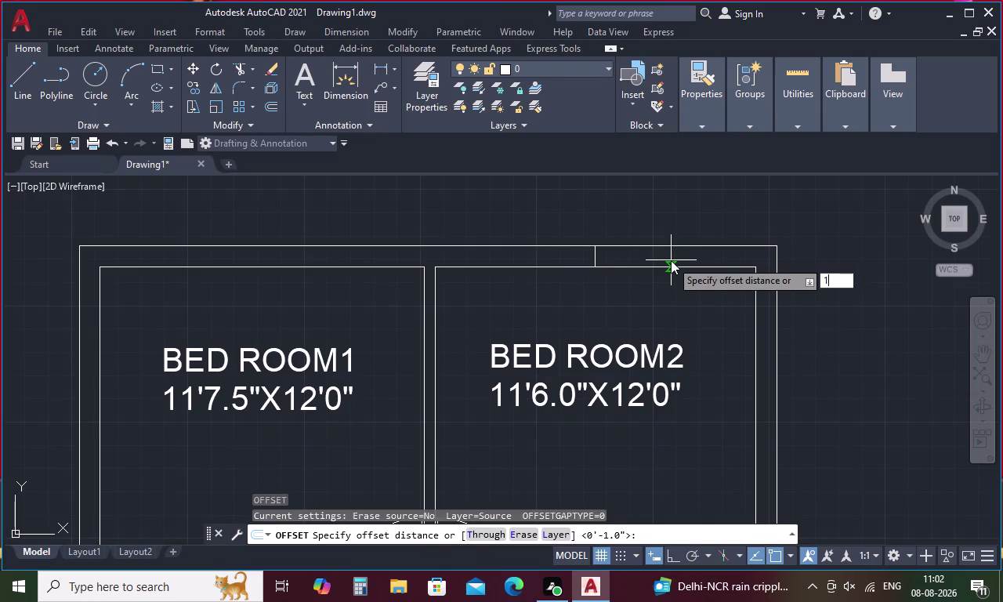
text(5)
key(apostrophe)
key(space)
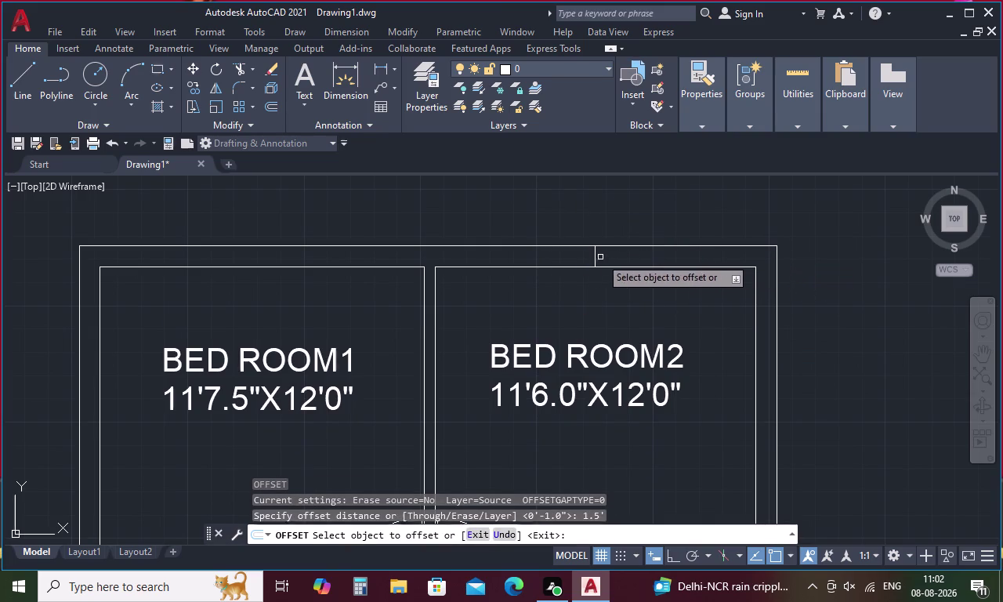
click(595, 257)
click(711, 253)
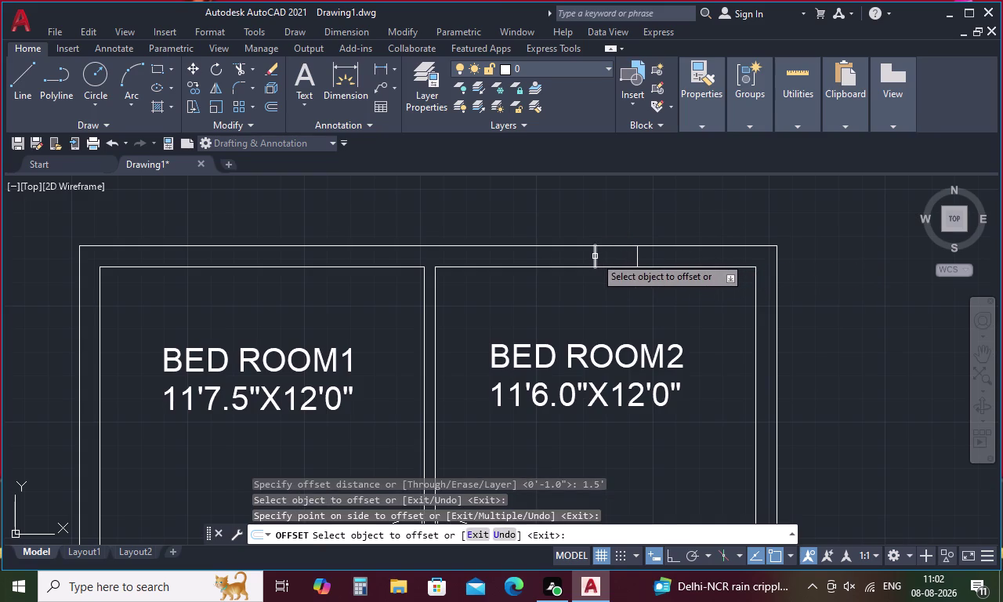
click(595, 256)
click(468, 257)
key(Escape)
Draw a cross line between the left and right jambs.
text(L)
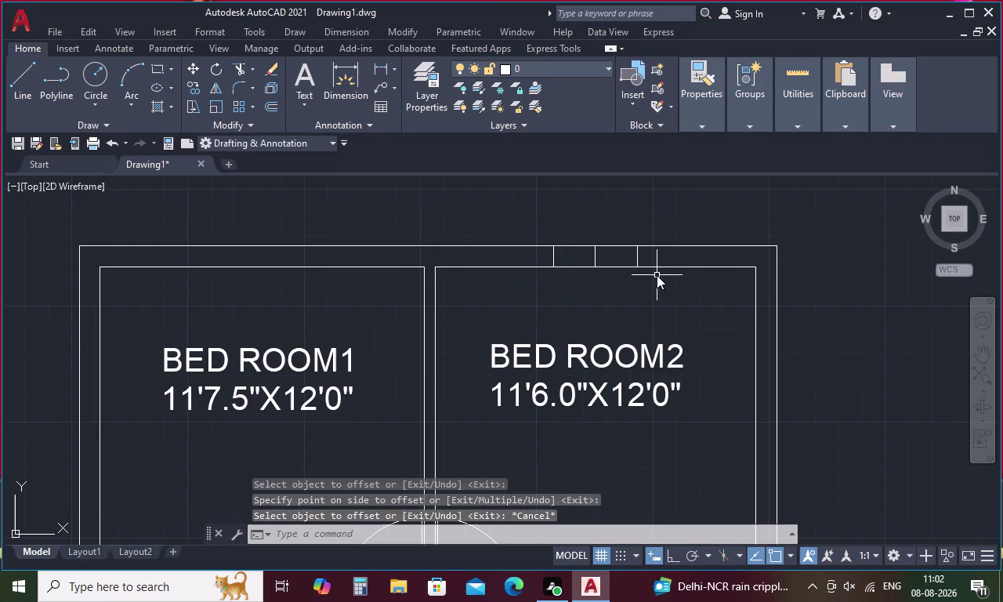
key(space)
click(640, 258)
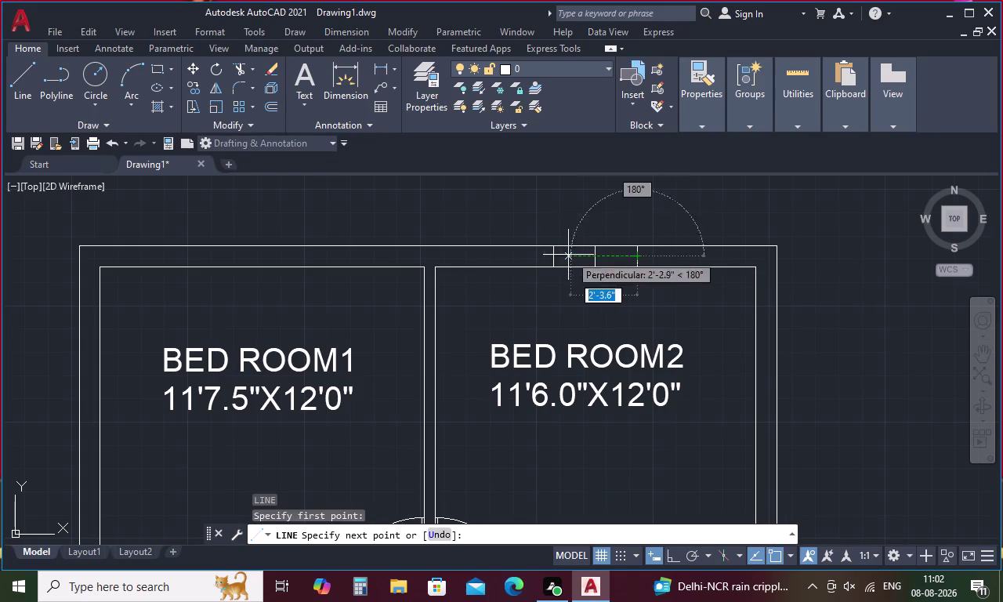
click(552, 255)
key(Escape)
Offset the cross line by 1 twice to create parallel sill lines.
text(O)
key(space)
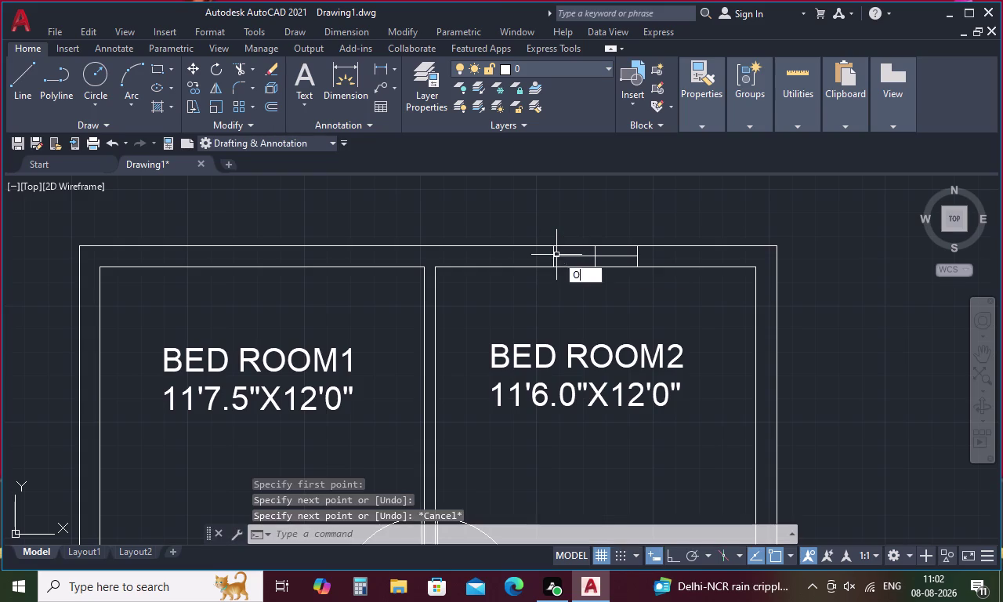
text(1)
key(space)
click(562, 256)
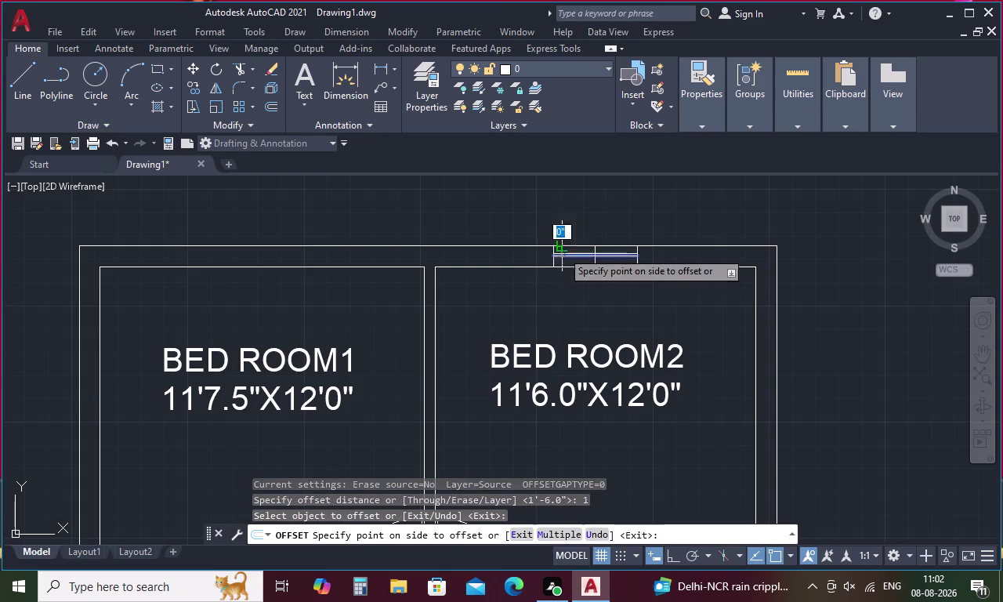
click(567, 219)
click(572, 257)
click(576, 279)
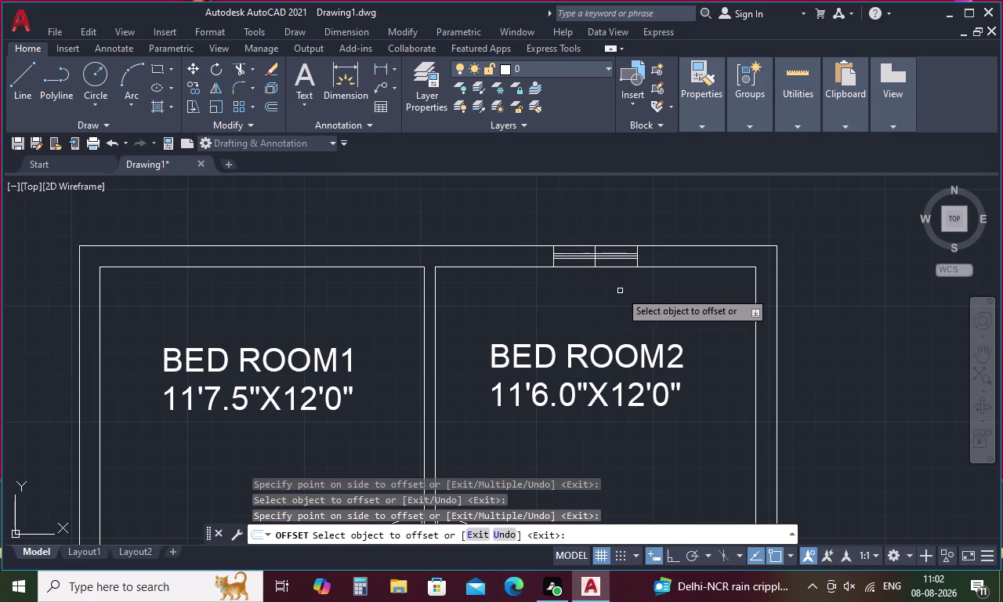
key(Escape)
Delete the extra sill line and select the window's sill and jamb lines.
scroll(up, 3)
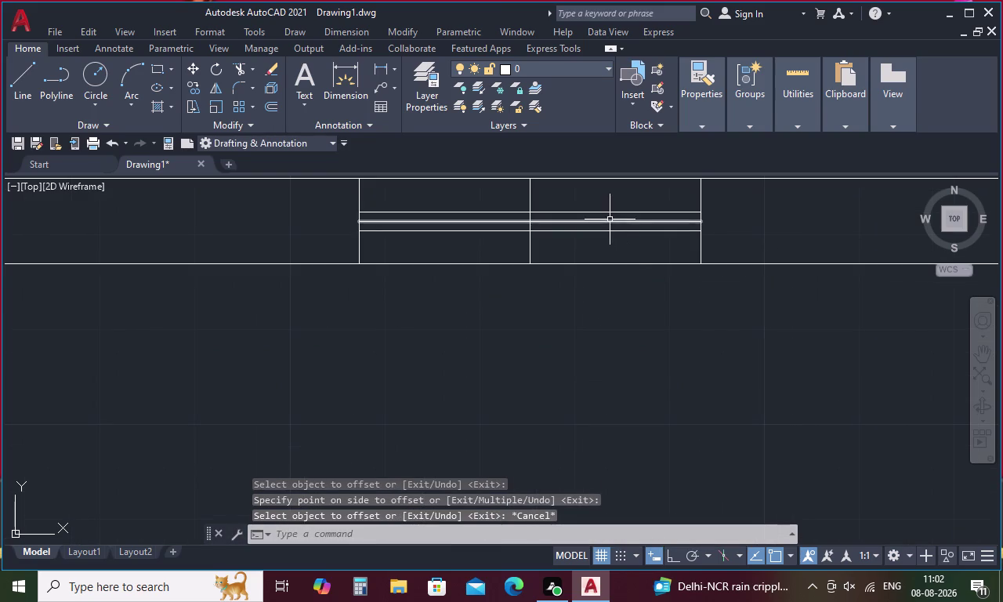
click(610, 220)
key(Delete)
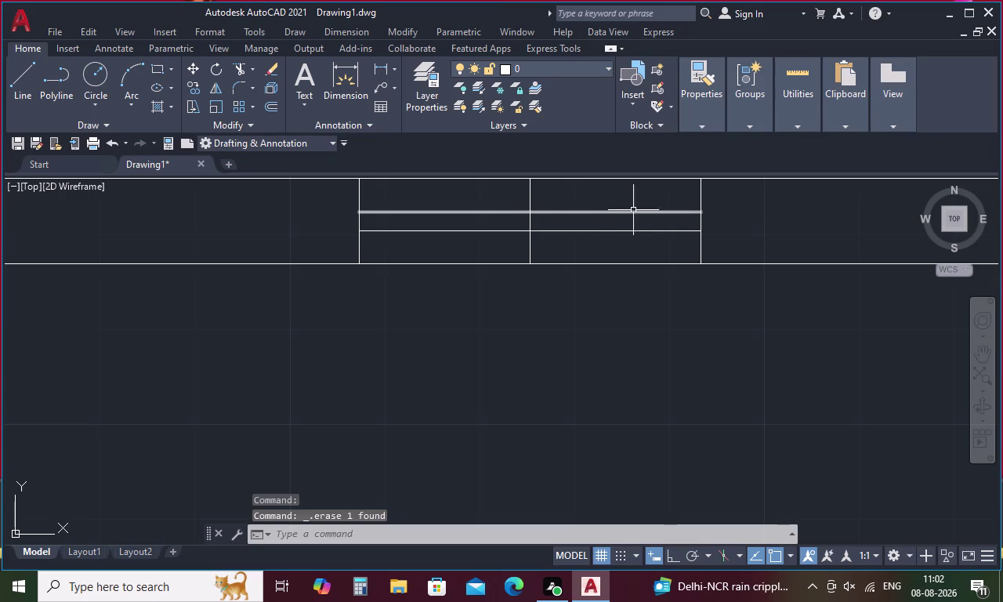
drag(643, 198, 591, 232)
drag(719, 207, 702, 220)
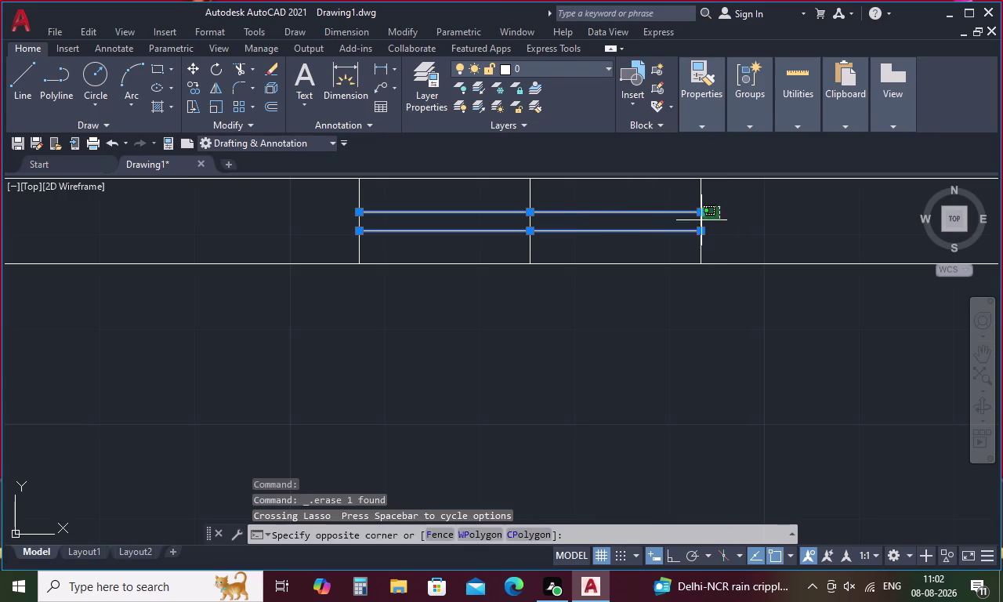
drag(701, 220, 690, 225)
drag(403, 220, 333, 229)
Copy the BED ROOM2 window symbol onto BED ROOM1's top wall.
right_click(333, 228)
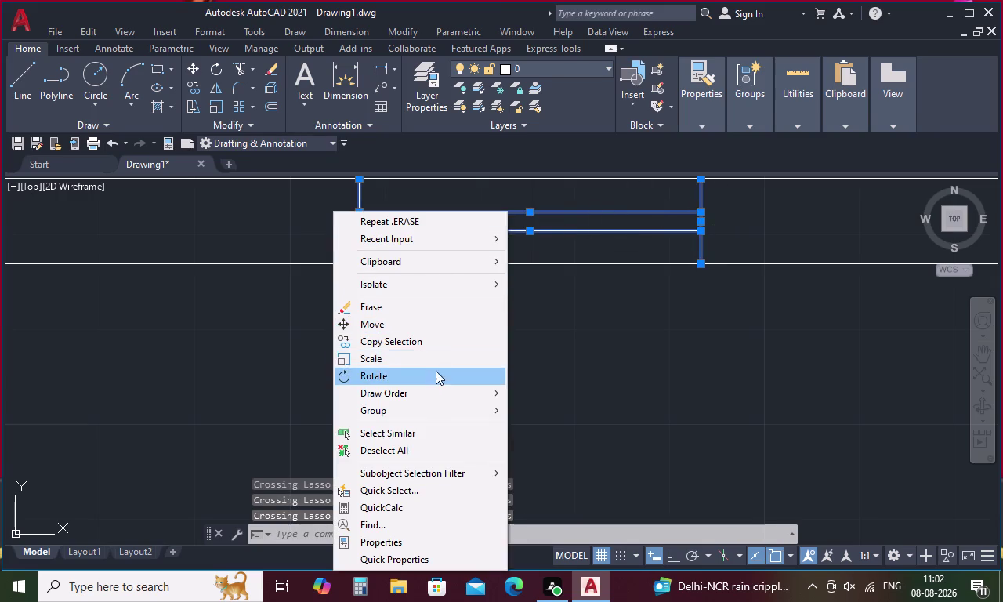
click(436, 343)
click(526, 261)
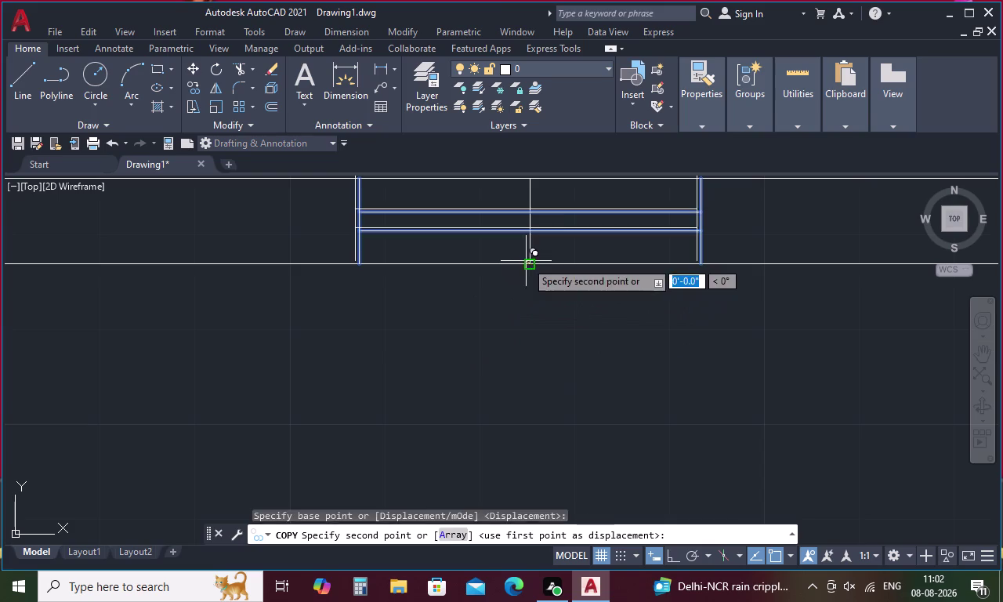
scroll(down, 3)
middle_drag(380, 272, 637, 305)
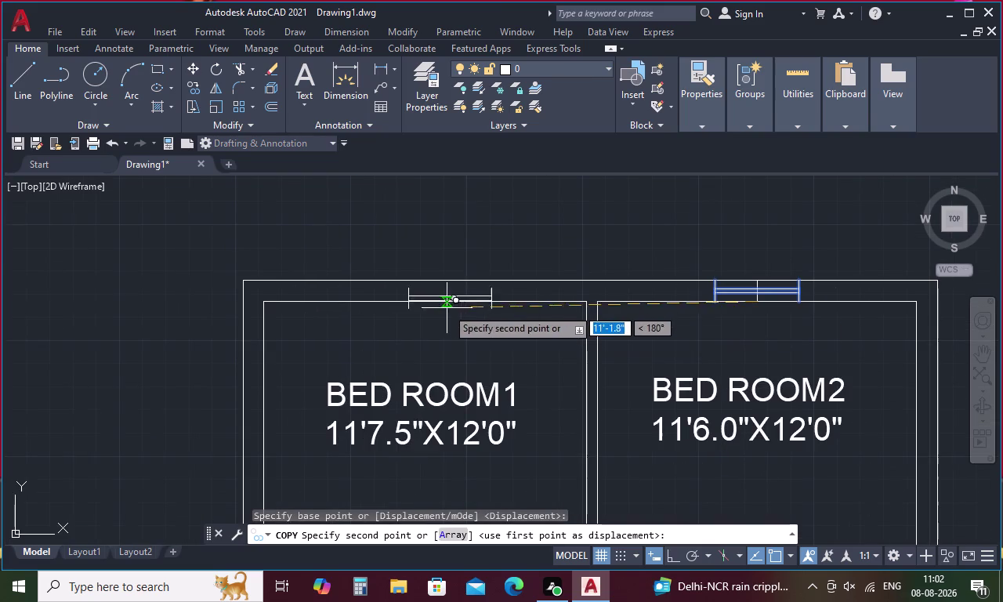
click(424, 302)
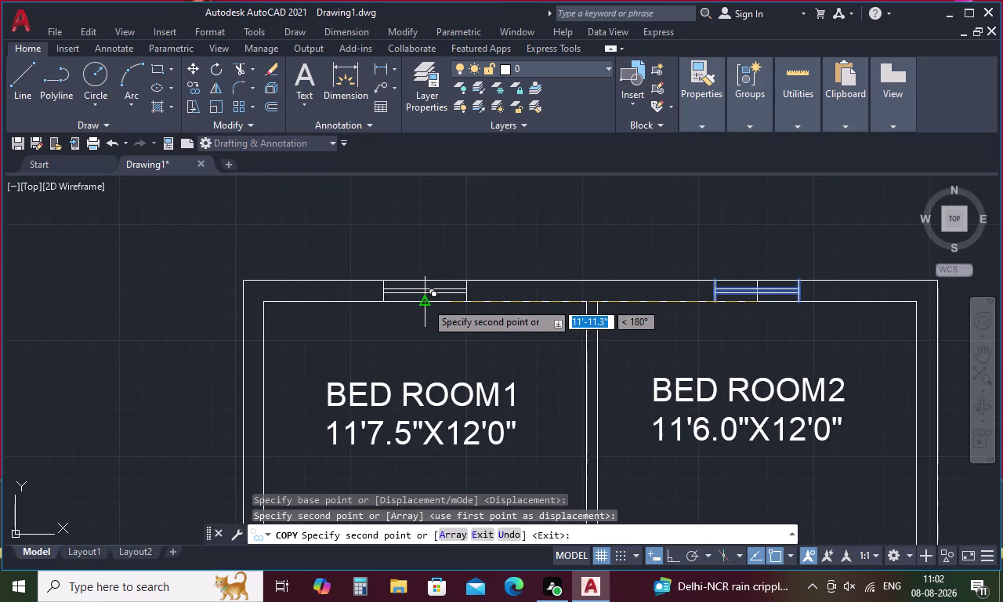
key(Escape)
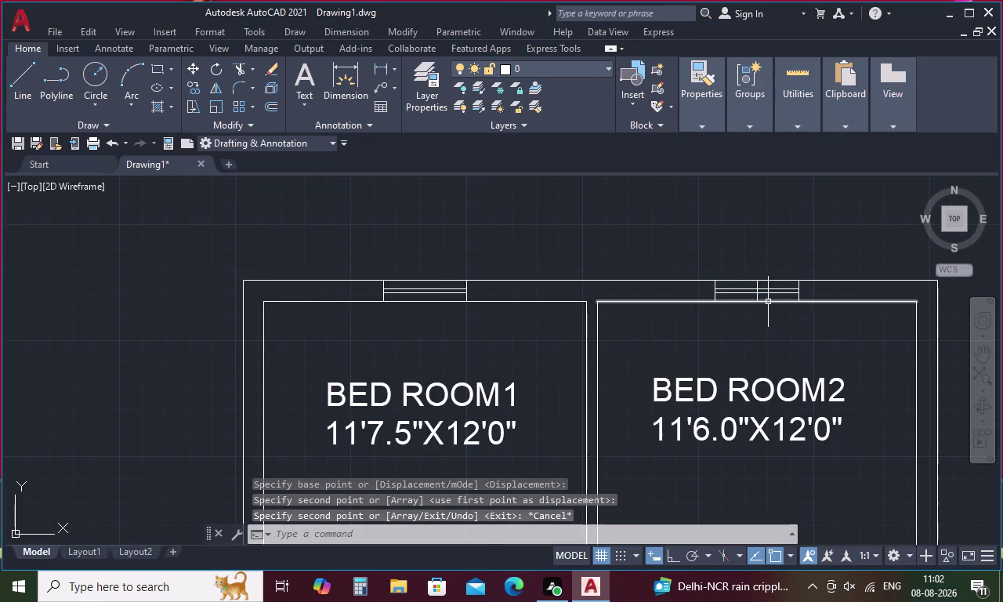
Delete a stray line near the bedroom wall.
scroll(up, 3)
drag(755, 284, 639, 283)
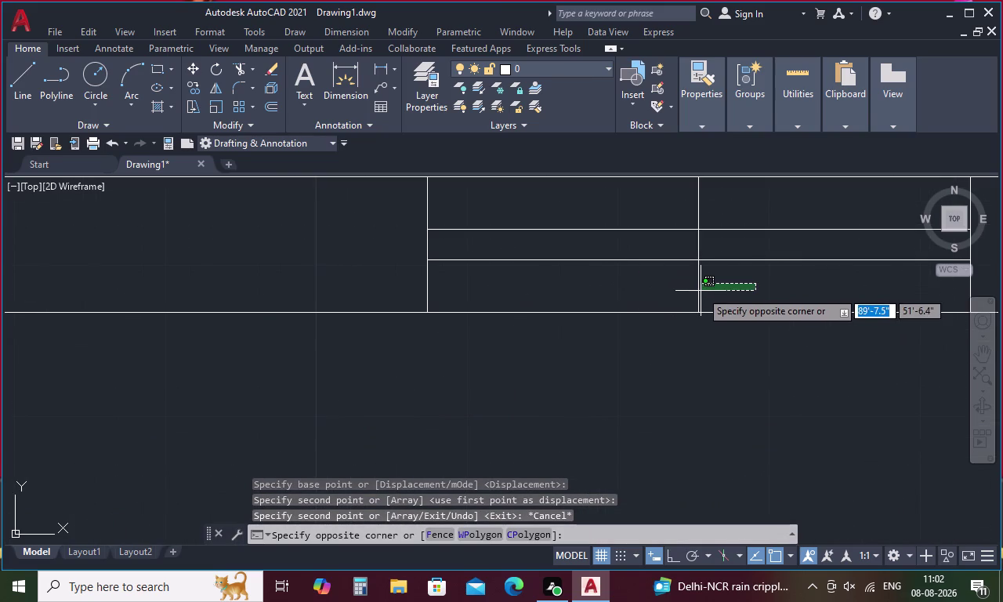
click(683, 288)
key(Delete)
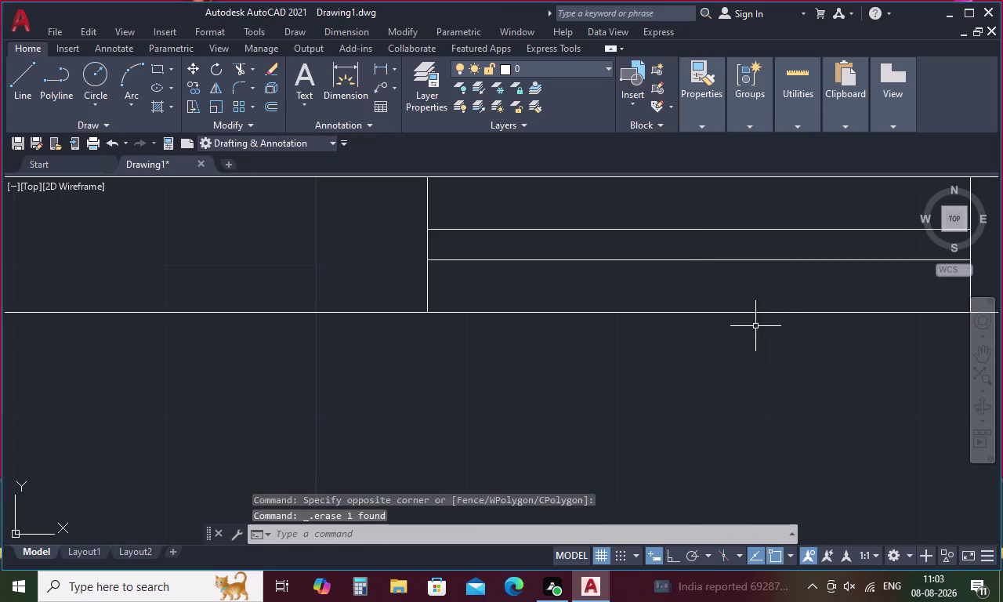
Zoom out and center the full 2BHK floor plan with its room labels.
scroll(down, 3)
scroll(down, 3)
middle_drag(753, 341, 670, 275)
scroll(down, 3)
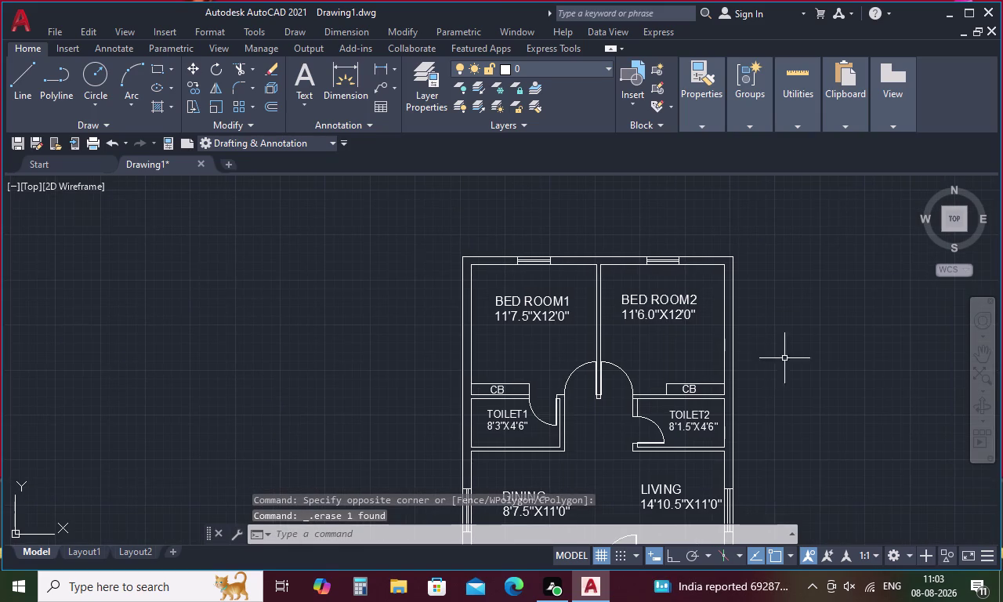
middle_drag(673, 331, 633, 263)
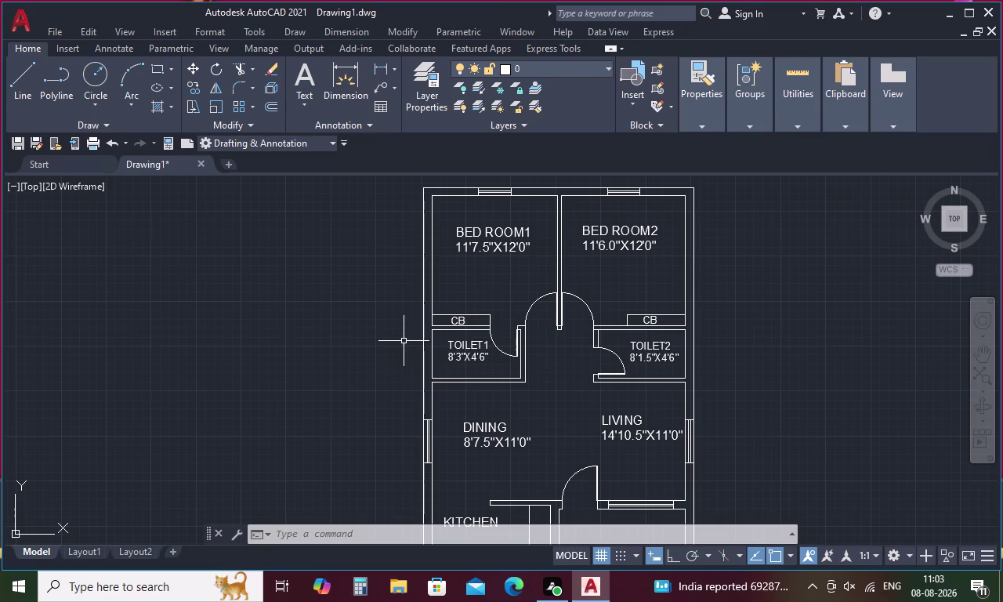
Draw a short line across TOILET1's outer wall.
key(l)
key(space)
scroll(up, 3)
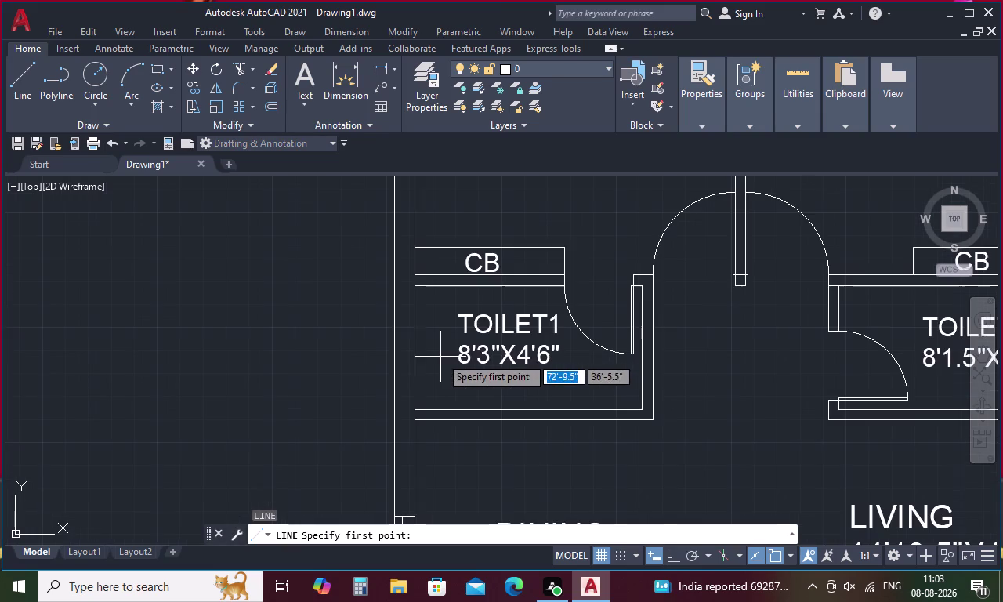
click(414, 350)
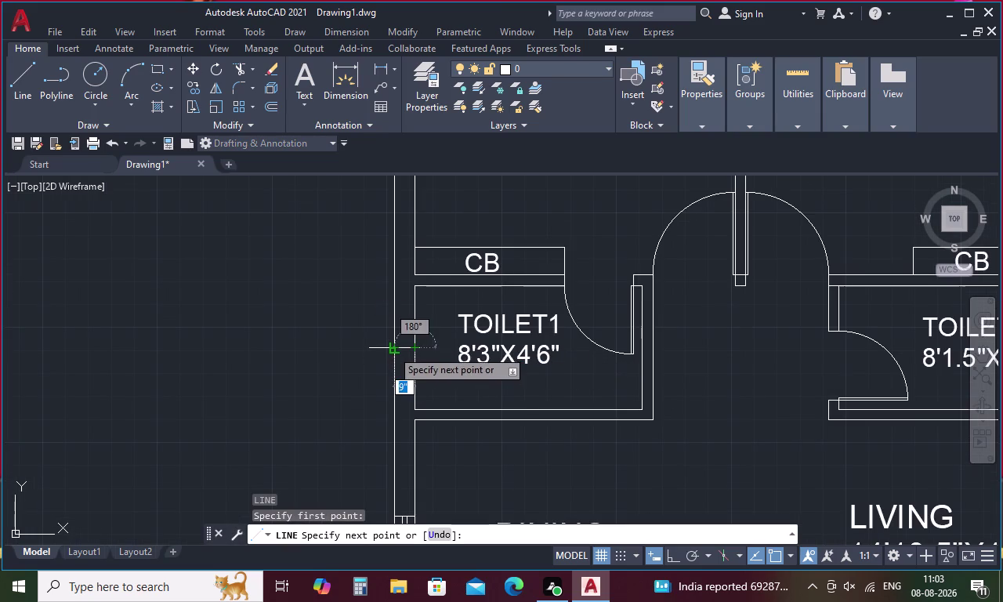
click(394, 348)
key(Escape)
Try offsetting the short wall line by 1, then undo that offset.
text(O)
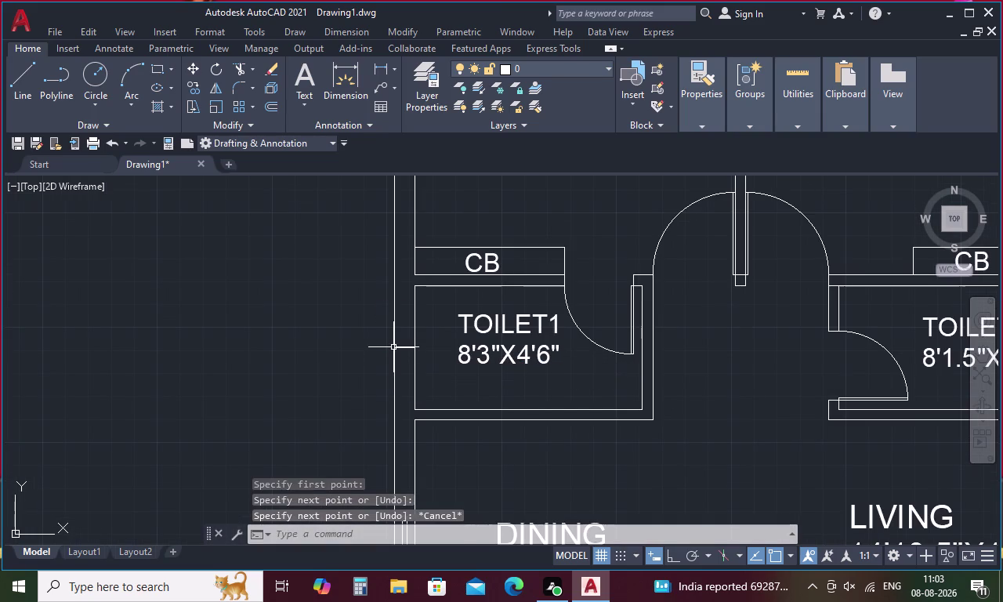
key(space)
key(1)
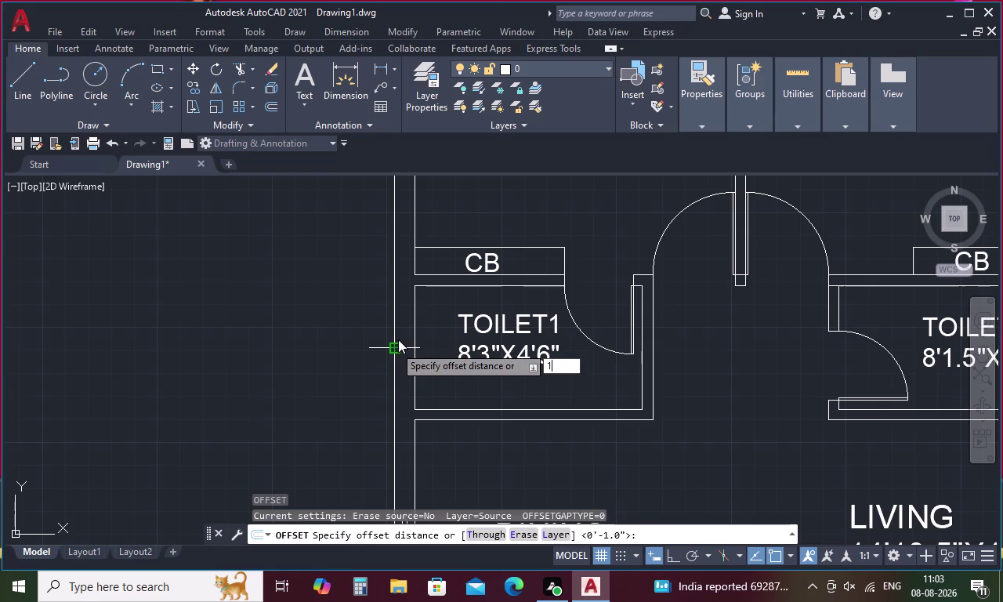
key(space)
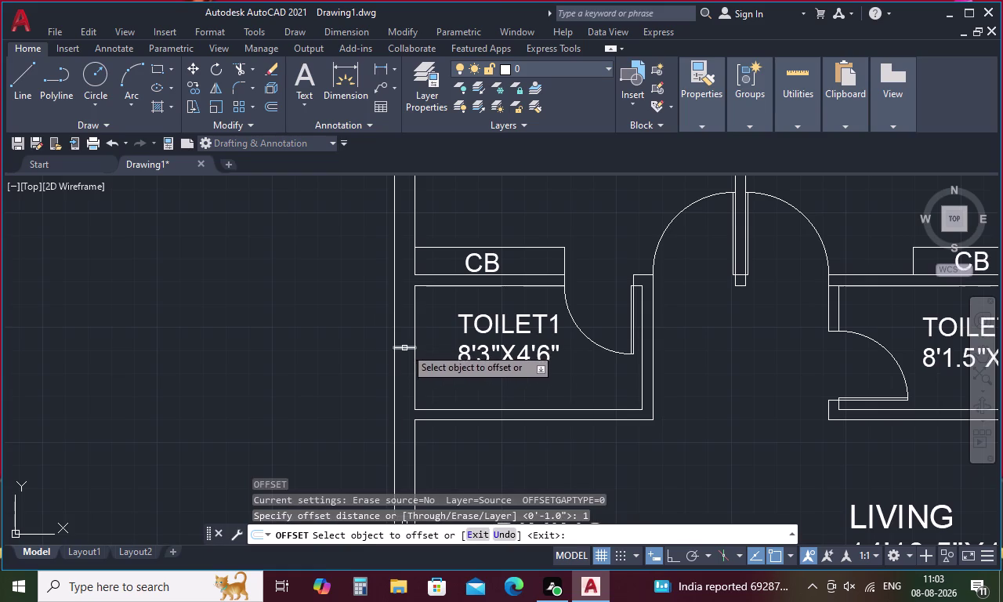
click(405, 347)
click(409, 313)
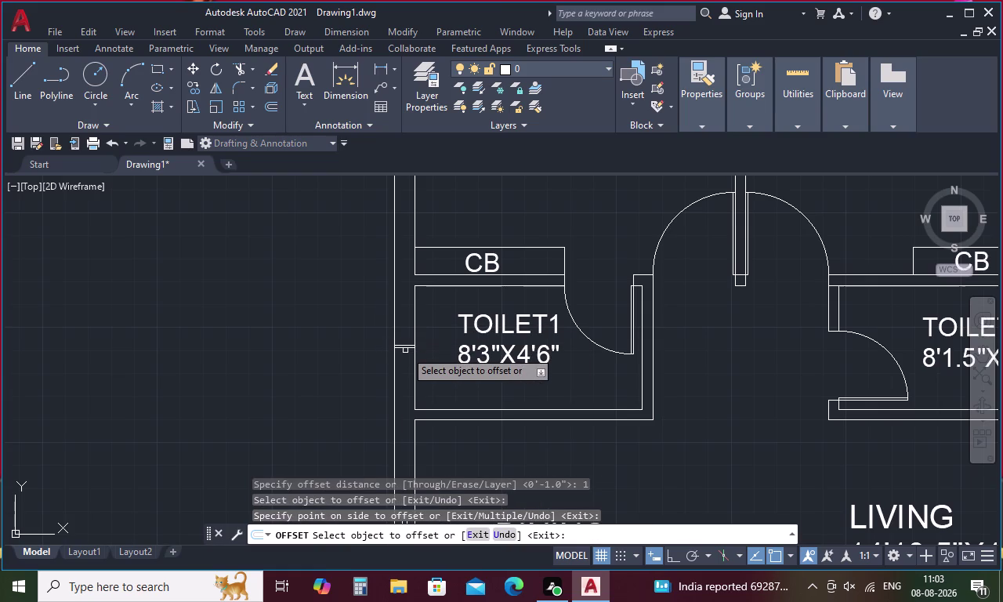
key(ctrl+z)
key(Escape)
Offset the short wall line 1' to both sides, forming two window lines.
text(O)
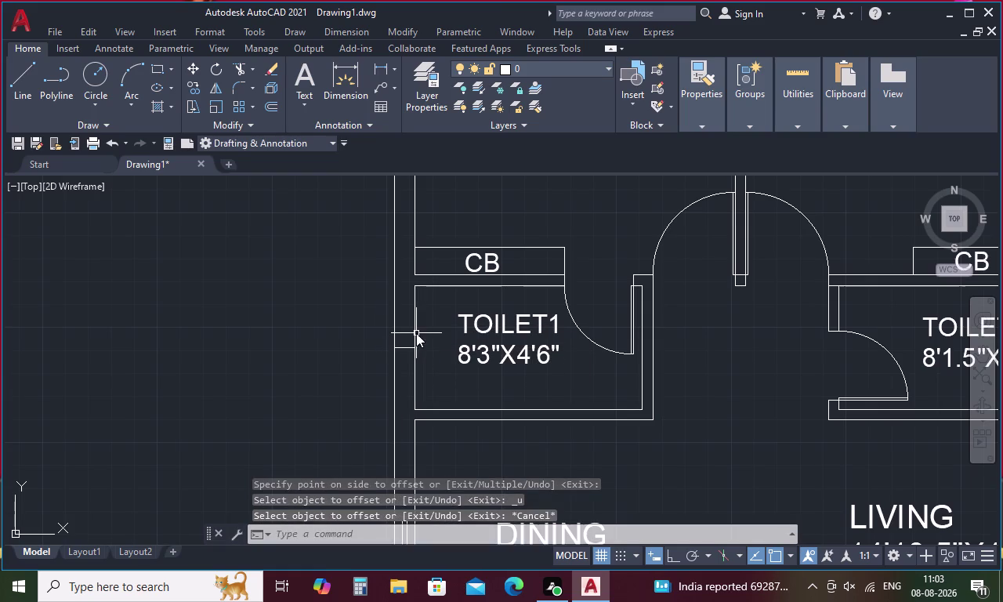
key(space)
text(1')
key(space)
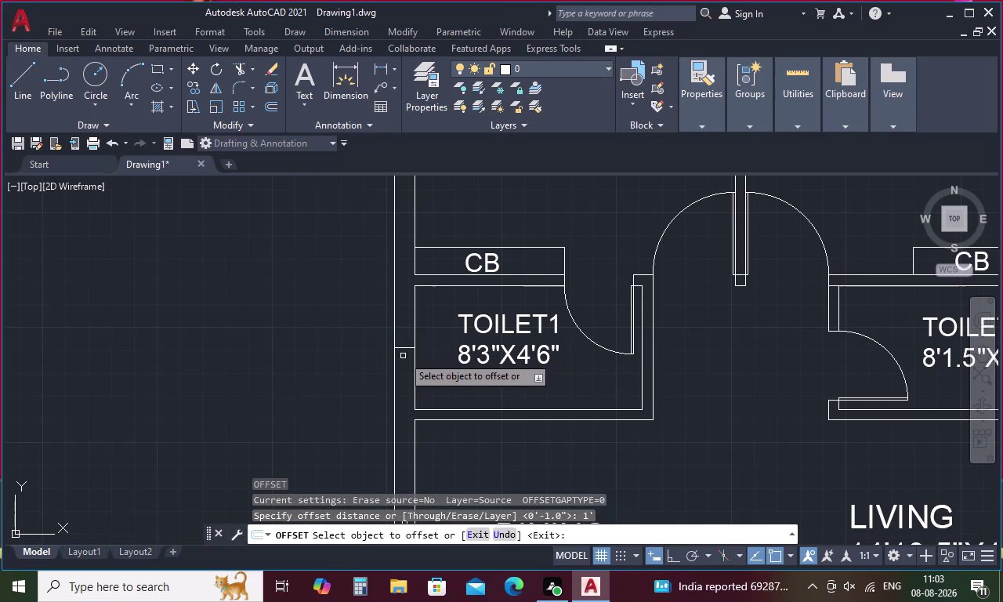
click(403, 349)
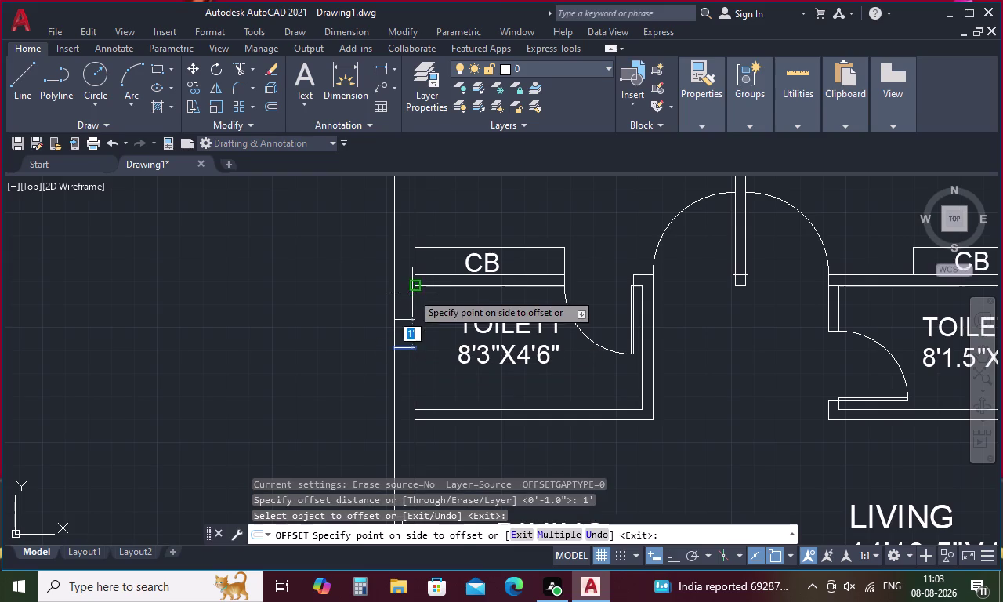
click(413, 292)
drag(405, 347, 408, 379)
click(408, 418)
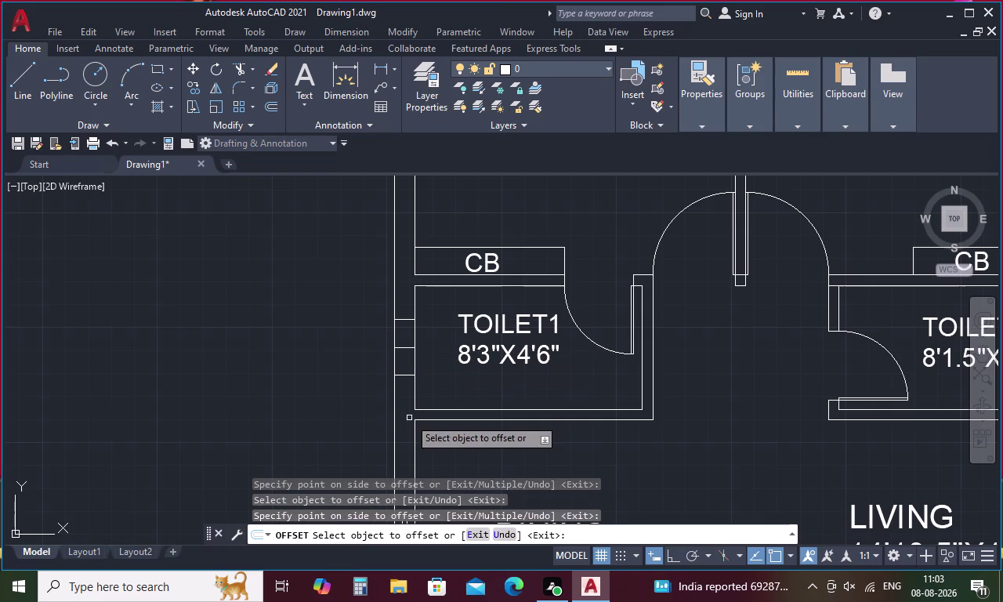
key(Escape)
Draw a line across the wall at the window opening.
key(l)
key(space)
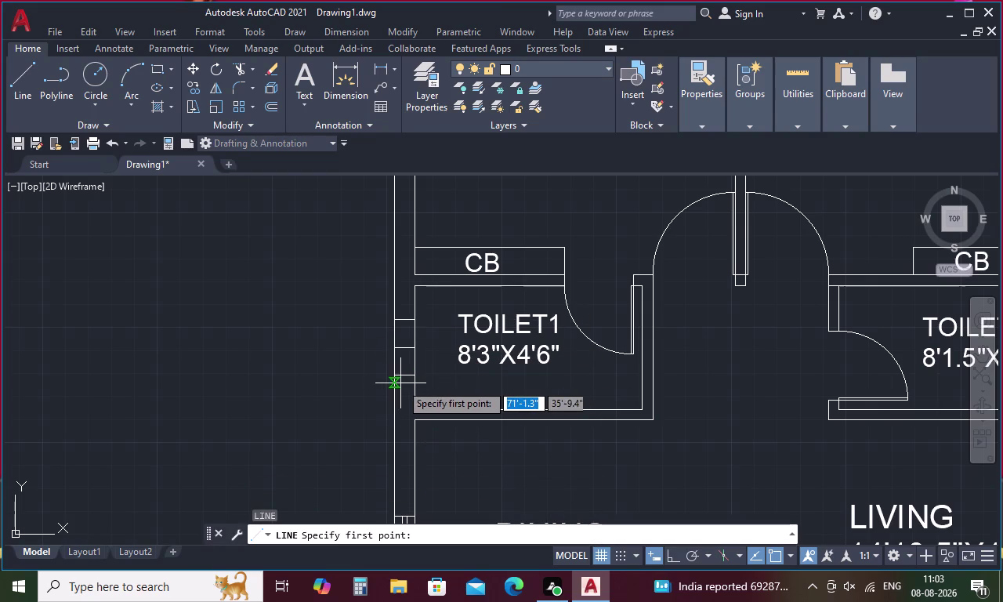
click(403, 374)
click(404, 323)
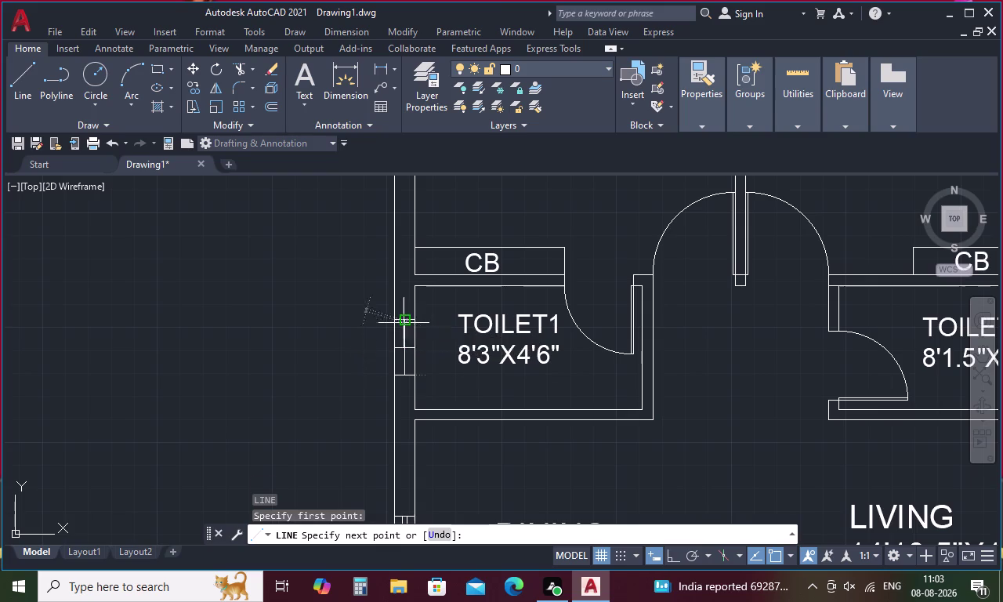
key(Escape)
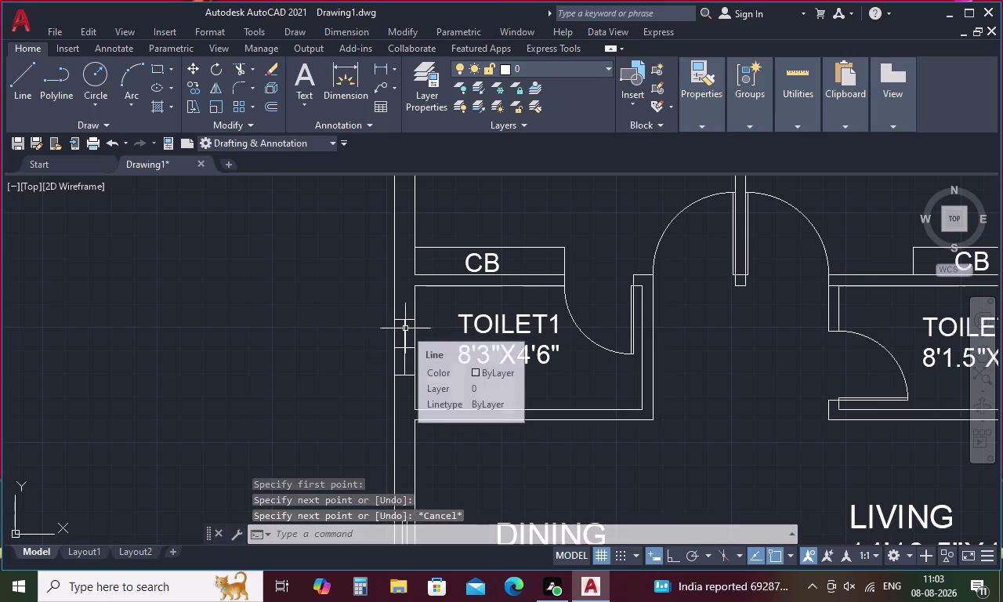
Offset that window line 1' toward the room and erase the extra line.
text(O 1)
key(space)
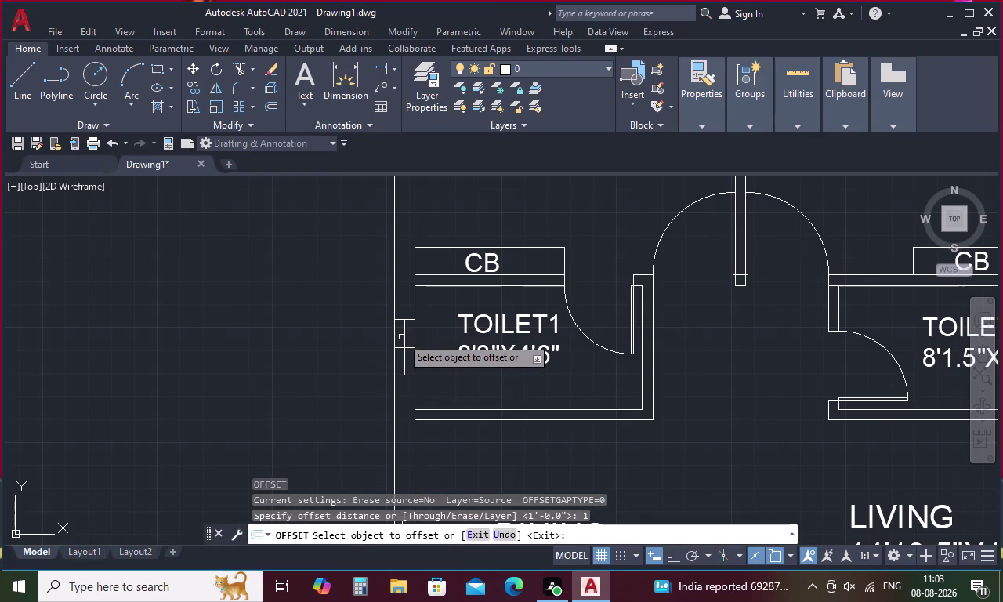
click(404, 329)
click(423, 328)
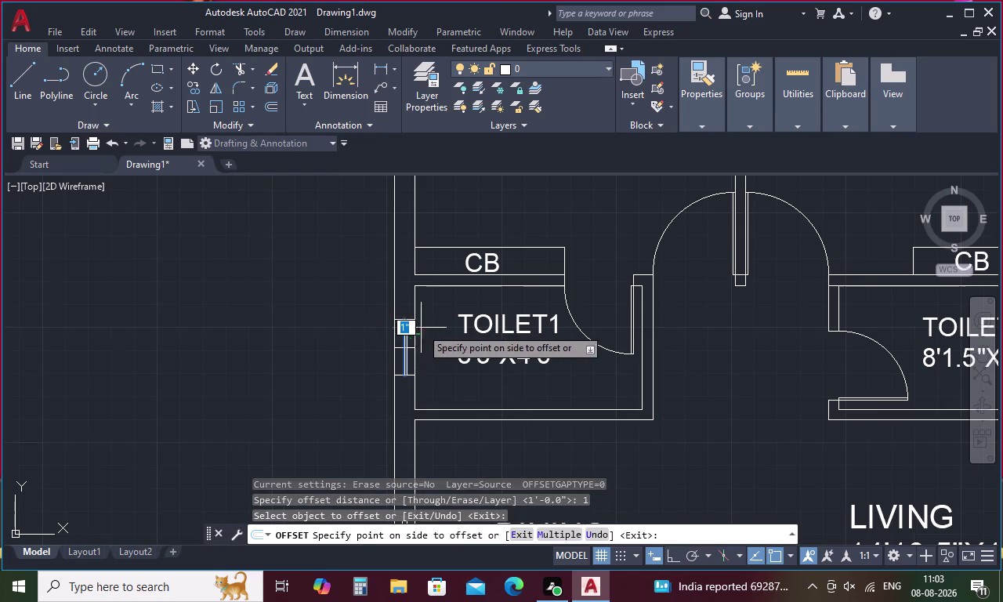
scroll(up, 3)
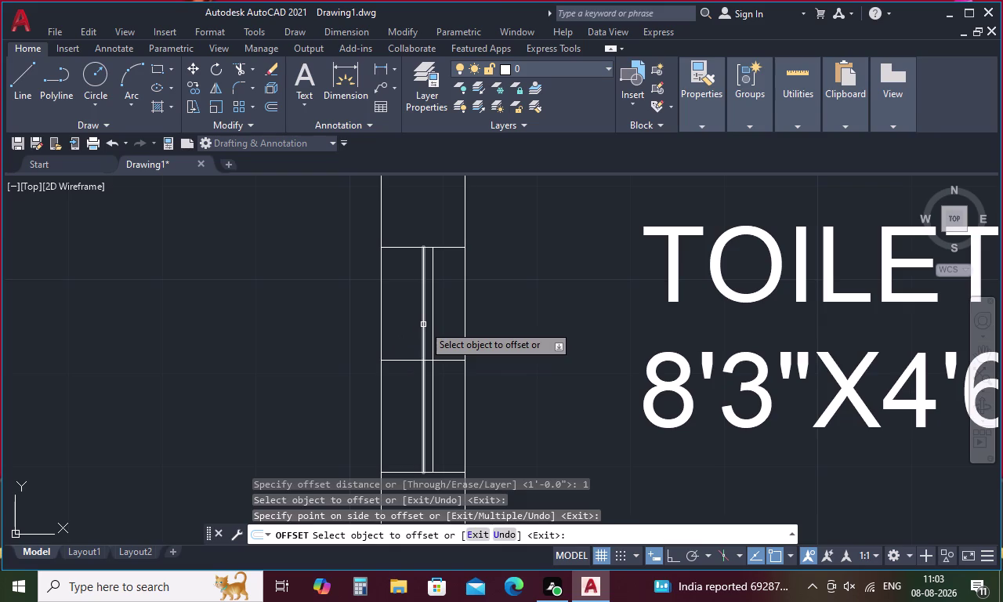
drag(423, 324, 412, 324)
click(382, 327)
key(Escape)
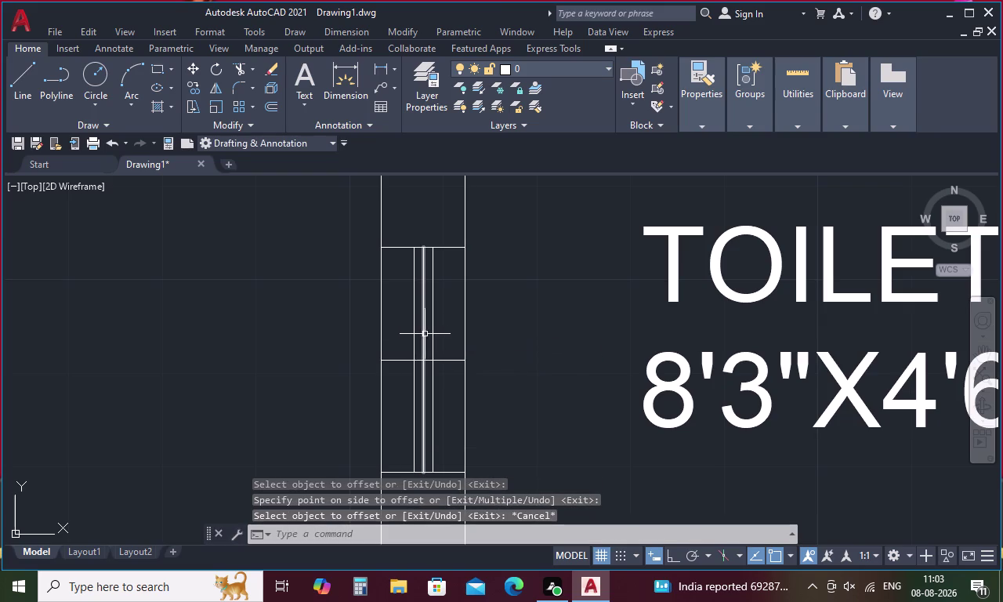
drag(422, 336, 422, 345)
key(Delete)
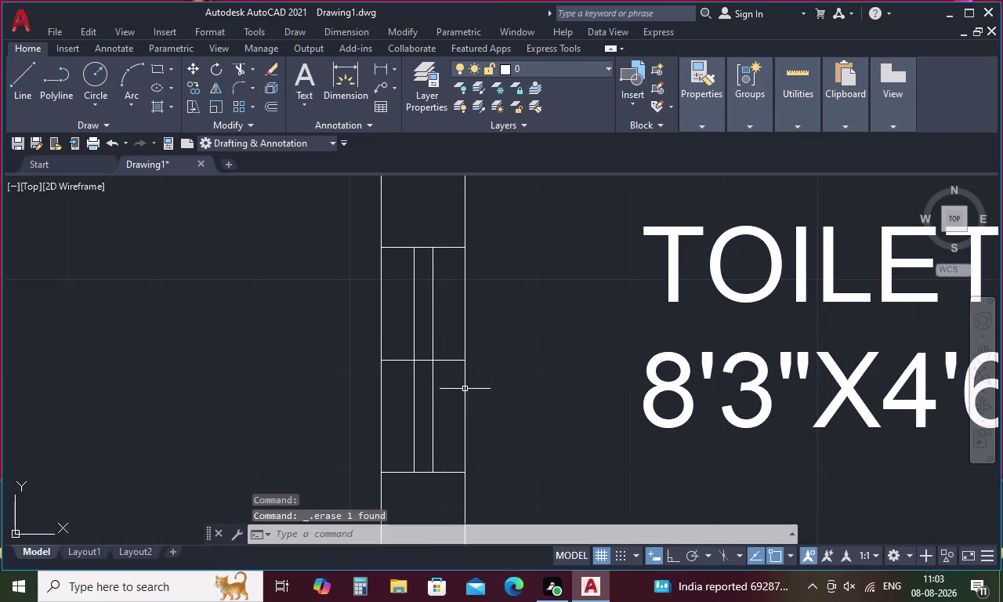
Use the LT Linetype Manager to load ACAD_ISO02W100 from acadiso.lin.
key(l)
text(T)
key(space)
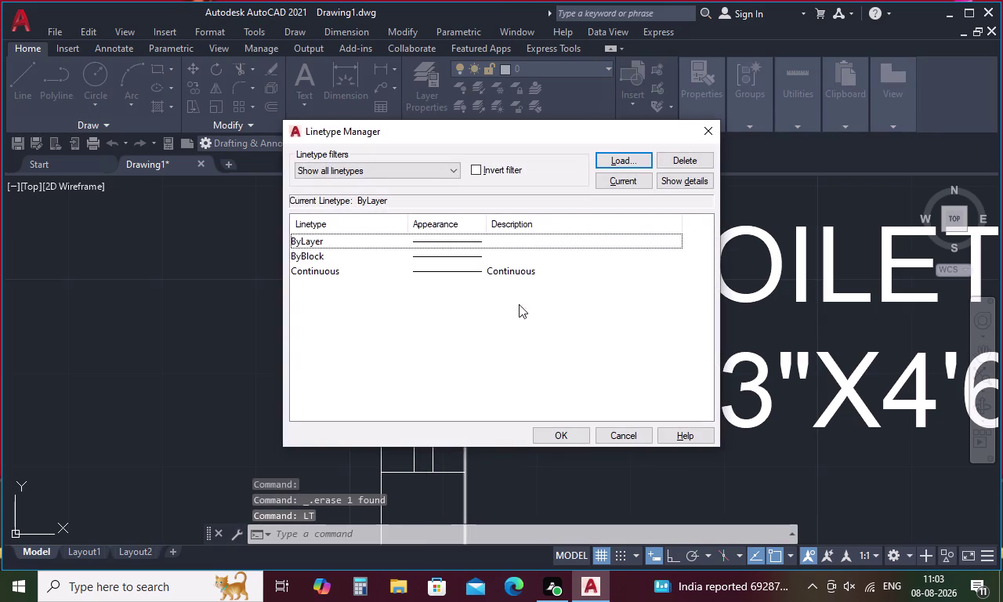
click(629, 155)
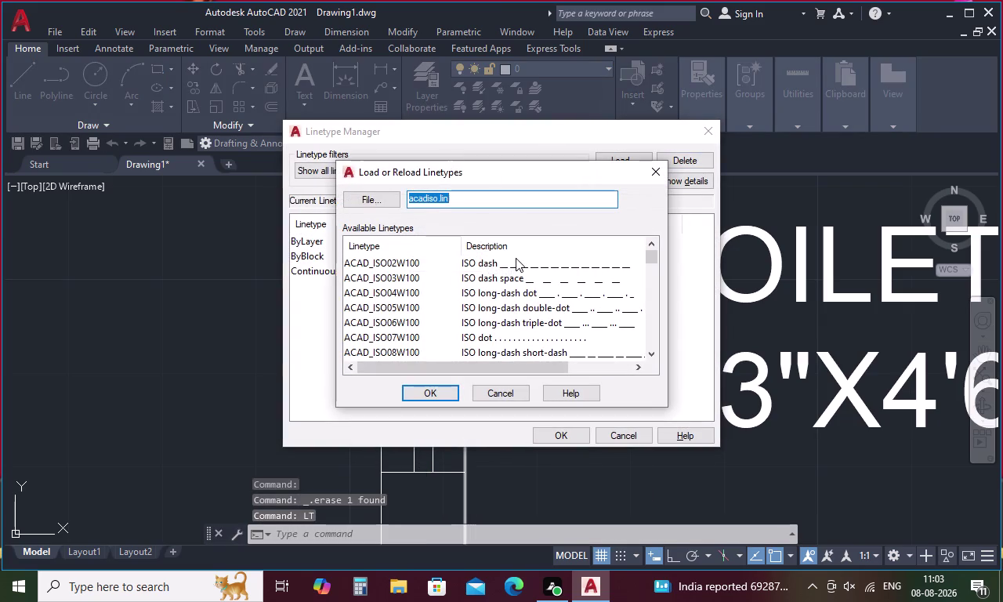
click(498, 261)
click(558, 428)
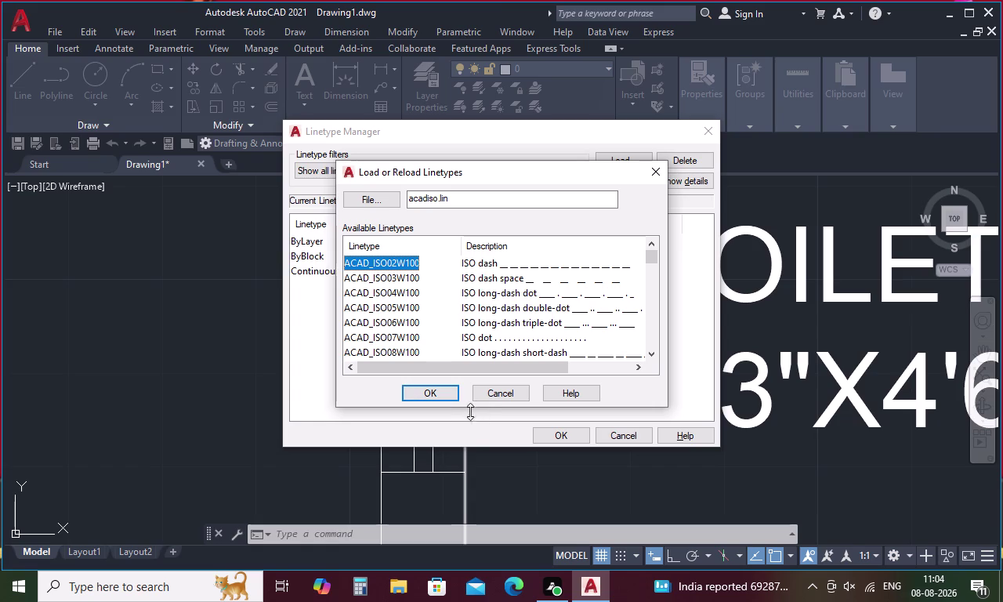
click(482, 265)
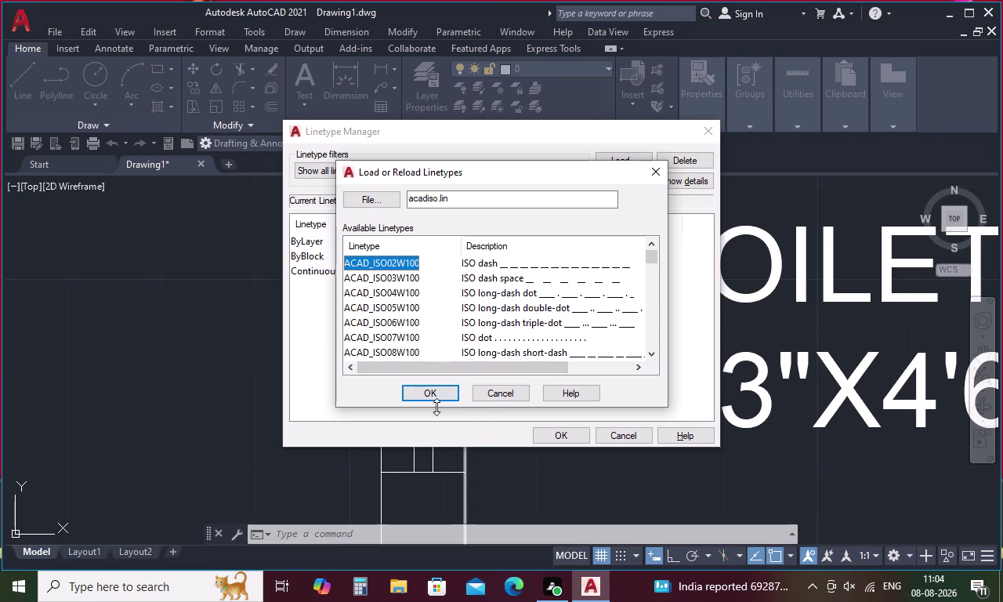
click(436, 395)
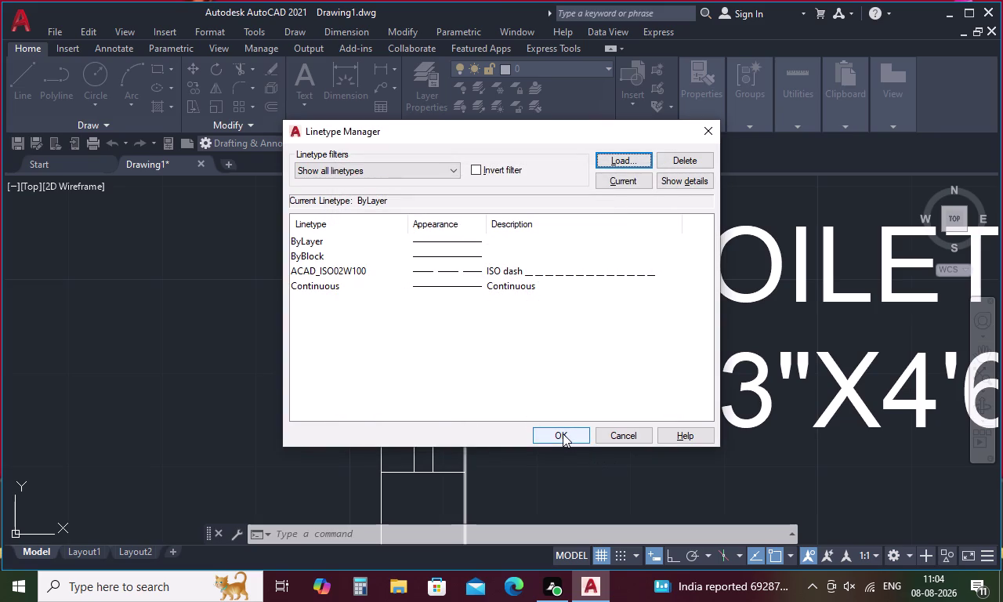
click(563, 433)
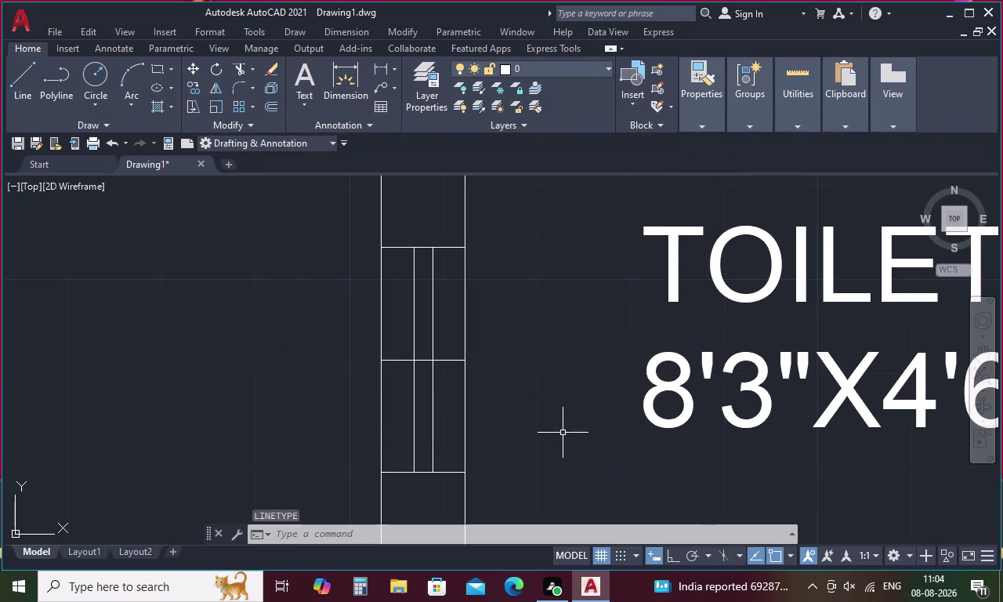
Give the two selected window lines the ACAD_ISO02W100 dashed linetype in Properties.
drag(441, 289, 405, 324)
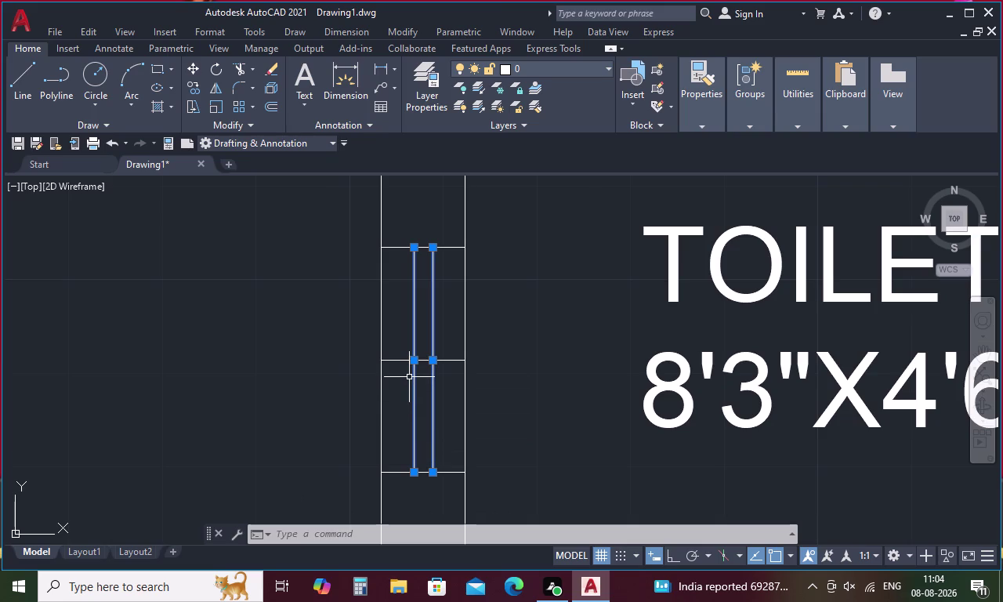
key(ctrl+1)
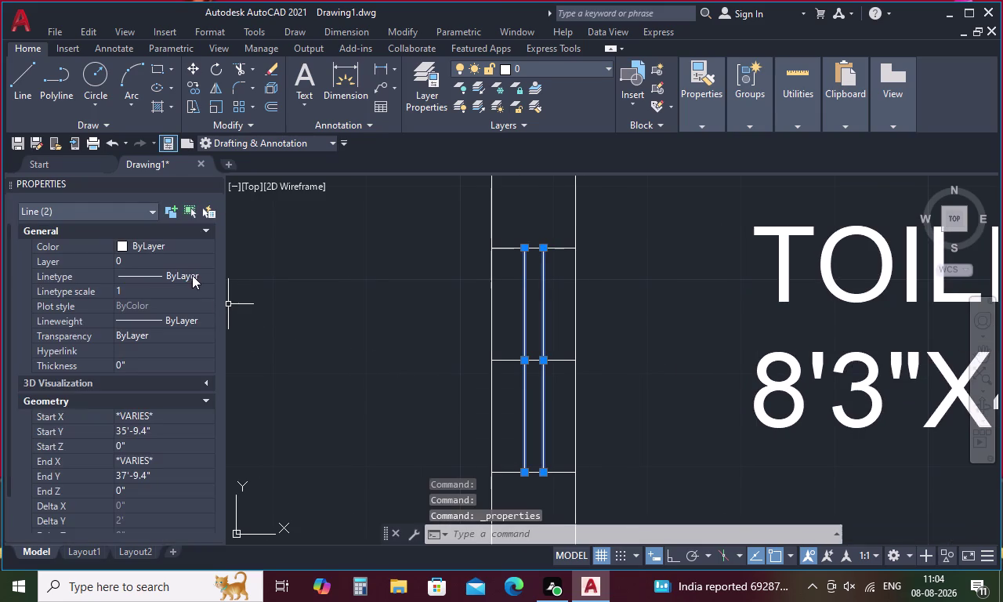
click(192, 275)
click(207, 275)
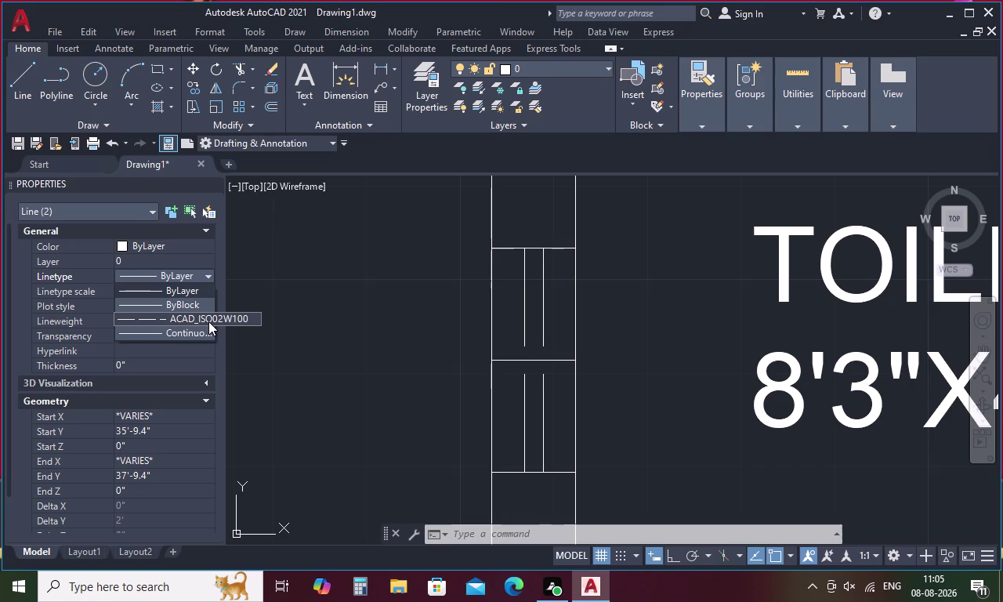
click(209, 321)
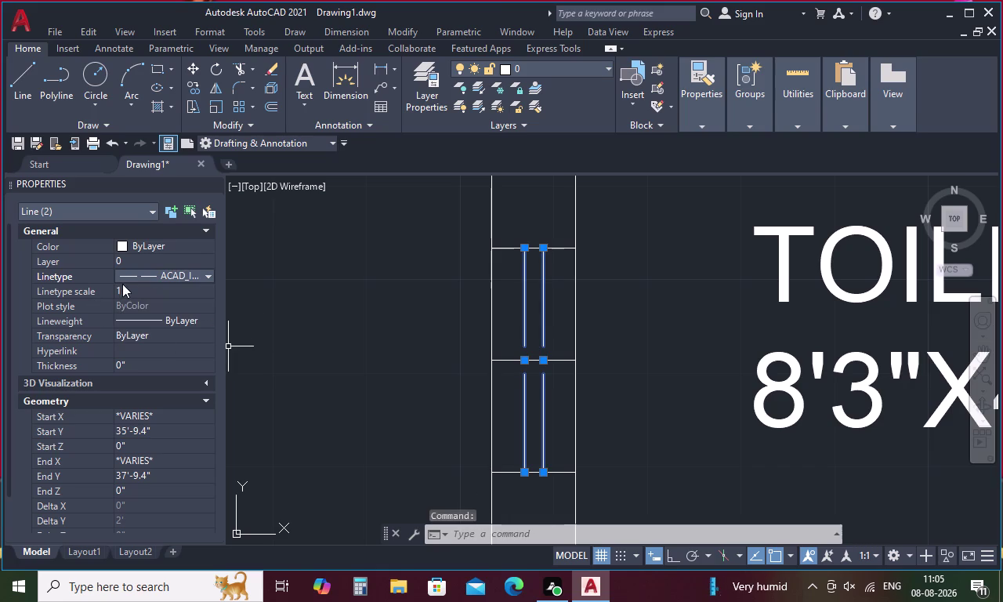
Set the window lines' linetype scale to 3, then change it to 0.5.
click(125, 283)
key(BackSpace)
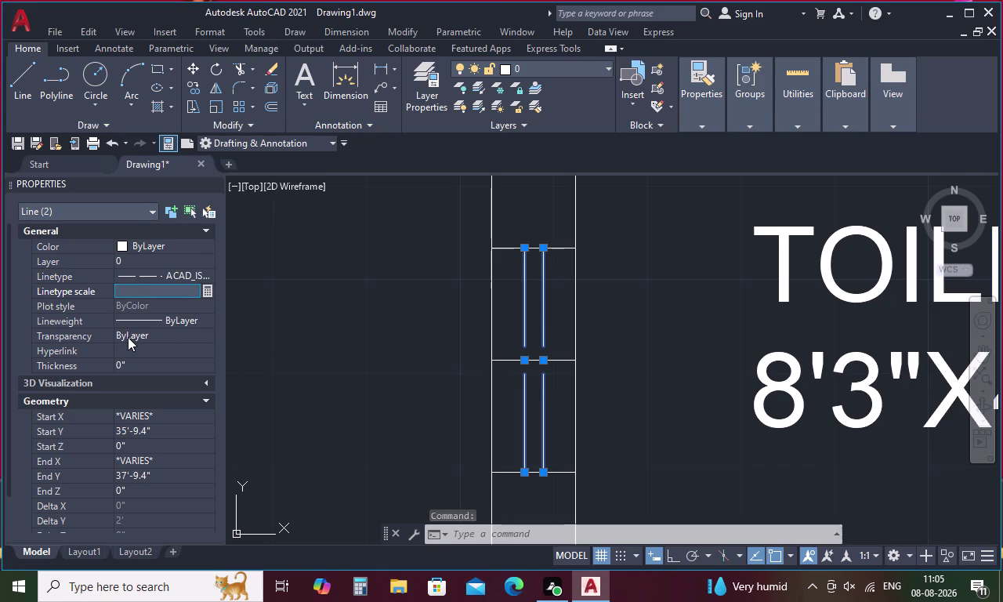
key(3)
key(Return)
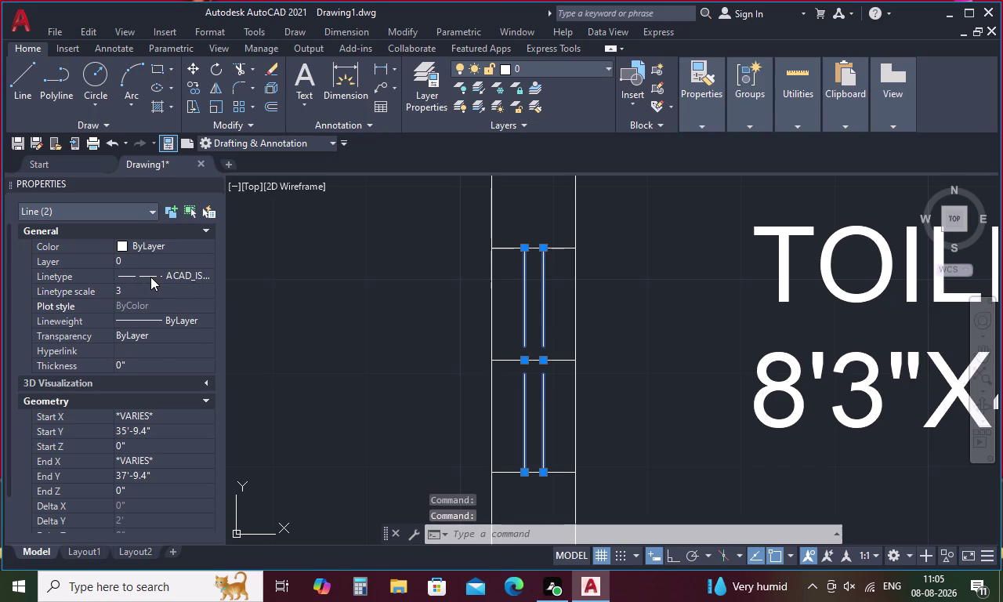
click(148, 283)
click(147, 292)
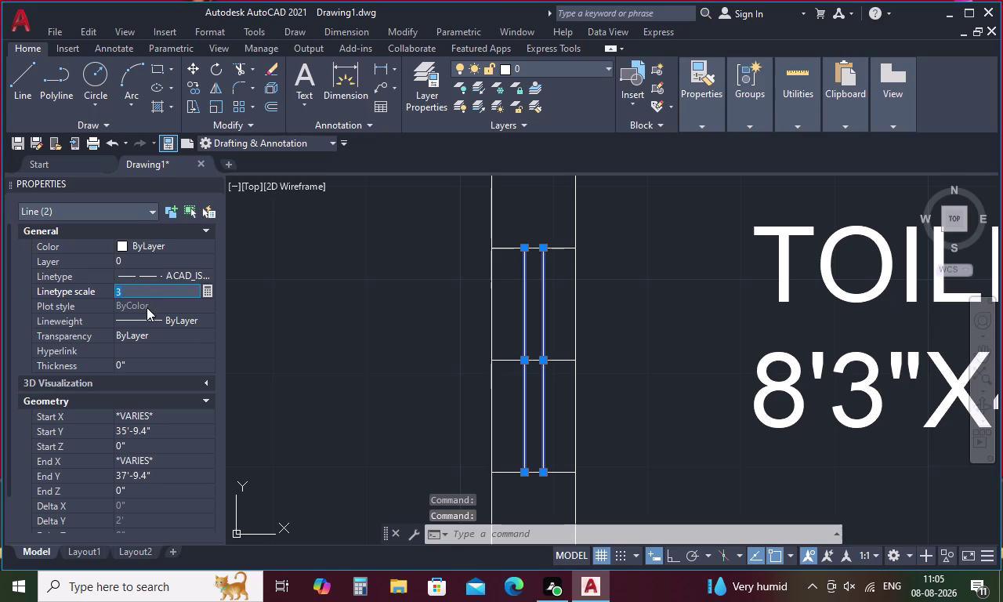
key(BackSpace)
text(.)
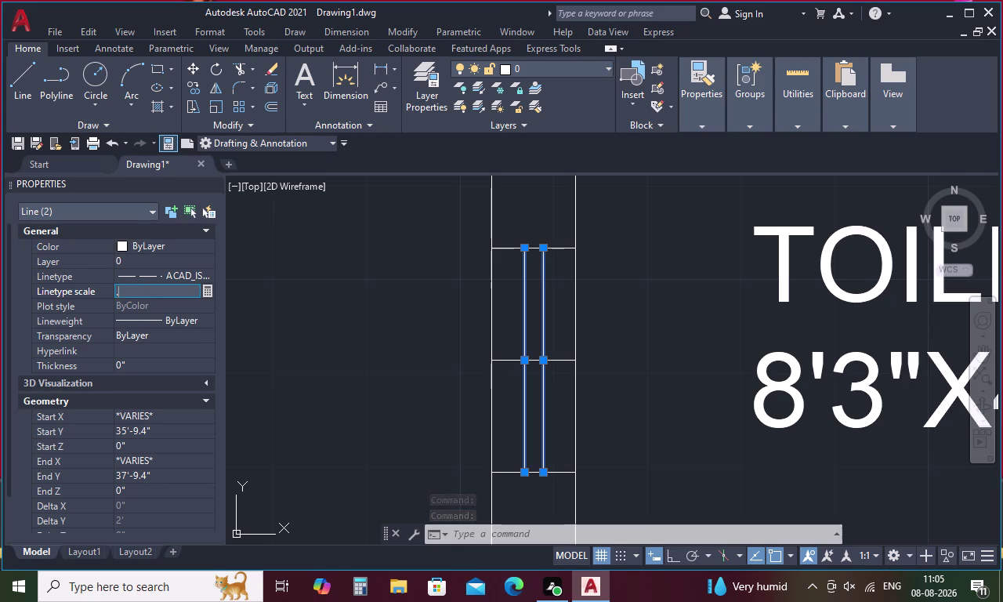
text(5)
key(Return)
click(340, 378)
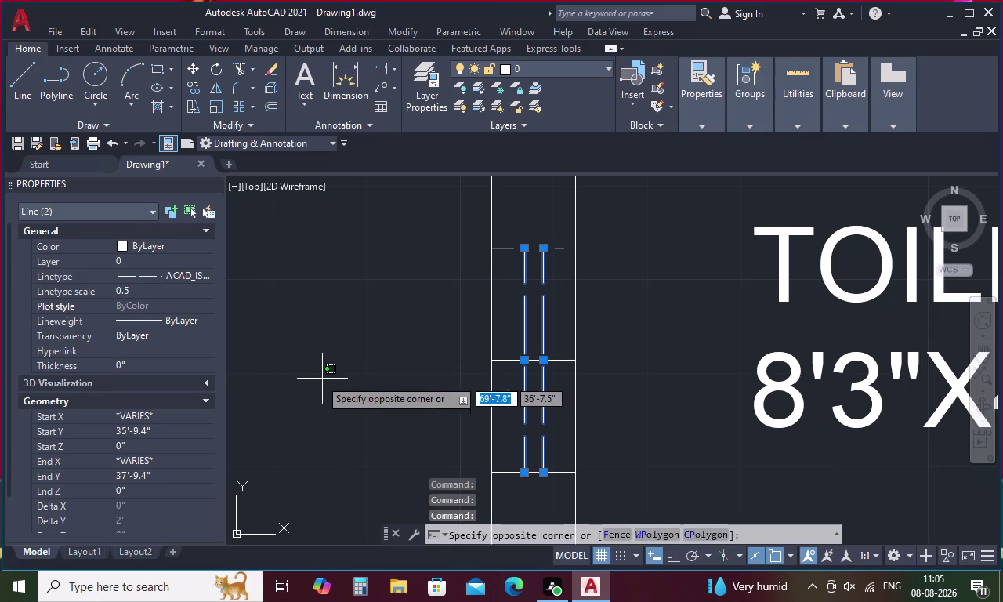
Attempt to re-edit the linetype scale to .8 in the Properties palette.
click(145, 282)
click(149, 293)
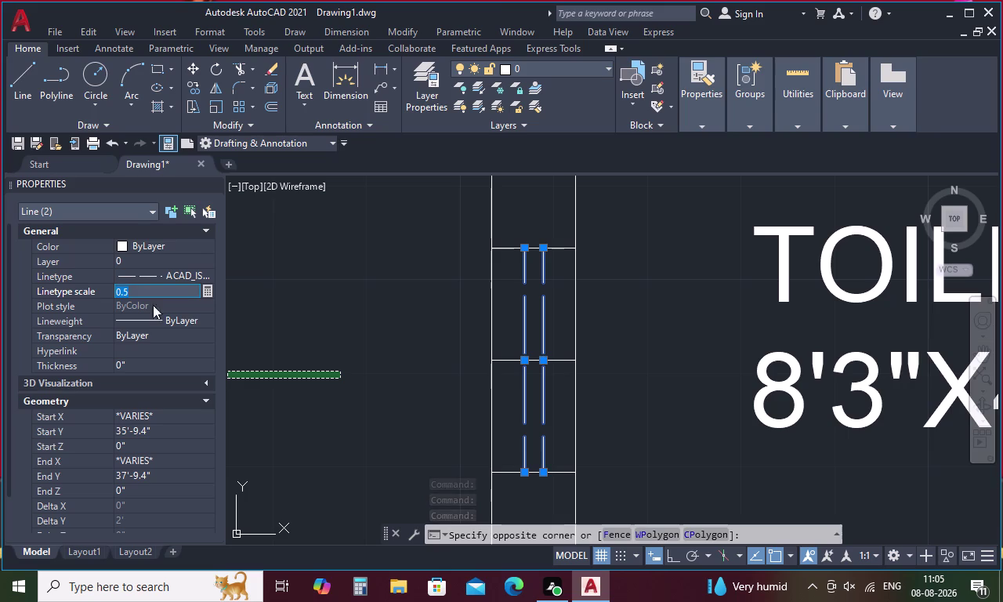
key(BackSpace)
key(period)
click(166, 348)
key(8)
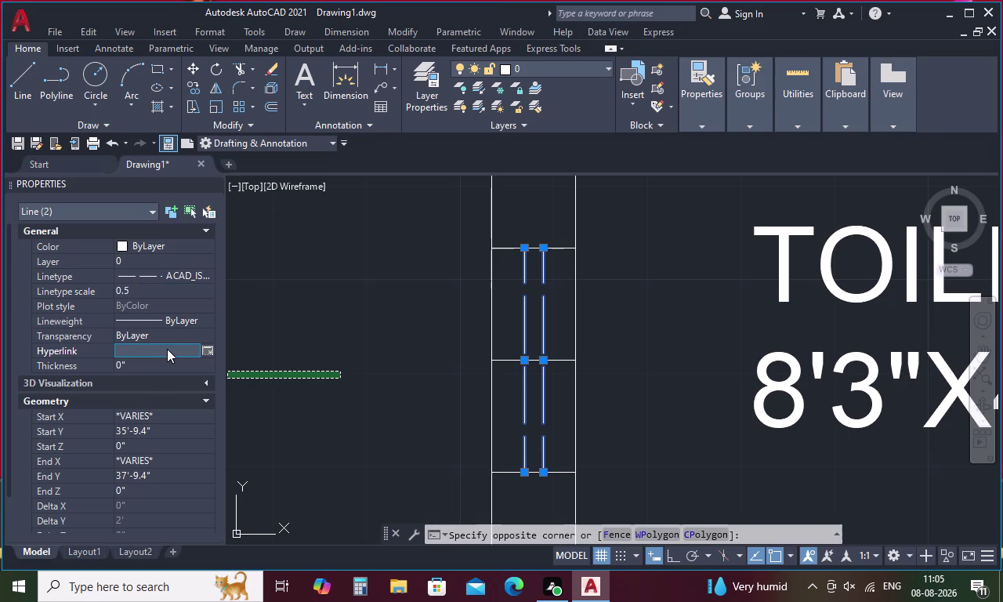
key(Return)
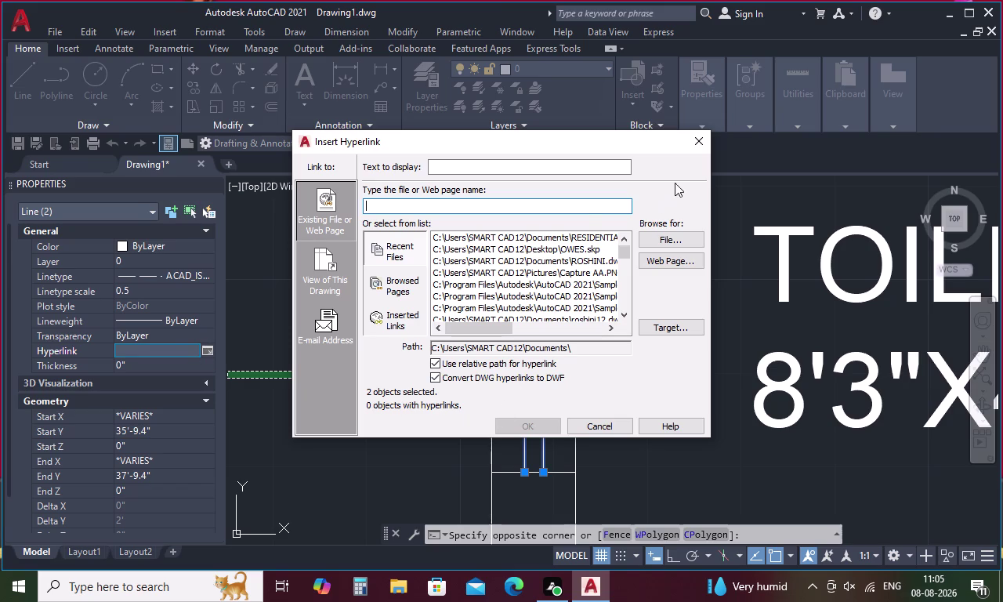
Dismiss the Insert Hyperlink dialog, reselect both window lines, and set linetype scale 0.8.
click(703, 139)
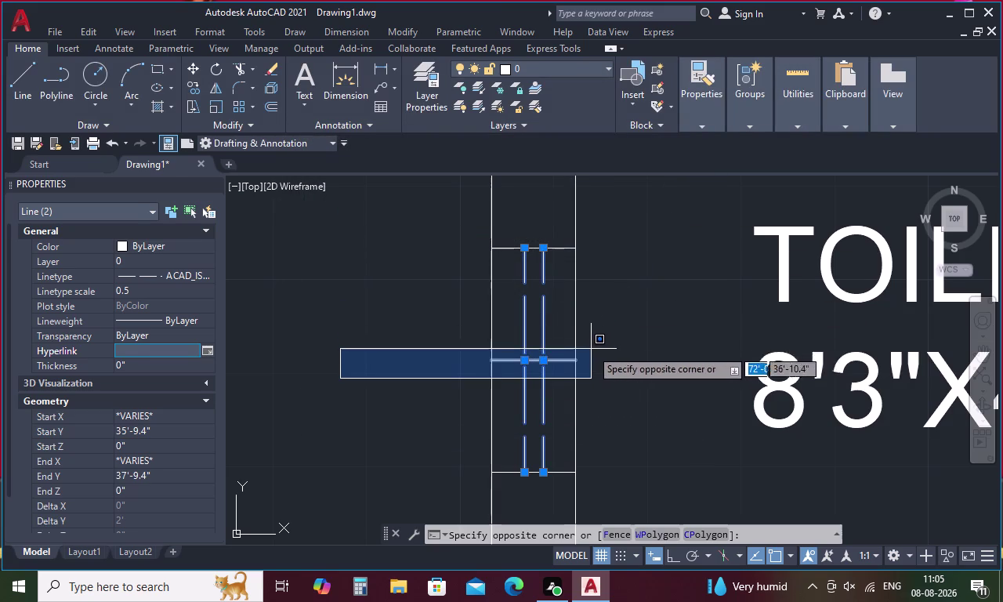
key(Escape)
key(Escape)
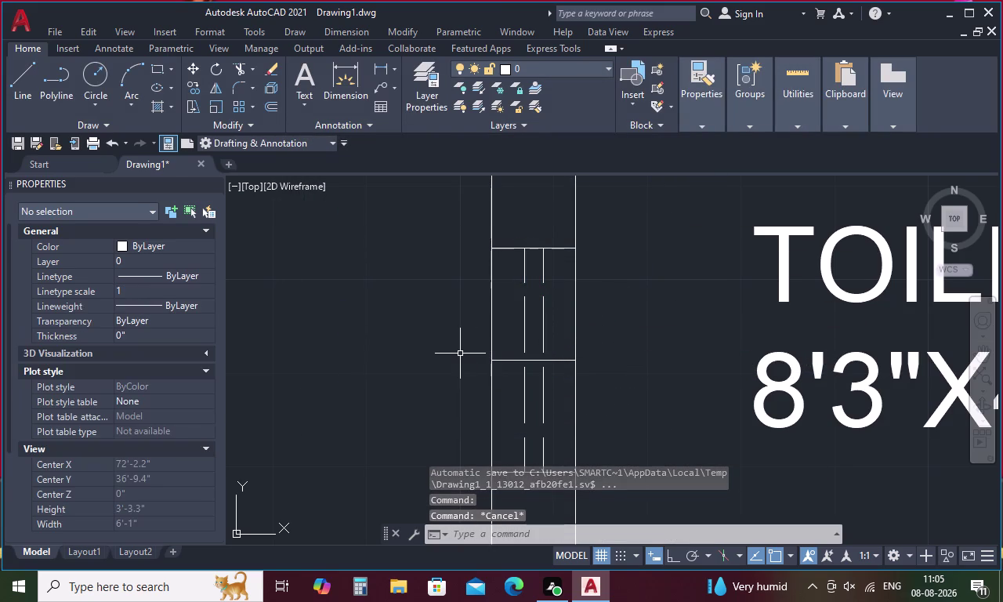
click(543, 335)
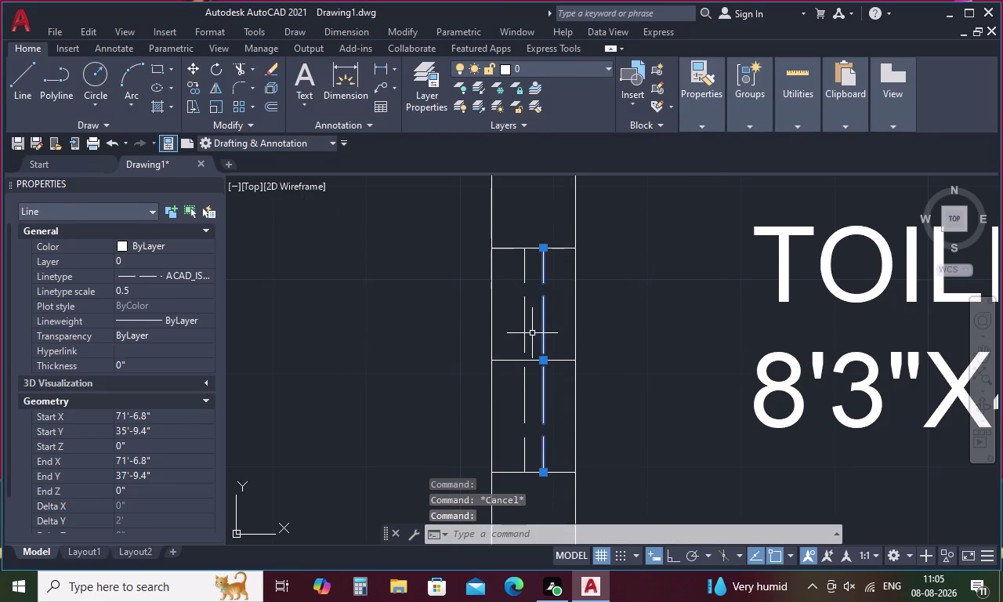
click(524, 330)
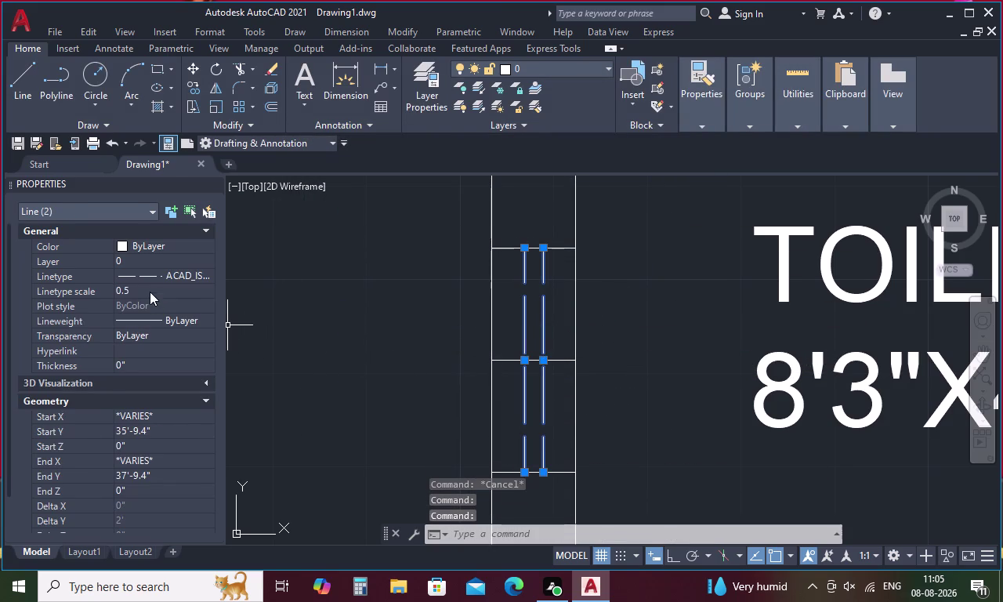
click(149, 290)
key(BackSpace)
key(period)
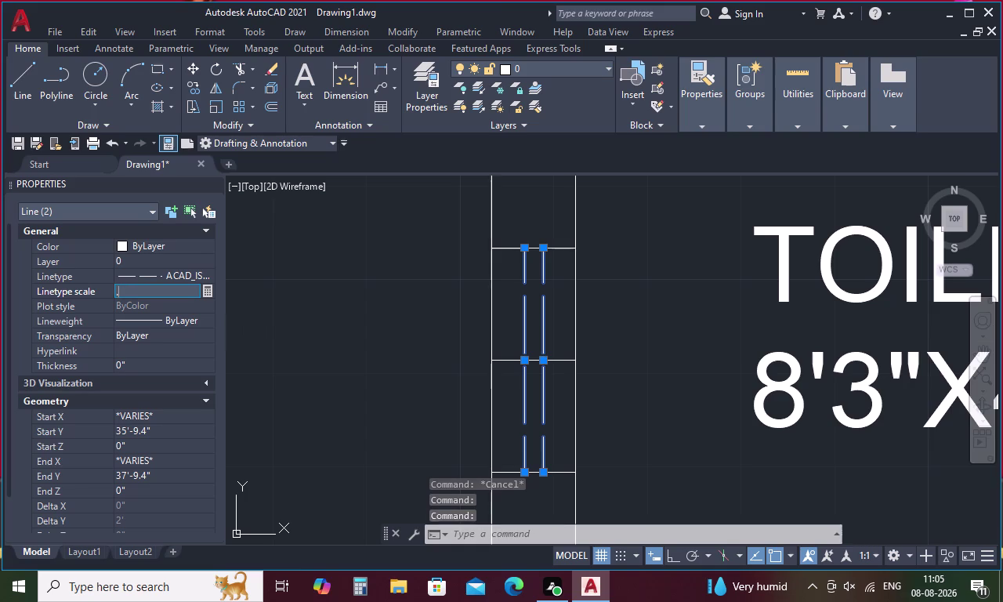
key(8)
key(Return)
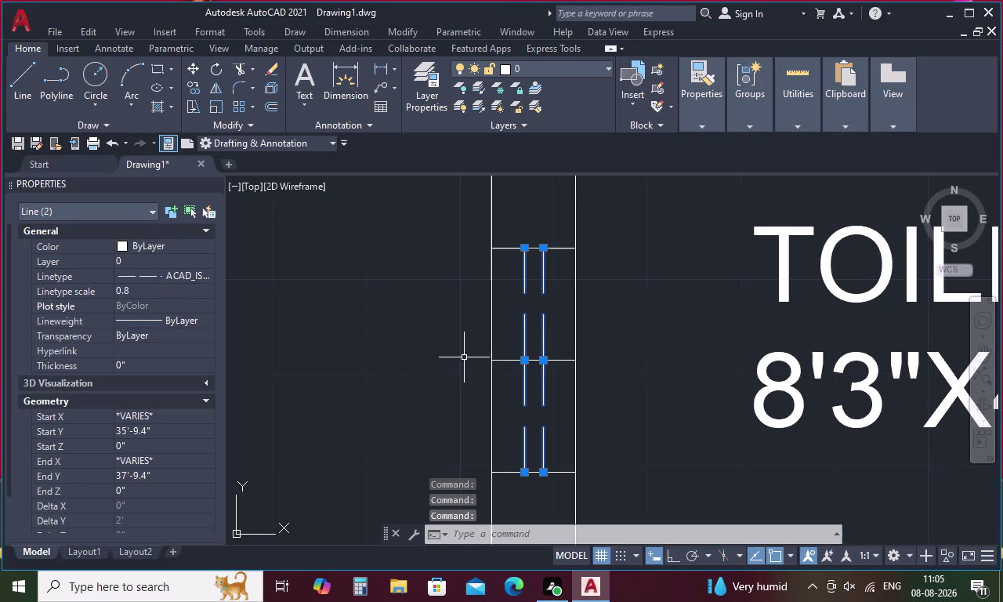
key(Escape)
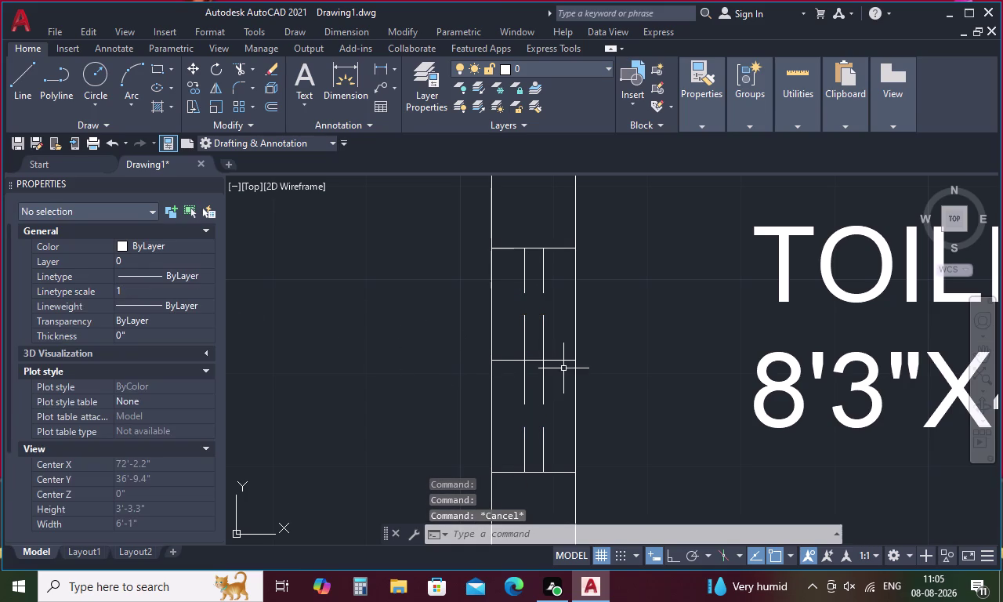
drag(558, 303, 519, 330)
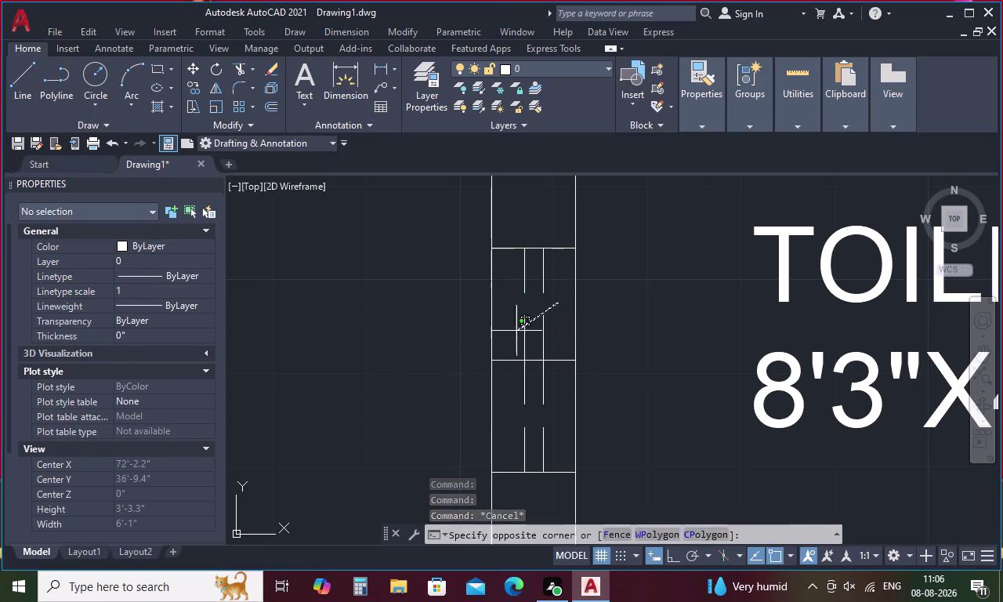
Select Toilet1's window lines with their edge lines and start Copy Selection.
drag(519, 330, 503, 337)
drag(554, 231, 541, 271)
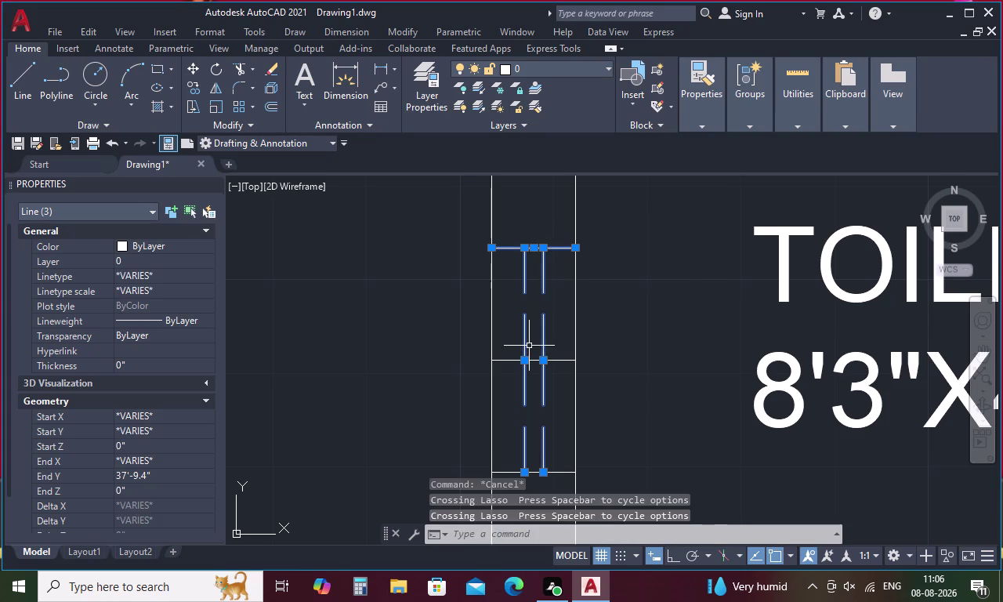
drag(559, 455, 549, 480)
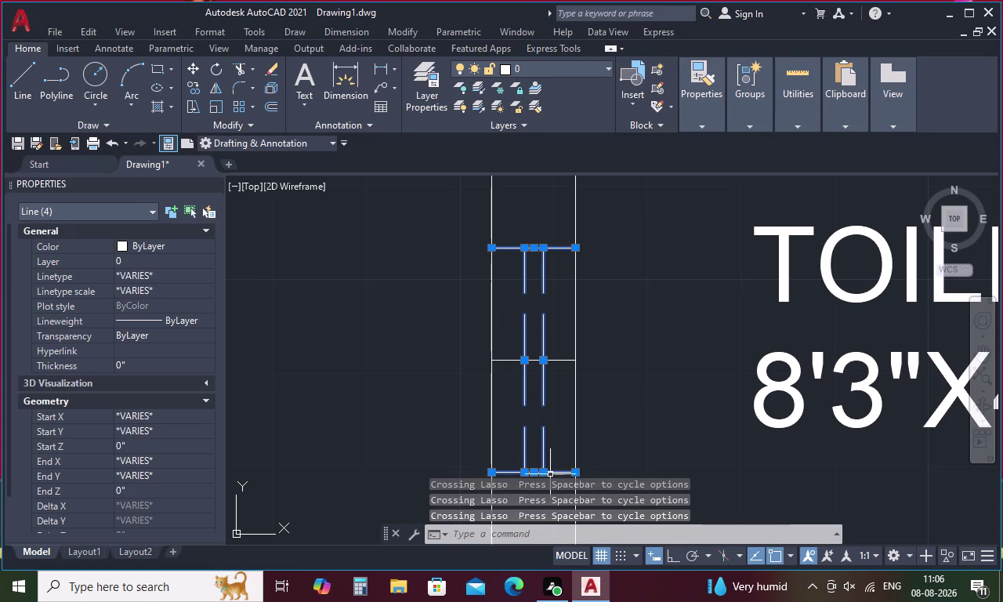
right_click(641, 391)
click(700, 162)
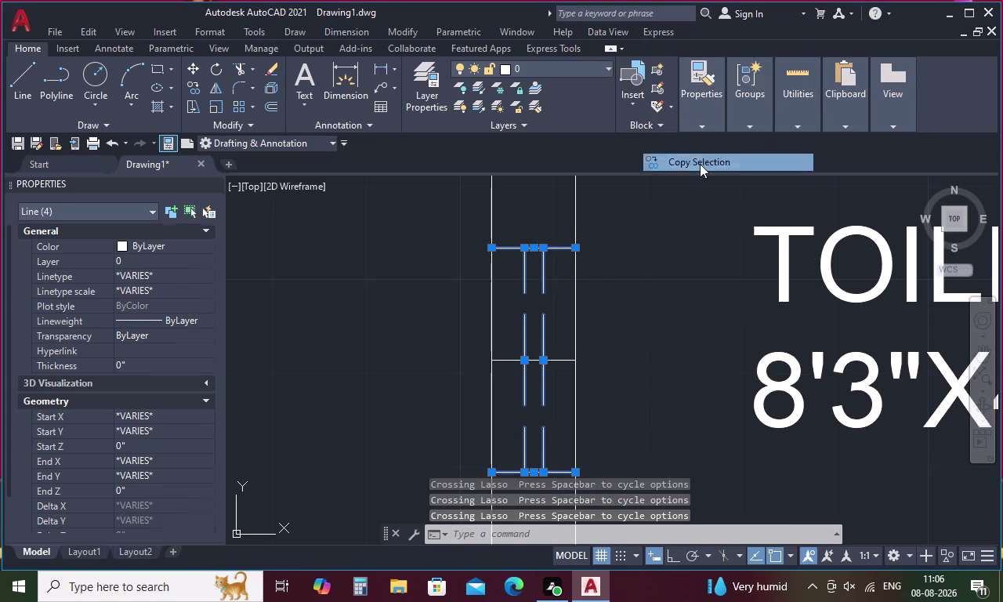
click(495, 364)
Place the window copy on Toilet2's outer wall.
scroll(down, 3)
middle_drag(729, 373, 557, 371)
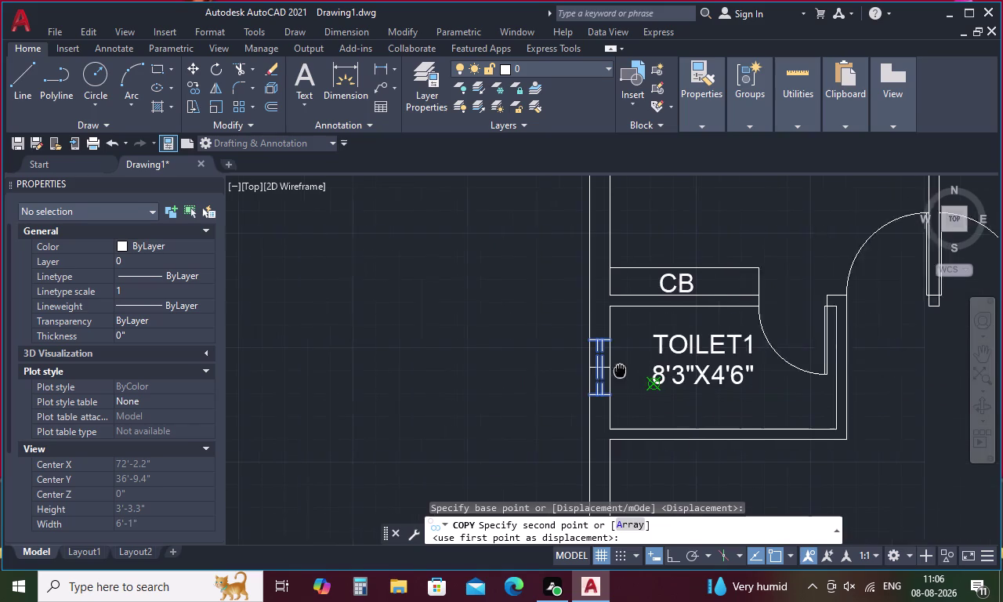
middle_drag(556, 371, 396, 370)
middle_drag(696, 370, 347, 389)
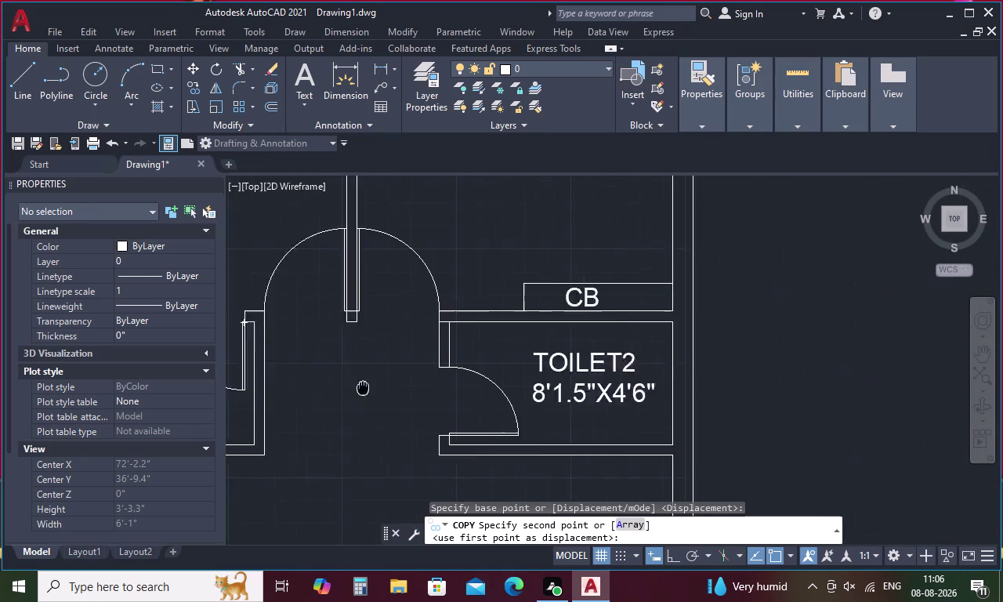
middle_drag(348, 390, 331, 393)
scroll(up, 3)
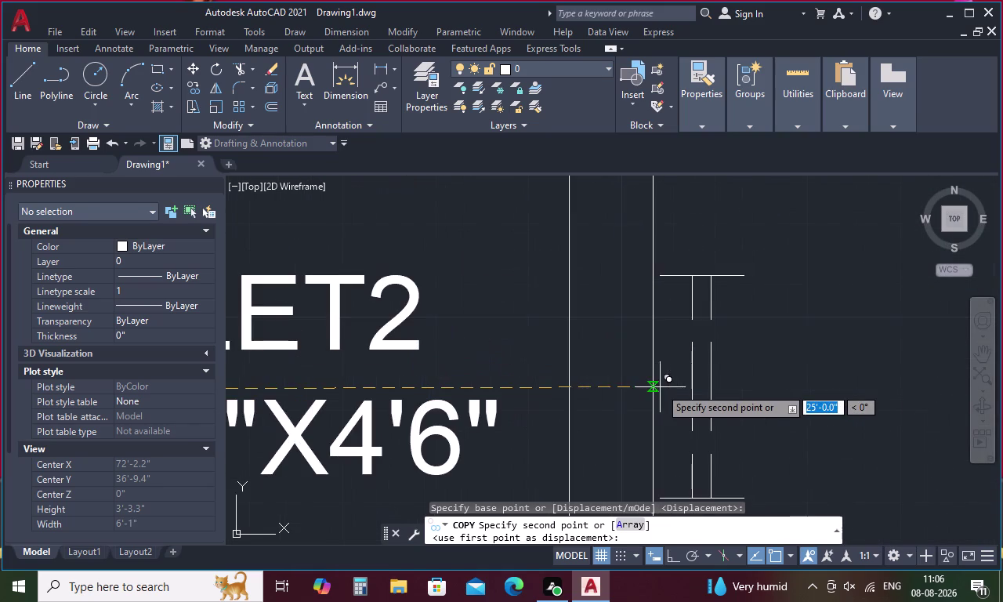
click(571, 397)
key(Escape)
Delete Toilet1's window top edge line, then return to the full plan view.
scroll(down, 3)
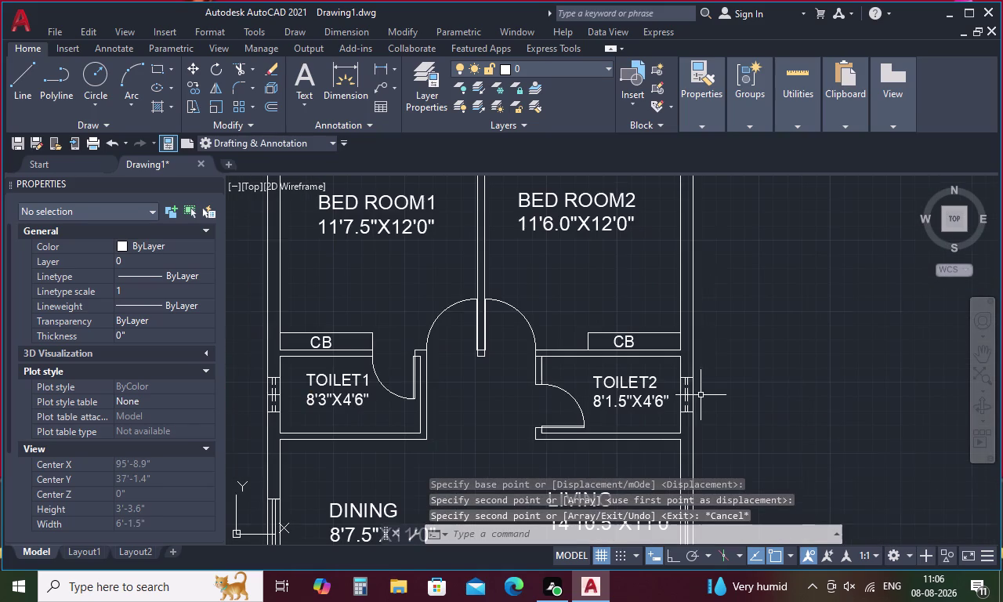
middle_drag(580, 415, 750, 381)
scroll(up, 3)
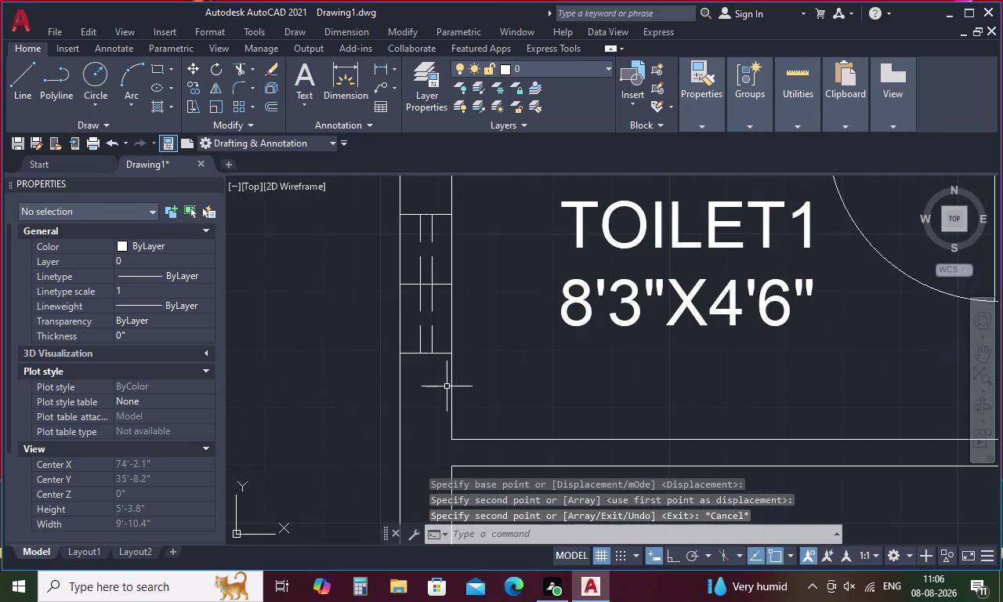
scroll(up, 3)
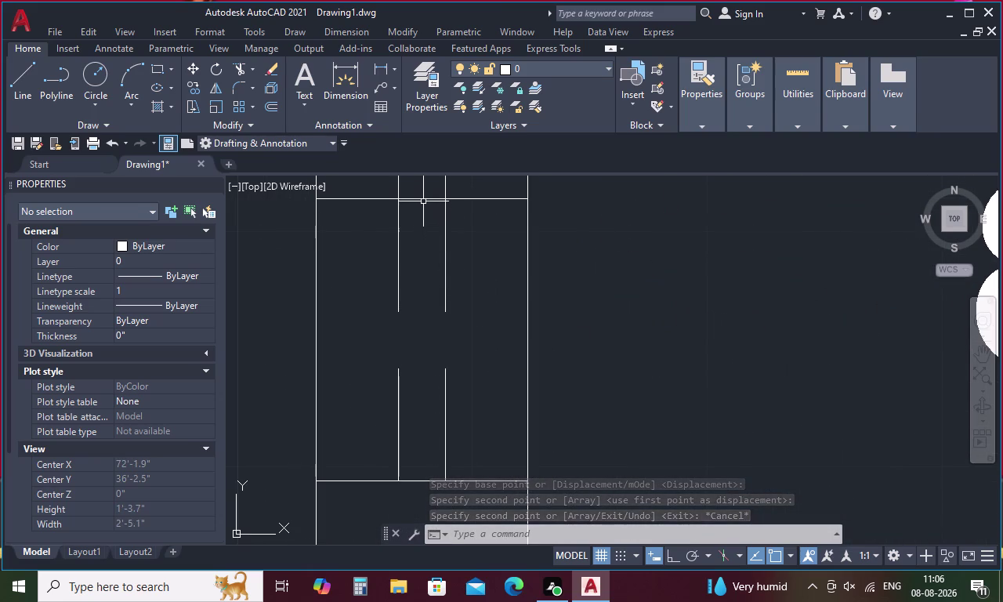
click(424, 200)
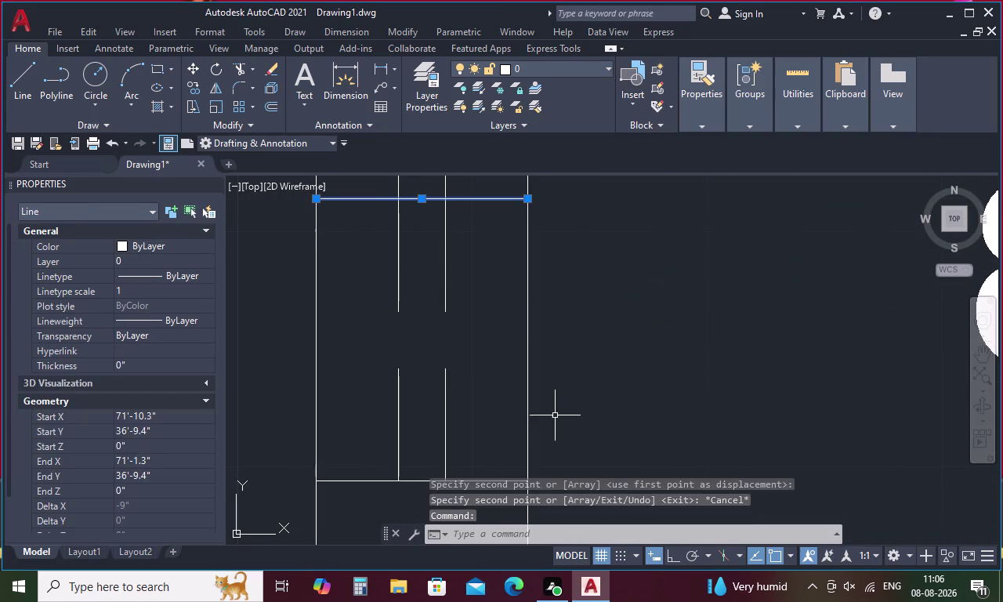
key(Delete)
scroll(down, 3)
scroll(down, 3)
middle_drag(705, 401, 528, 369)
scroll(down, 3)
scroll(down, 3)
middle_drag(631, 410, 546, 410)
scroll(up, 3)
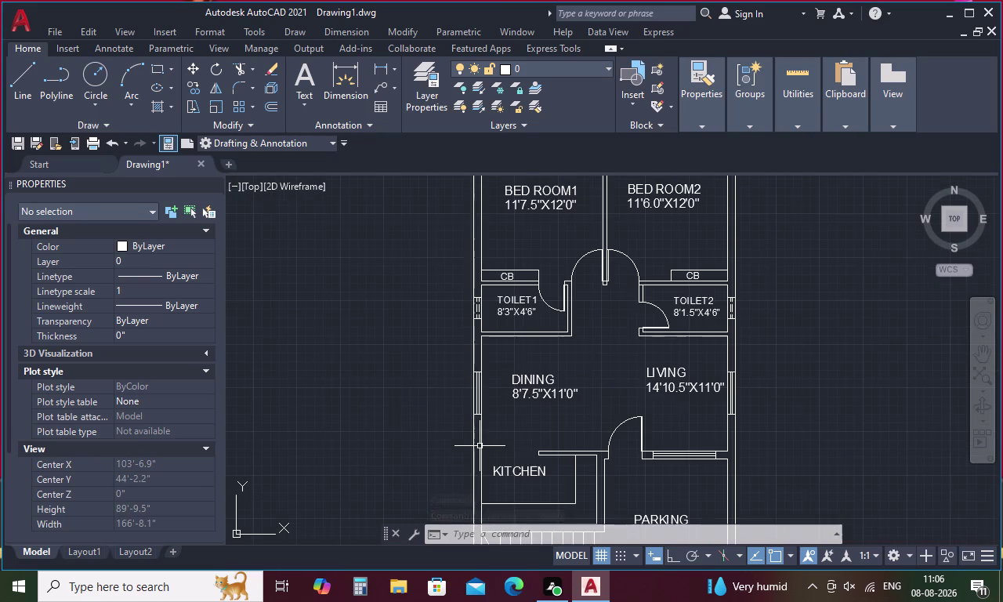
middle_drag(491, 443, 533, 300)
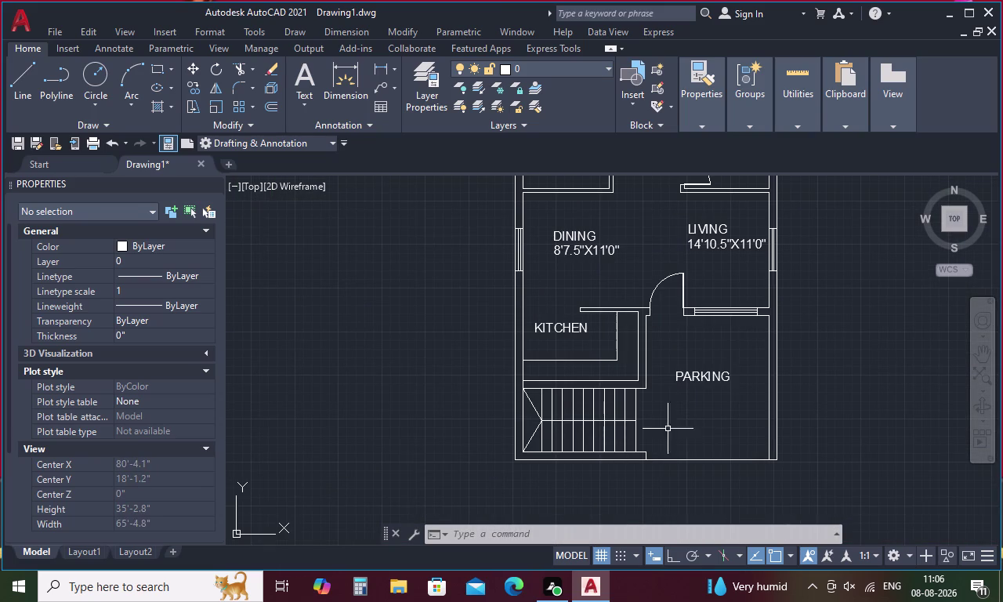
scroll(up, 3)
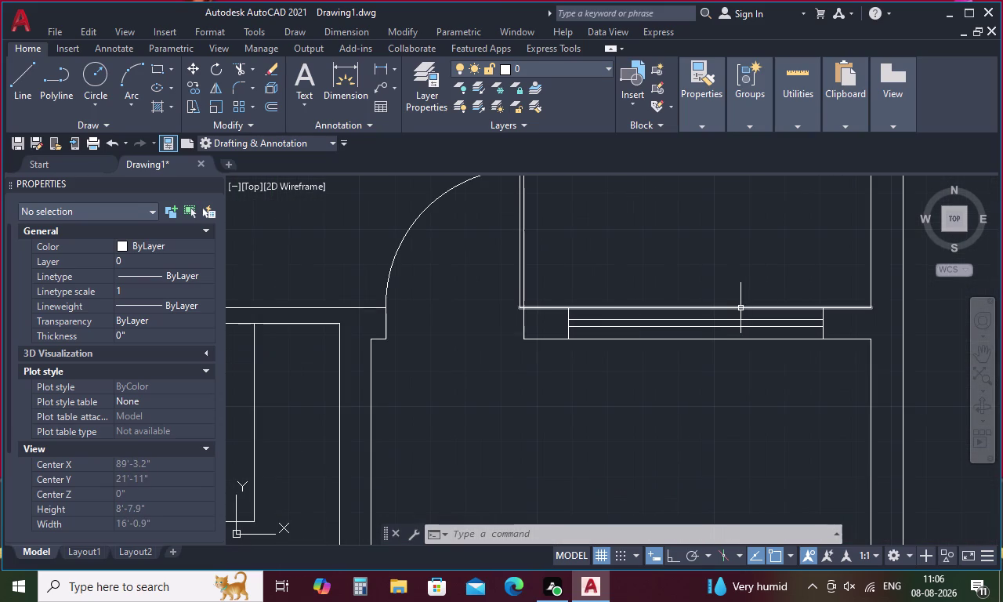
drag(747, 312, 736, 337)
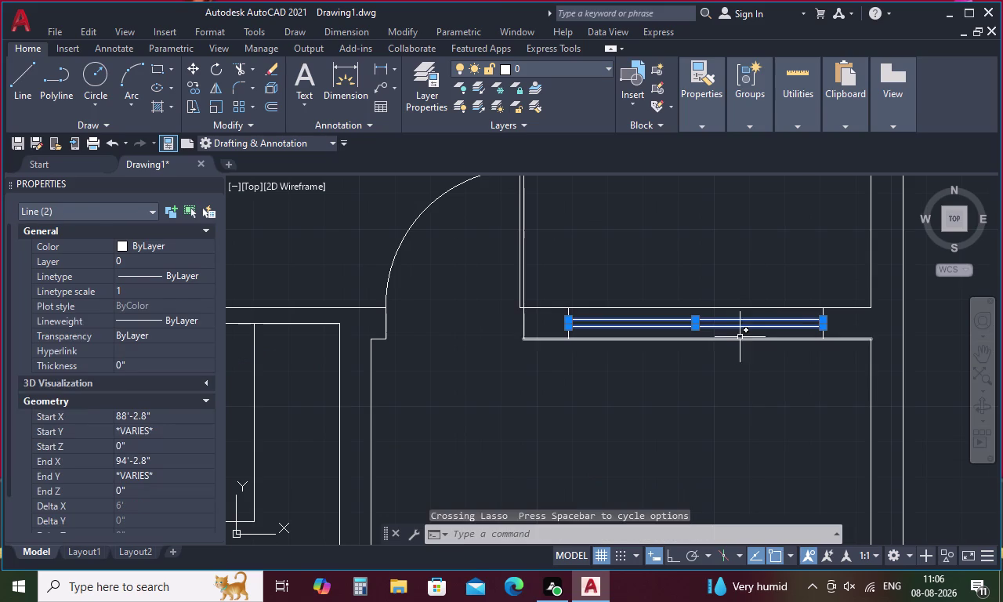
scroll(up, 3)
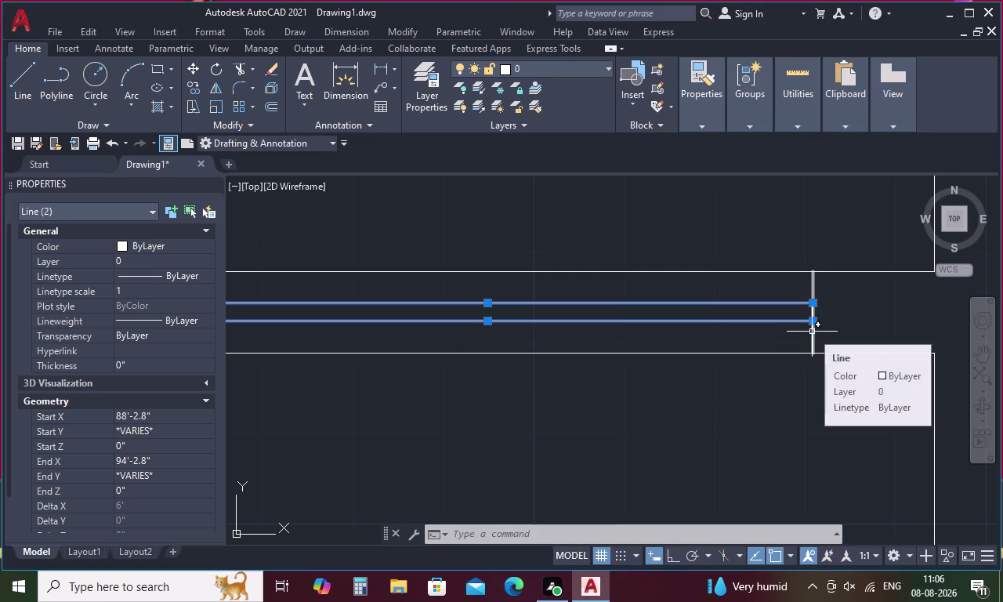
scroll(up, 3)
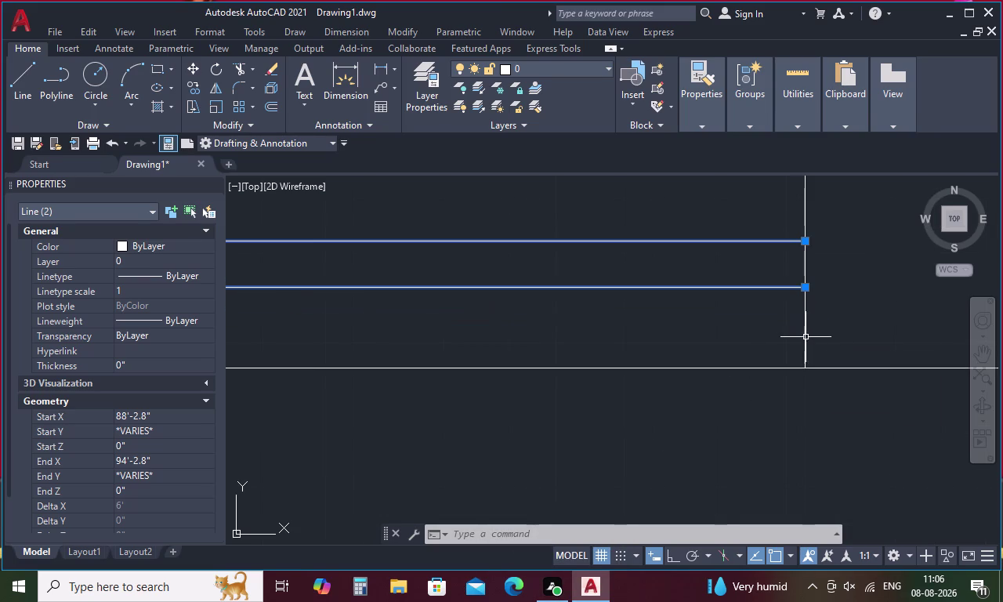
click(803, 334)
scroll(down, 3)
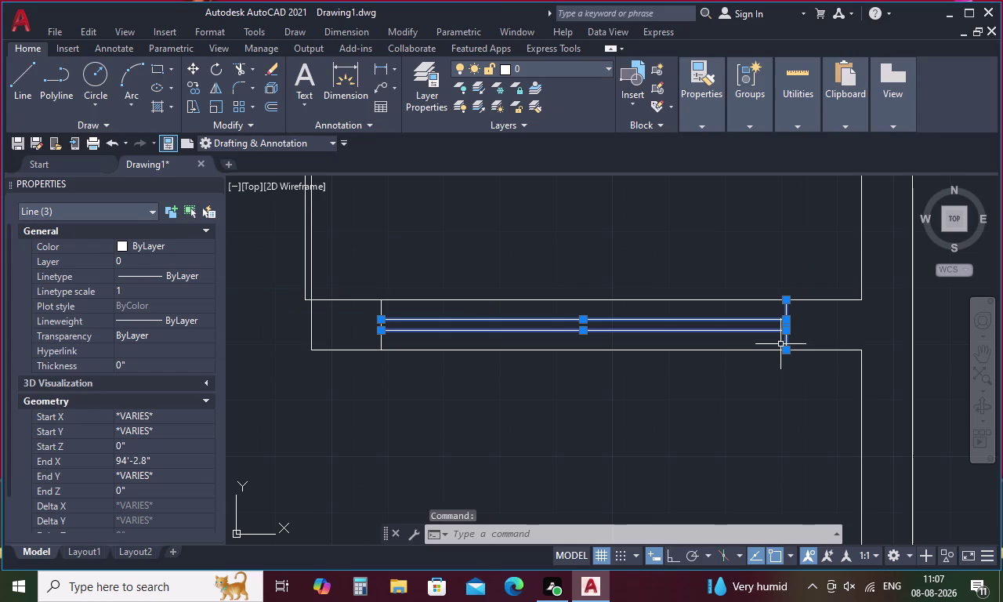
middle_drag(638, 401, 660, 396)
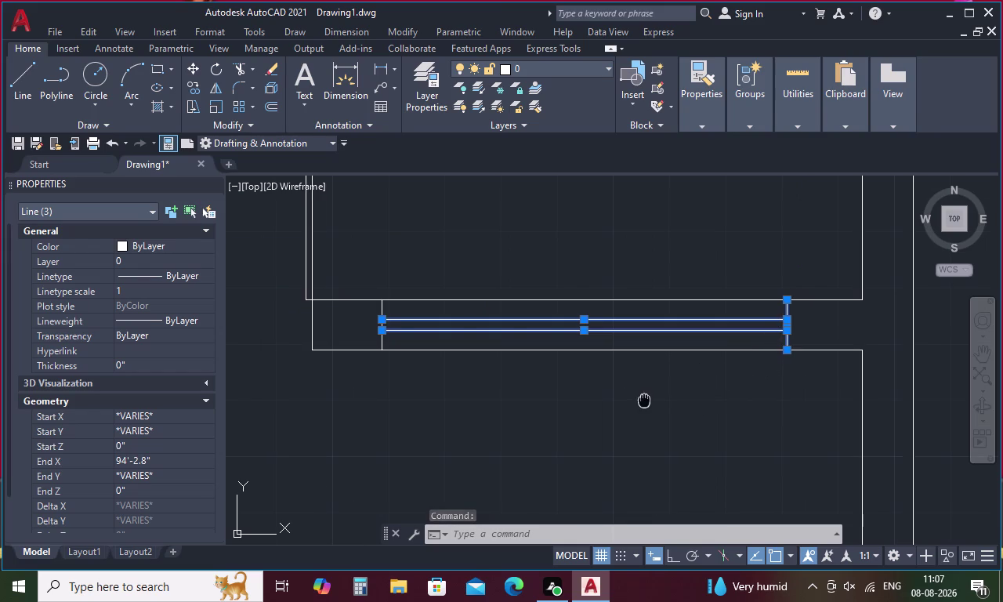
middle_drag(660, 397, 722, 389)
scroll(up, 3)
click(420, 323)
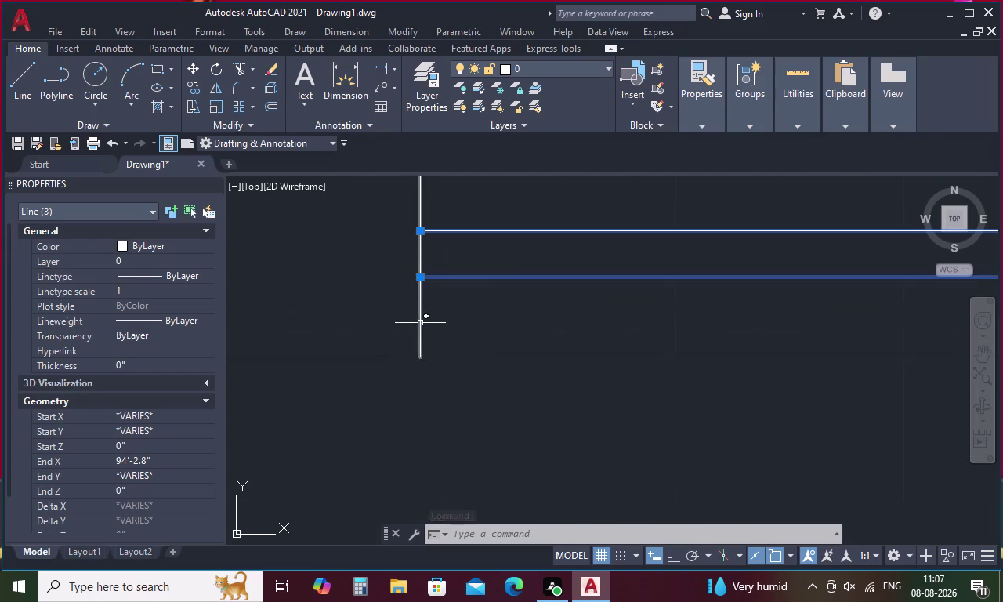
scroll(down, 3)
right_click(583, 357)
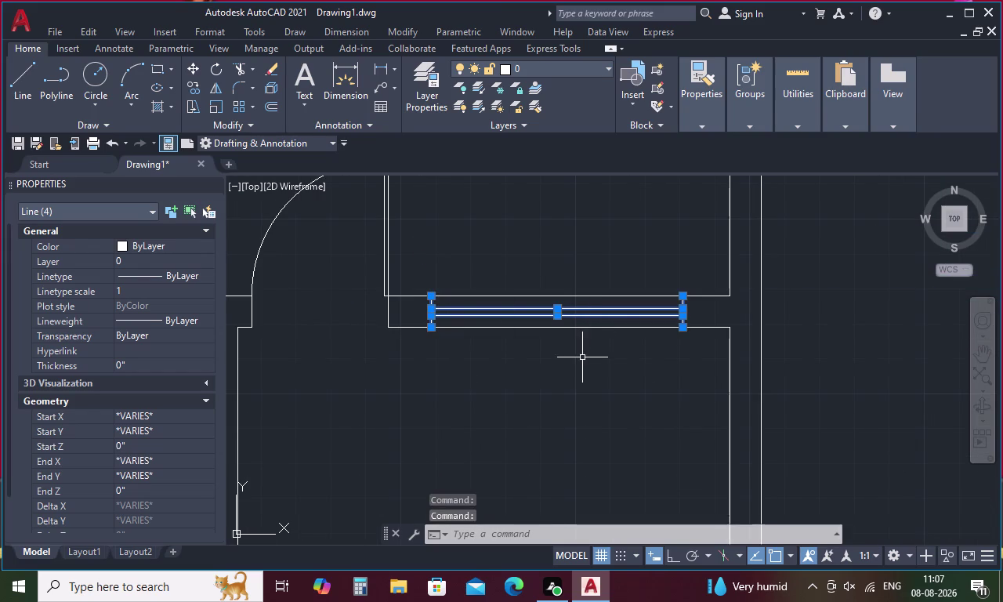
click(622, 342)
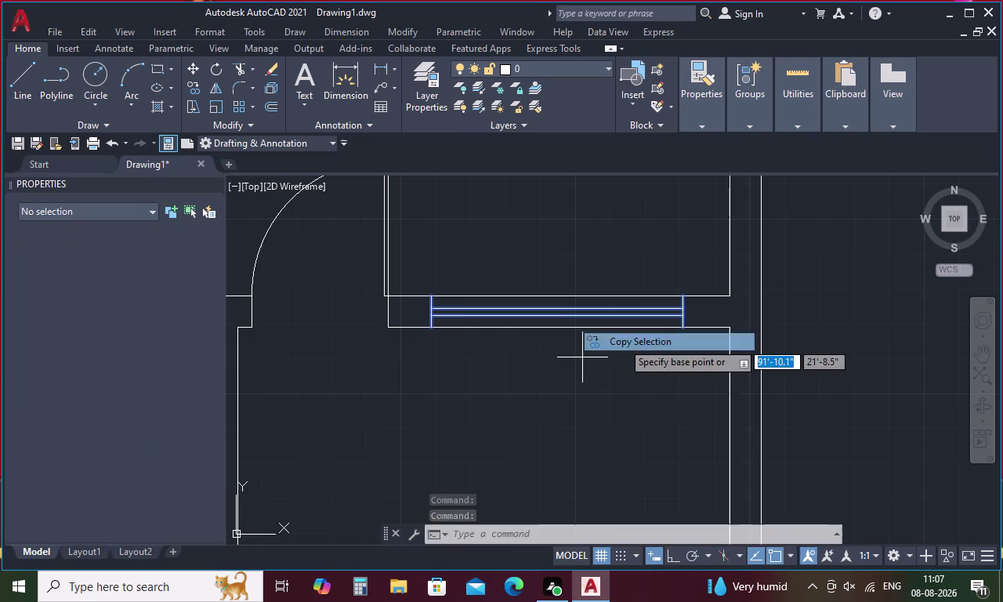
click(427, 327)
scroll(down, 3)
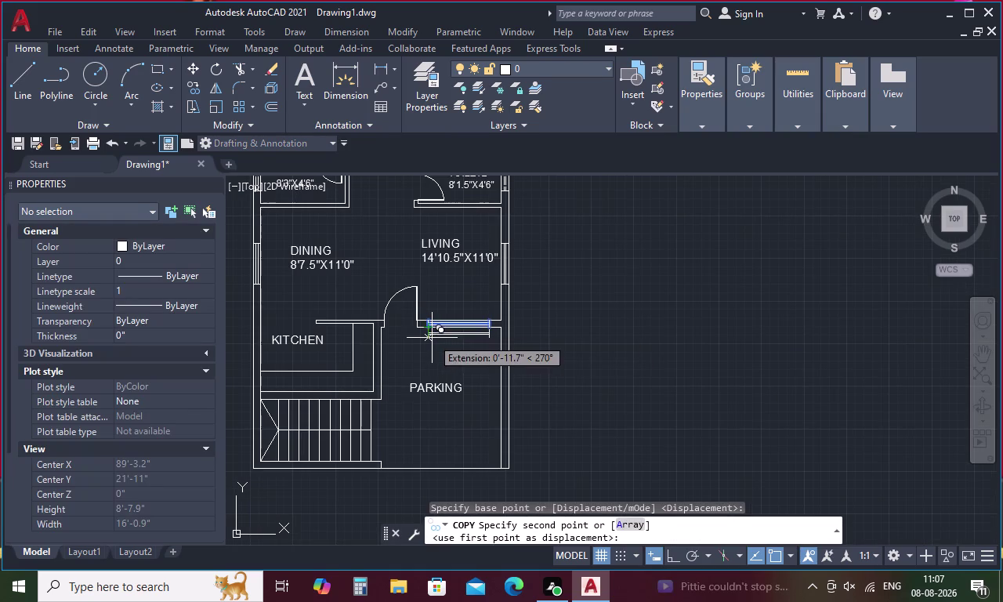
key(Escape)
scroll(up, 3)
drag(472, 332, 470, 337)
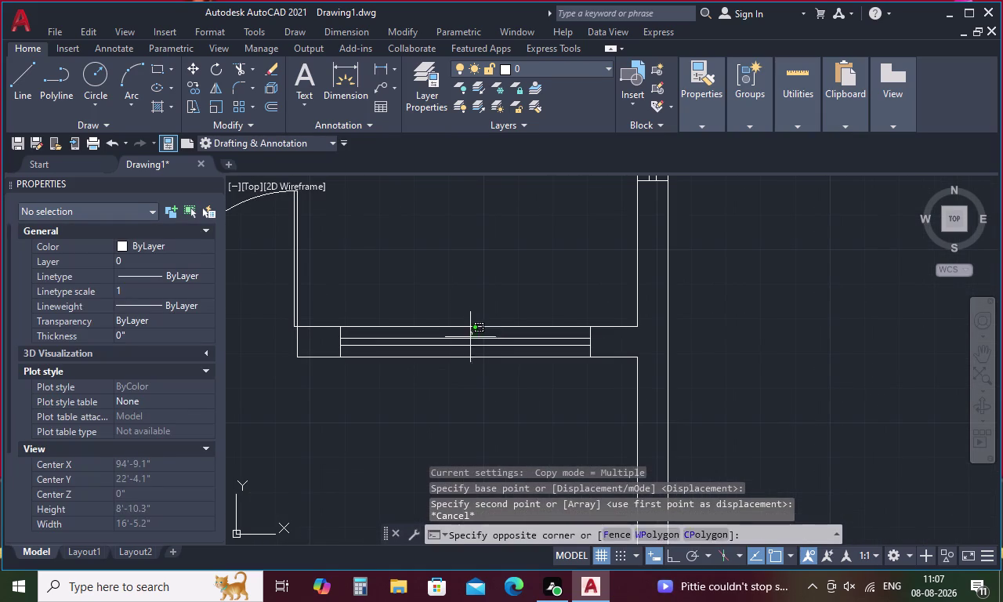
drag(470, 337, 458, 351)
scroll(up, 3)
drag(653, 340, 615, 357)
click(614, 357)
scroll(down, 3)
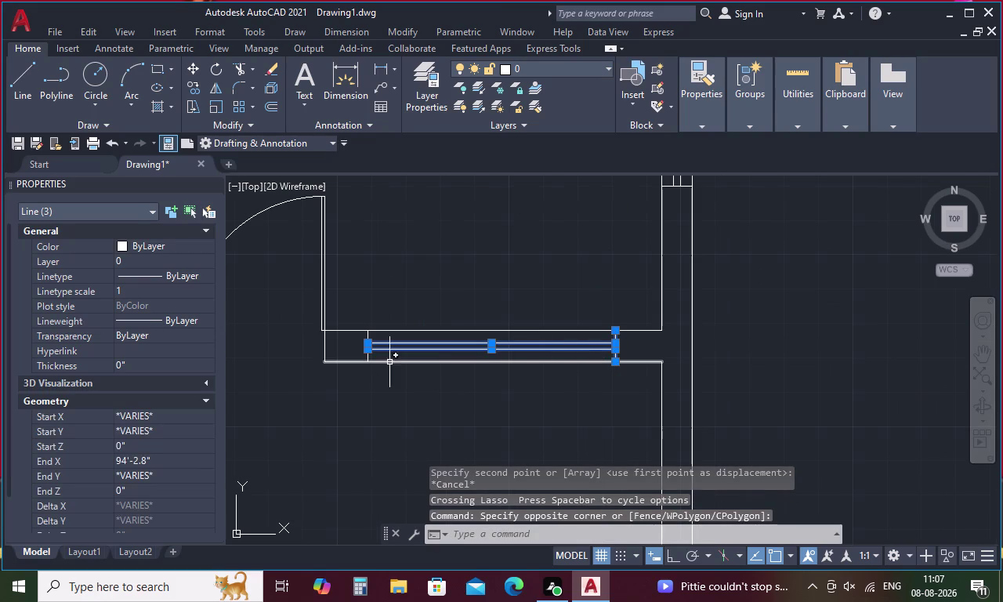
scroll(up, 3)
drag(481, 322, 407, 326)
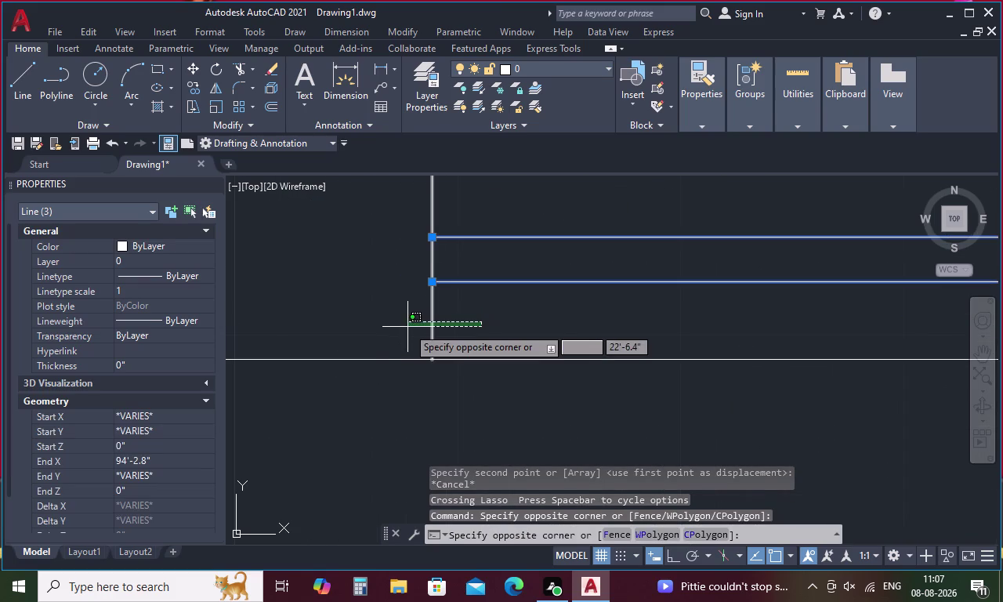
click(407, 327)
scroll(down, 3)
right_click(550, 257)
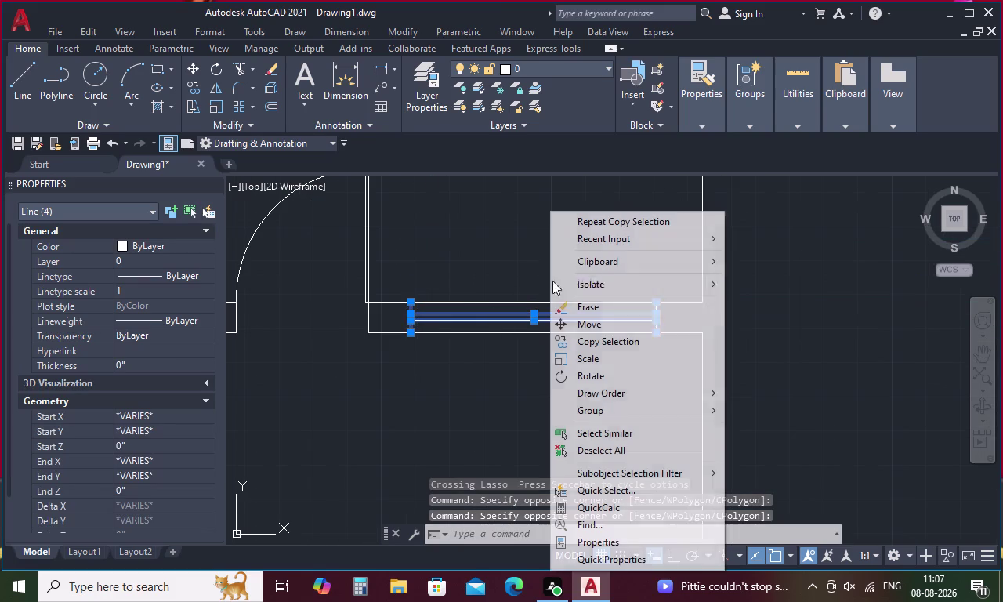
click(615, 339)
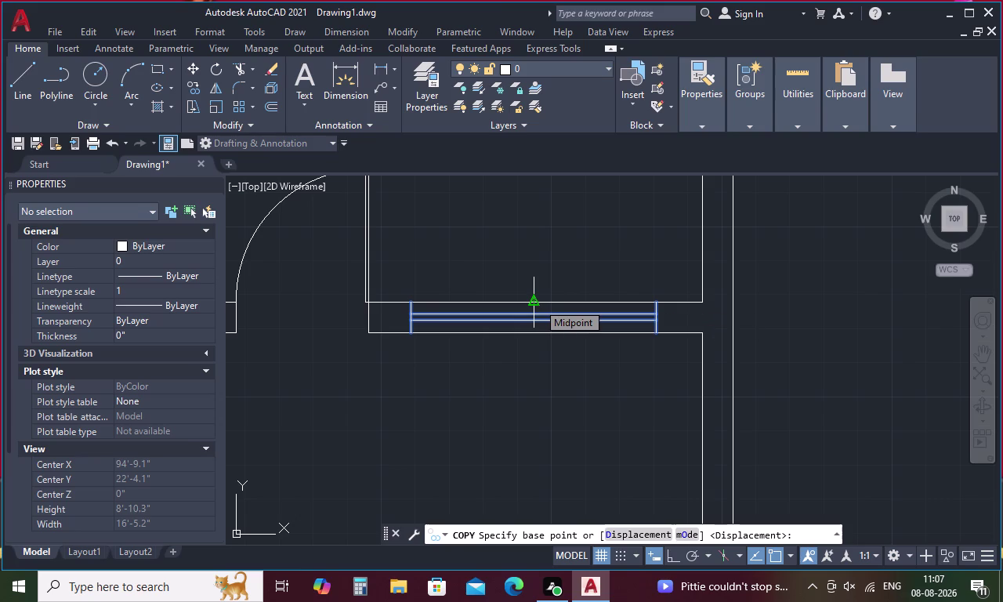
click(537, 303)
scroll(down, 3)
middle_drag(517, 381, 677, 306)
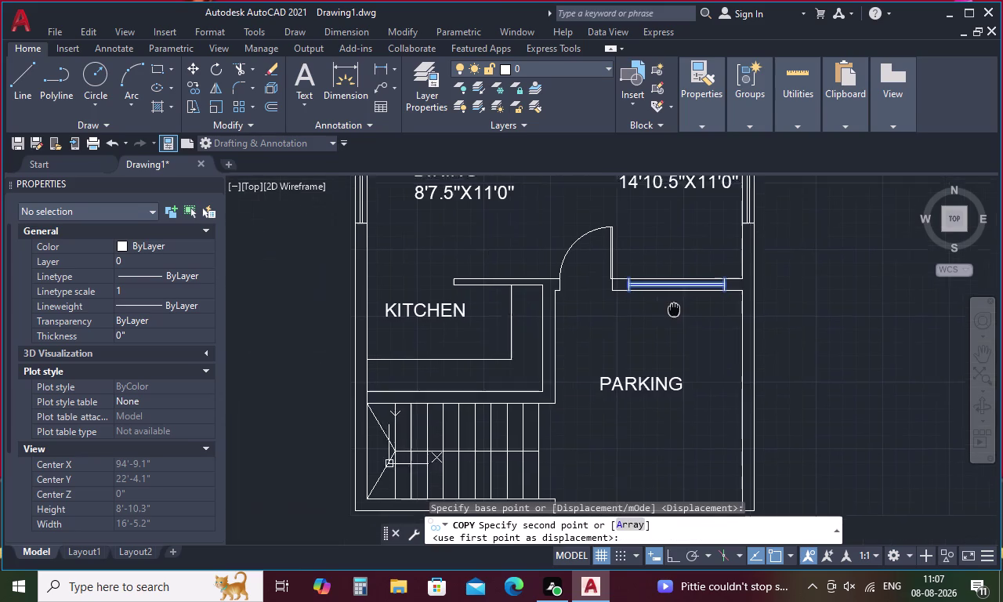
middle_drag(677, 306, 690, 302)
scroll(up, 3)
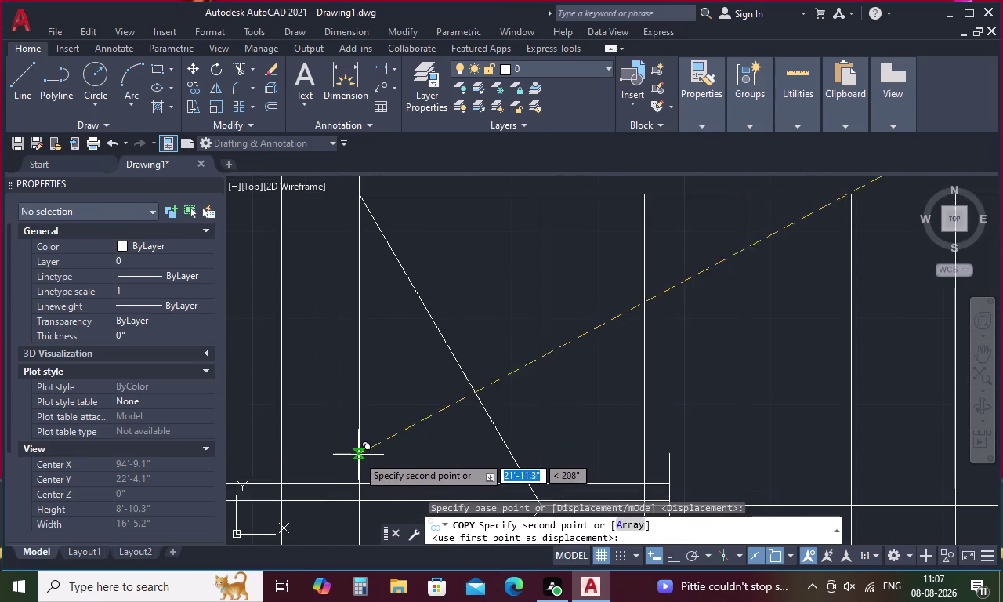
scroll(down, 3)
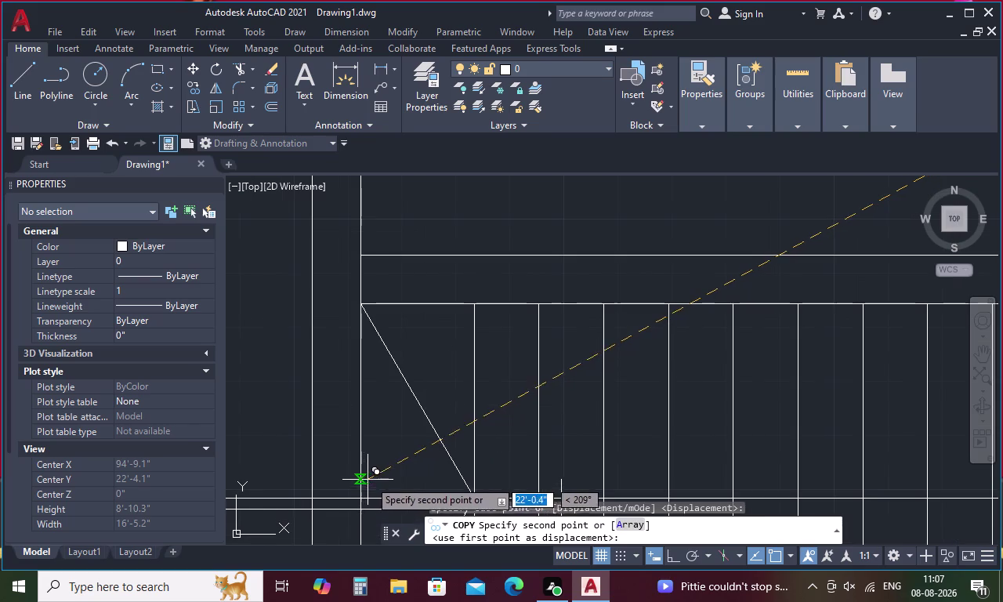
middle_drag(370, 478, 451, 297)
key(Escape)
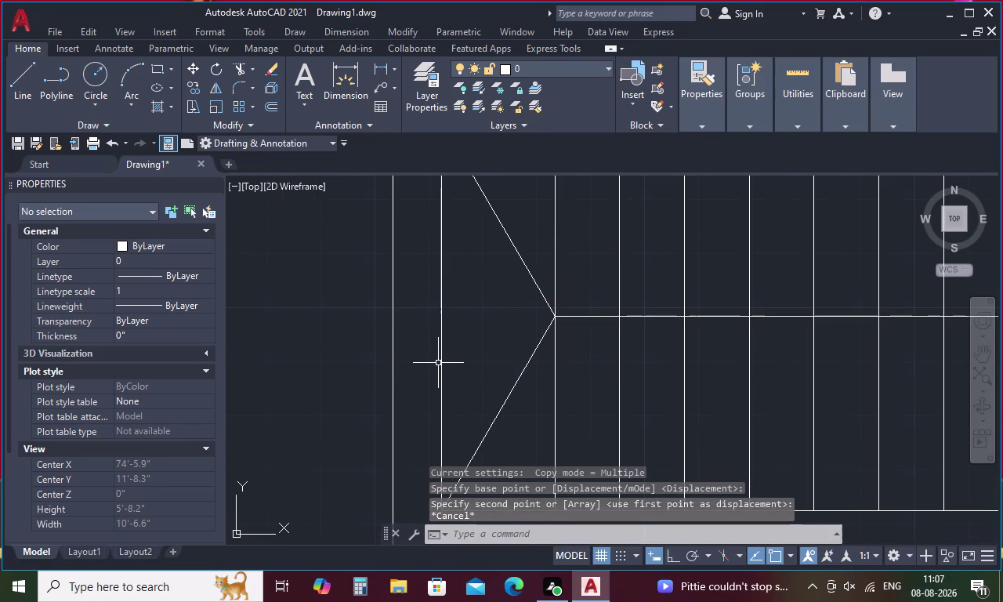
Start a TR fence trim across the staircase lines, then cancel it.
text(TR)
key(space)
scroll(down, 3)
scroll(up, 3)
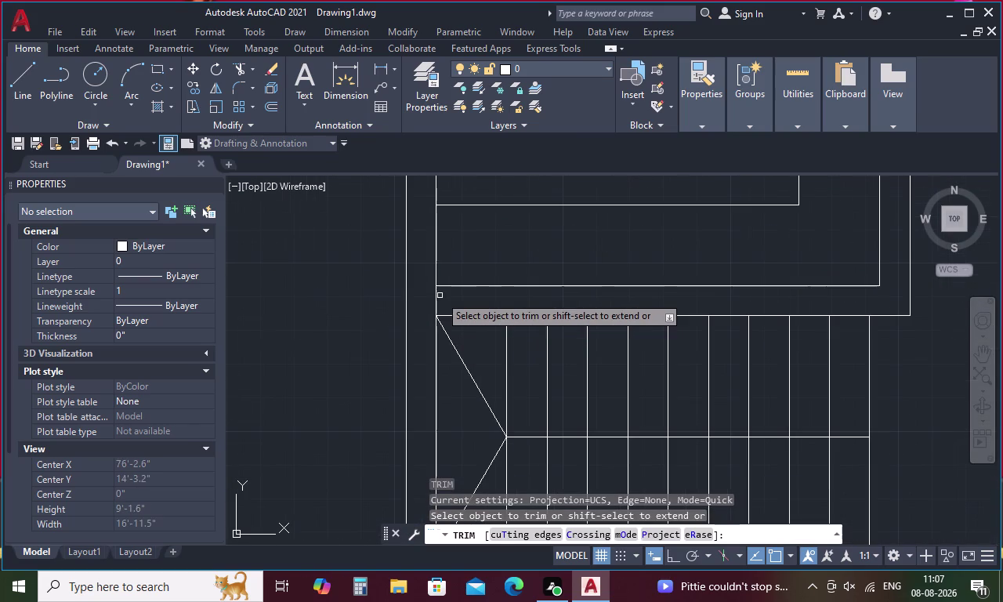
drag(447, 301, 425, 302)
scroll(down, 3)
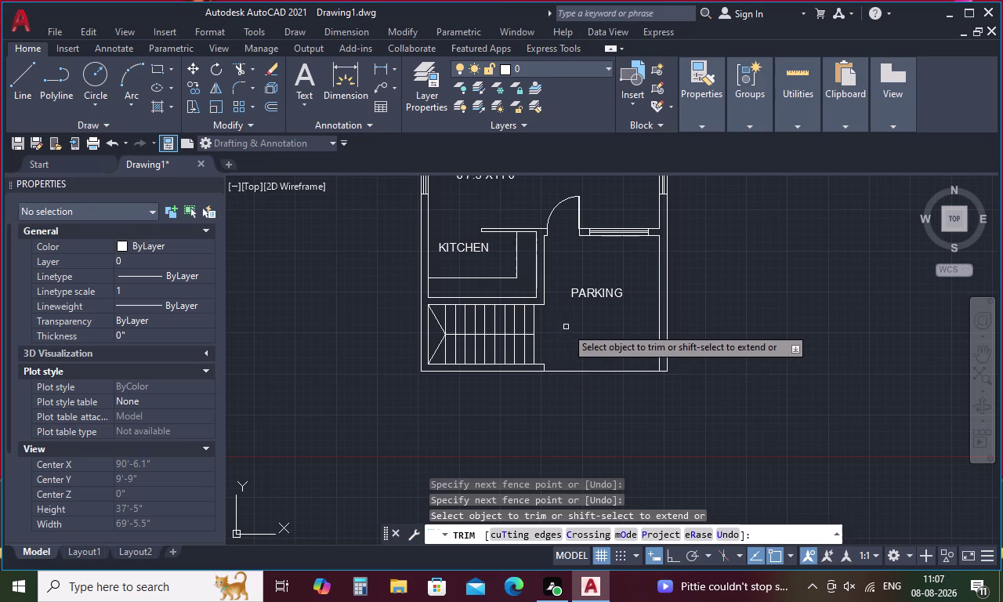
key(Escape)
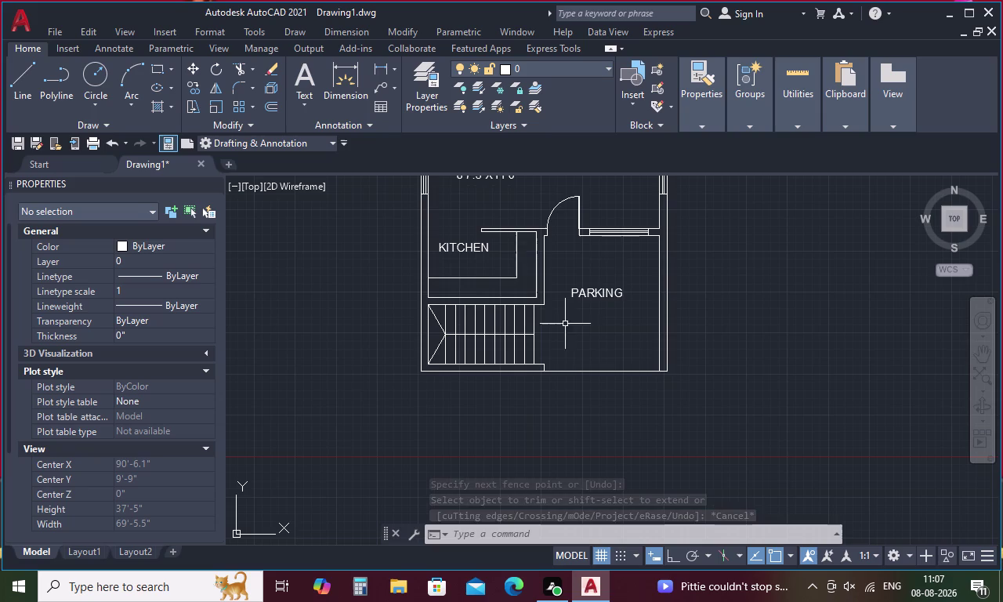
scroll(up, 3)
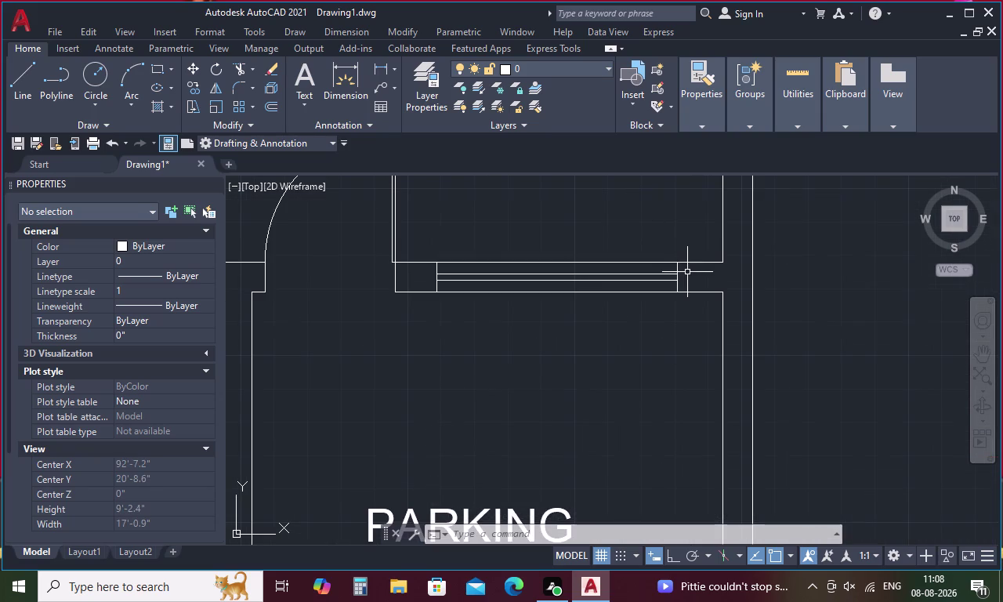
Select the four window lines and start Copy Selection.
scroll(up, 3)
drag(688, 272, 506, 292)
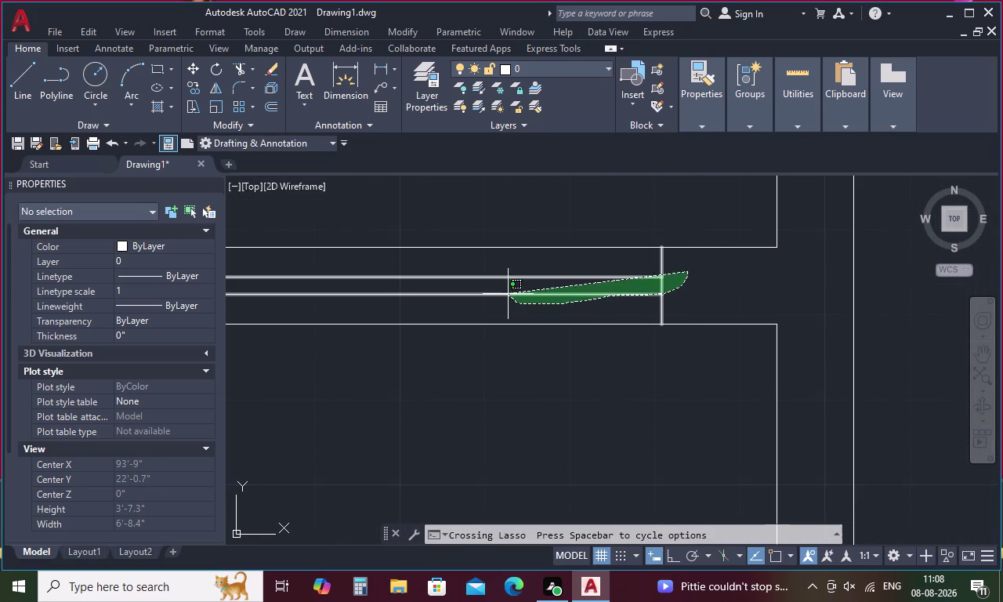
drag(506, 292, 497, 282)
scroll(down, 3)
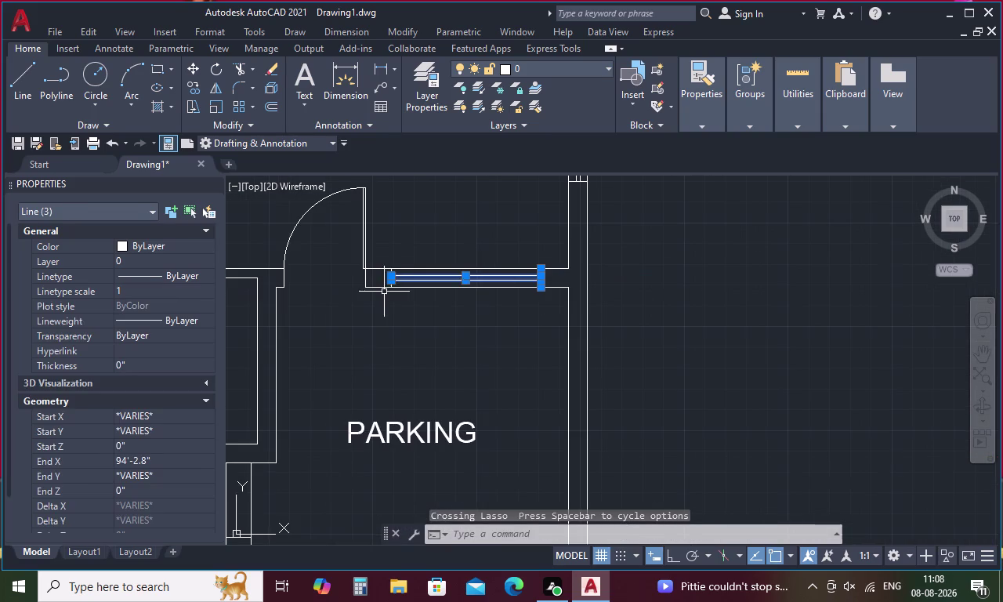
scroll(up, 3)
drag(405, 289, 365, 286)
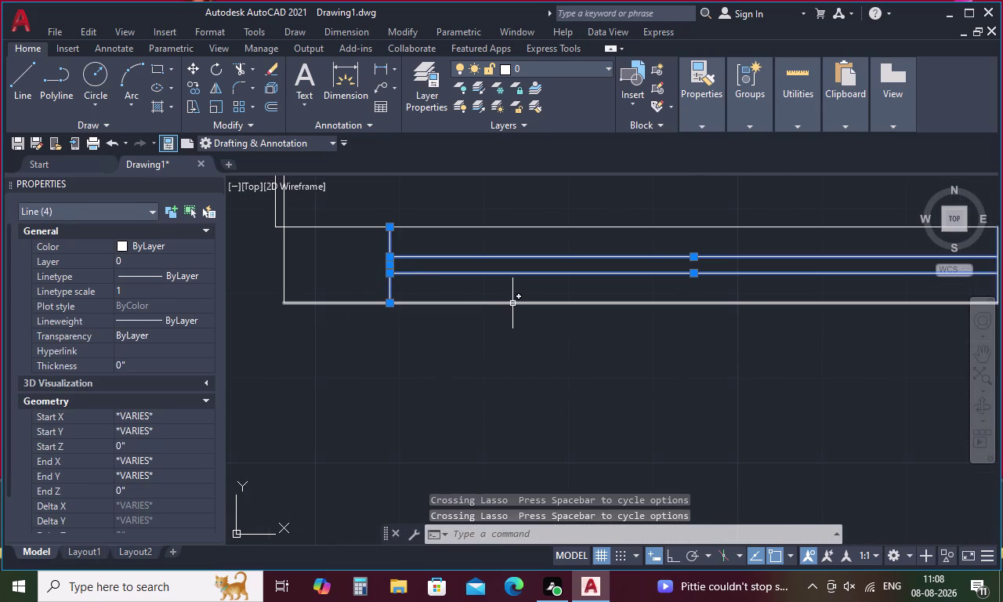
right_click(514, 304)
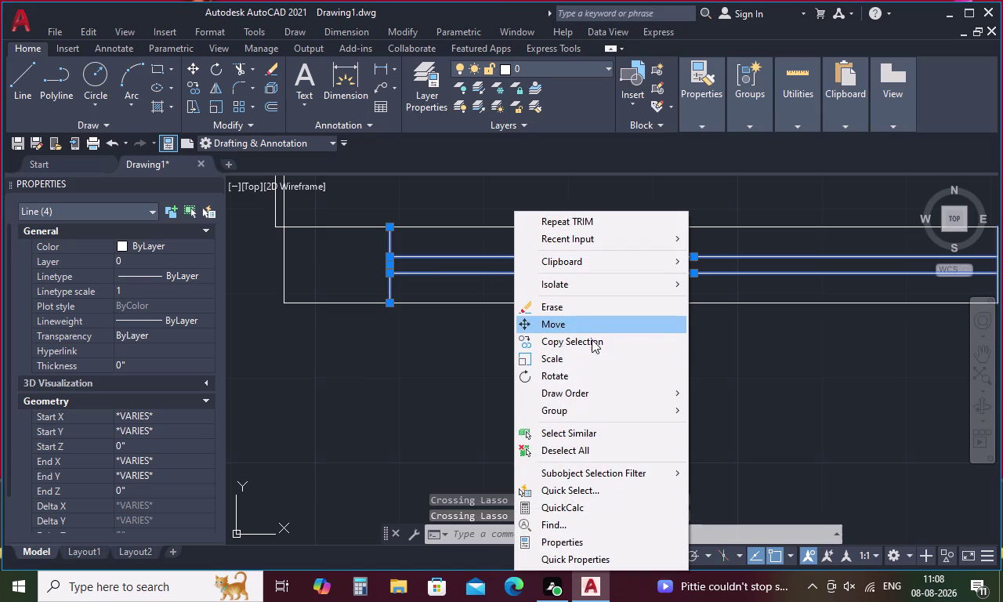
click(592, 340)
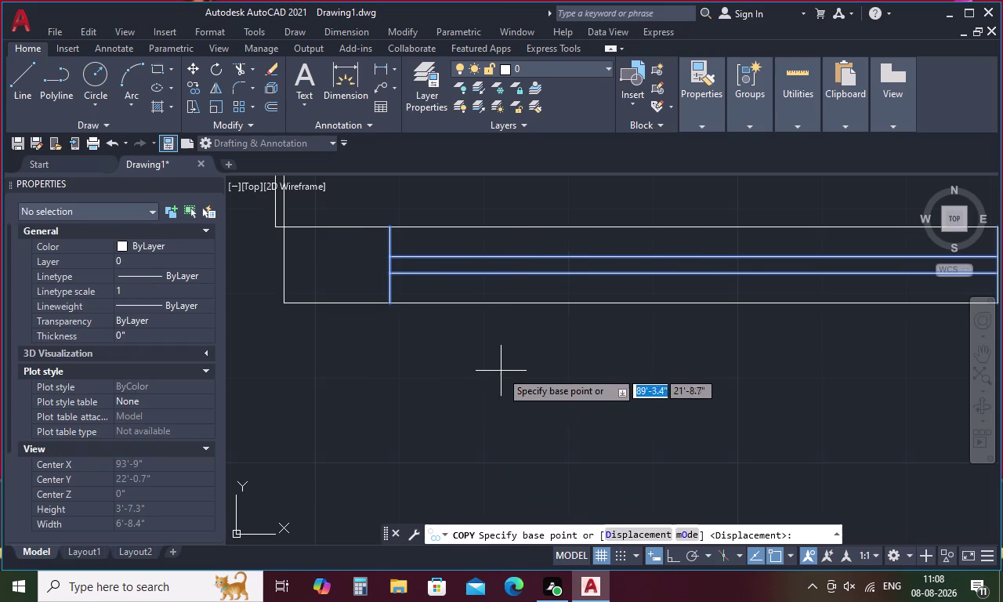
Copy the window lines from their base point onto the wall beside the staircase.
scroll(down, 3)
click(635, 273)
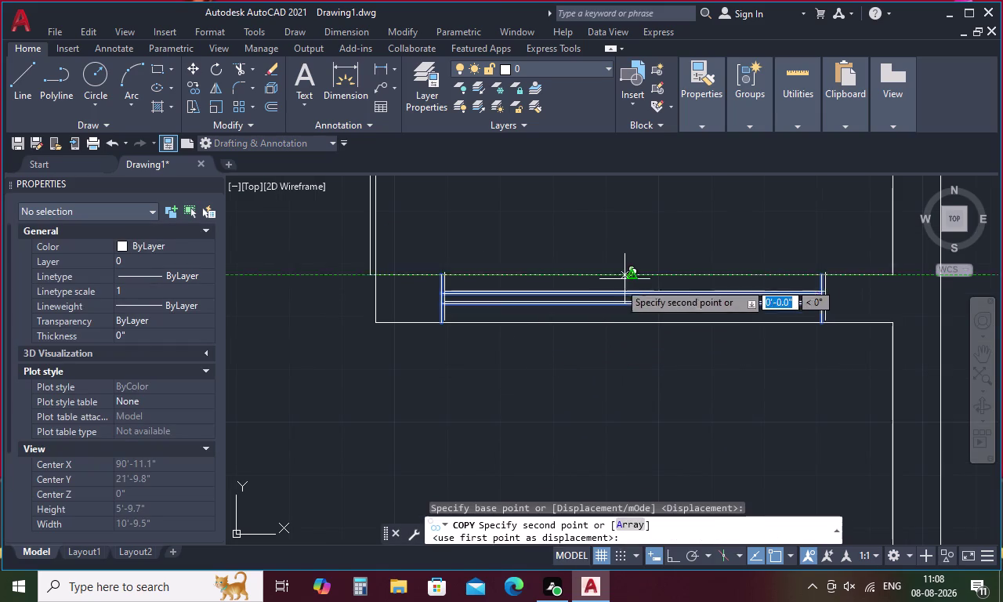
scroll(down, 3)
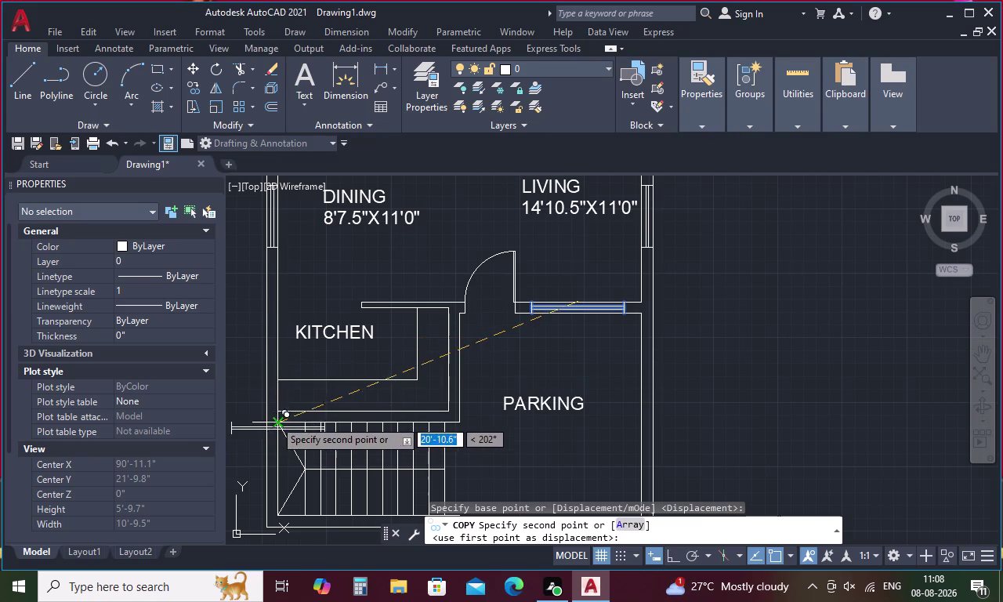
middle_drag(302, 404, 374, 302)
scroll(up, 3)
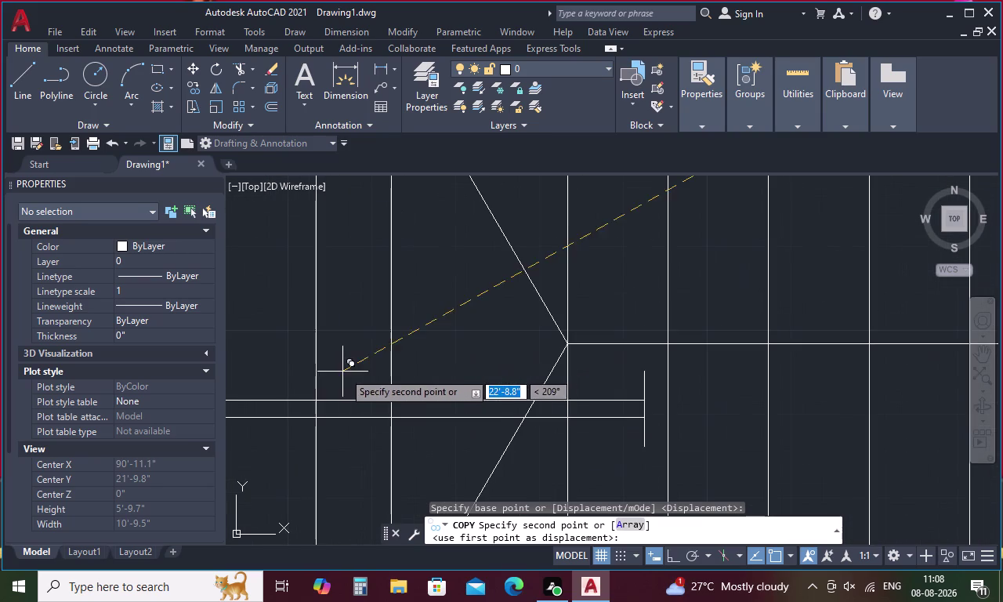
click(395, 349)
scroll(down, 3)
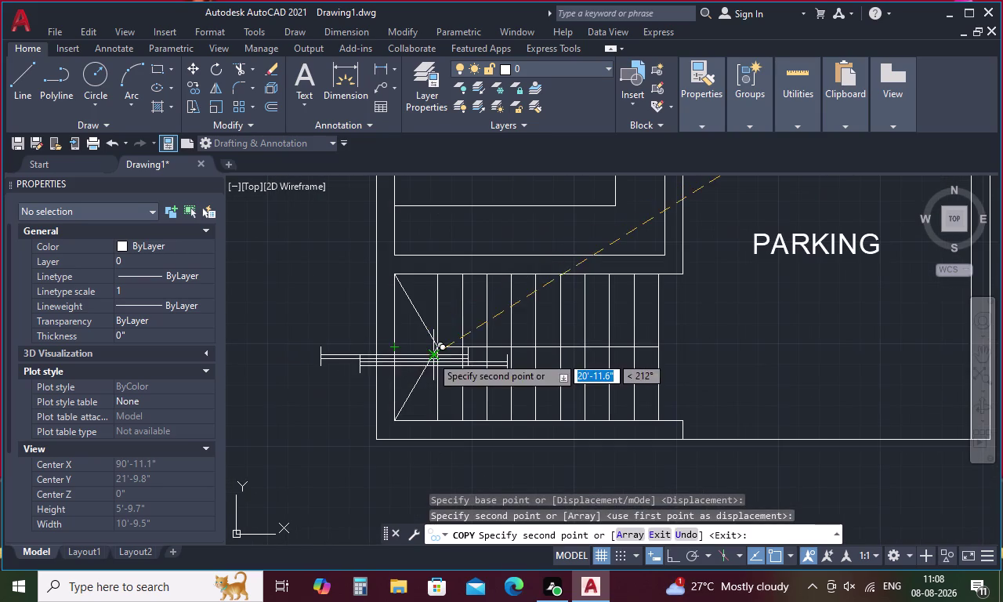
key(Escape)
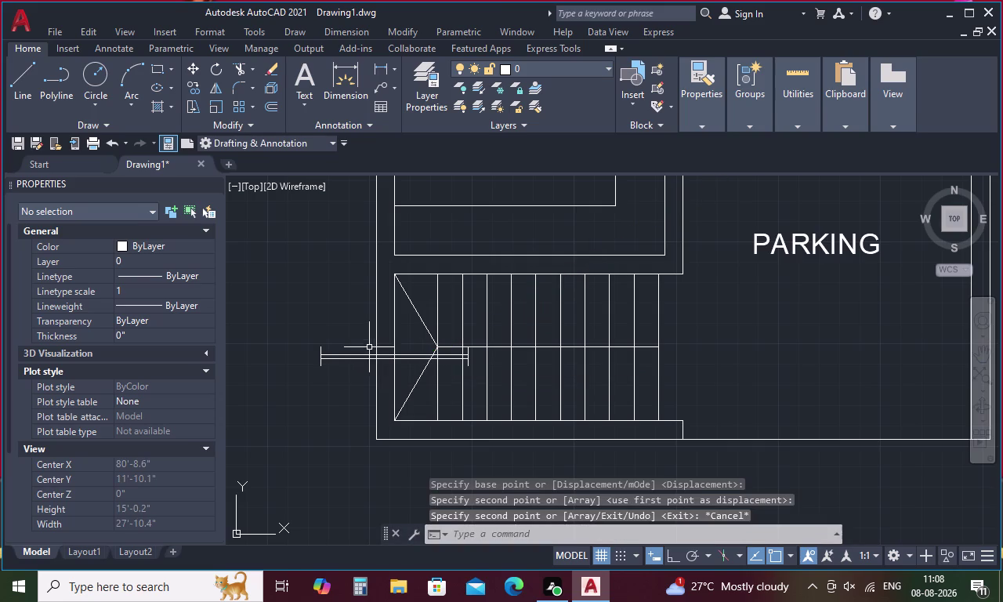
Select the copied window lines and begin rotating them, then cancel the rotation.
drag(364, 344, 335, 391)
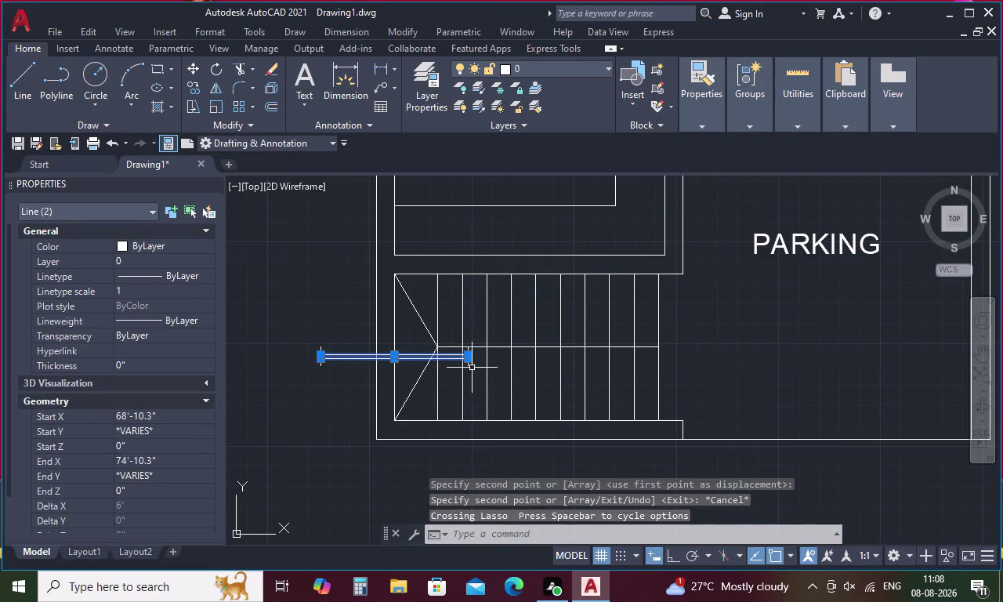
scroll(up, 3)
drag(468, 358, 417, 369)
scroll(down, 3)
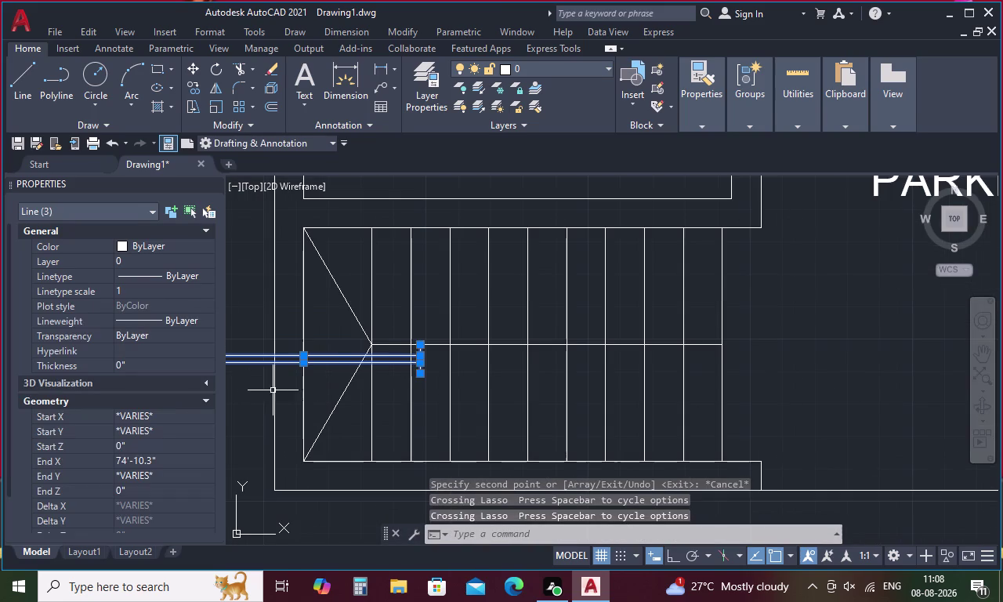
middle_drag(245, 383, 439, 382)
scroll(up, 3)
drag(361, 351, 337, 352)
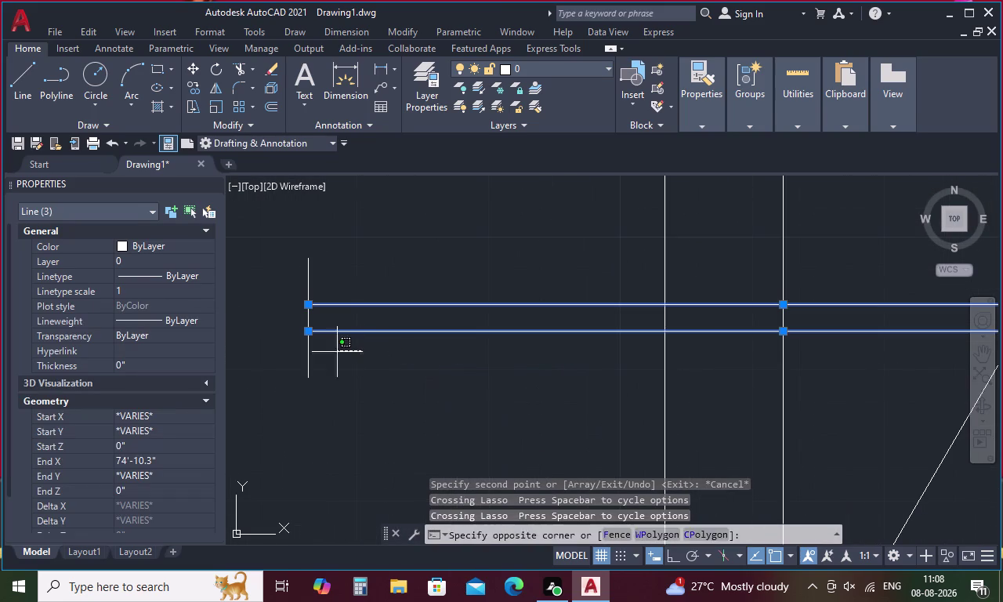
drag(337, 352, 274, 361)
scroll(down, 3)
right_click(491, 327)
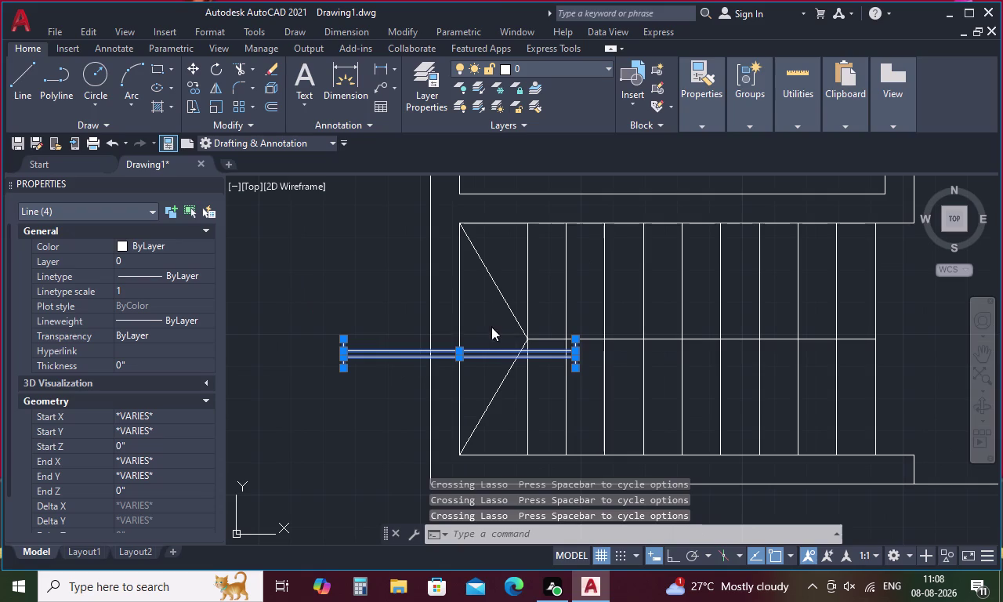
click(550, 372)
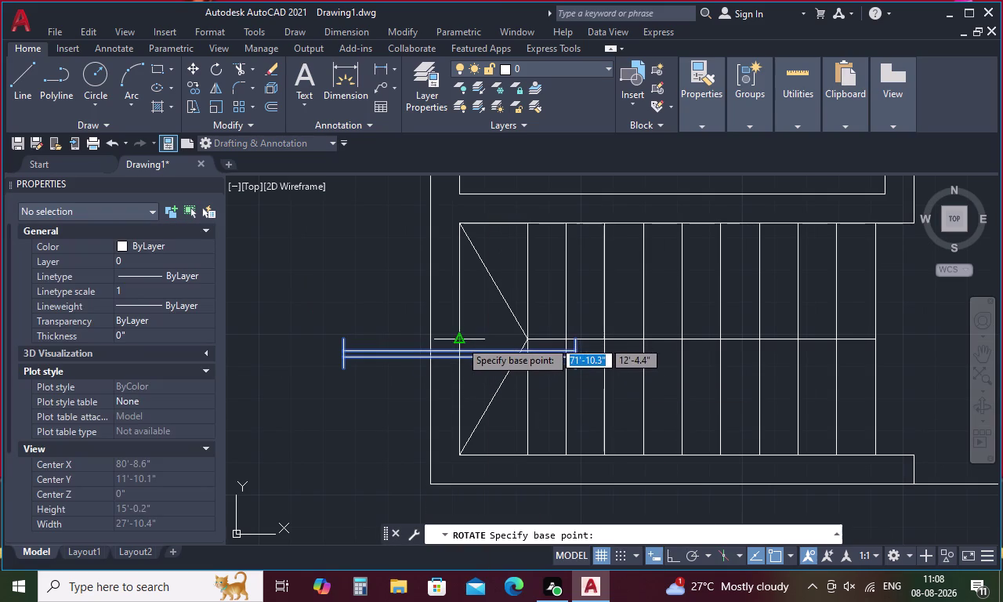
click(460, 340)
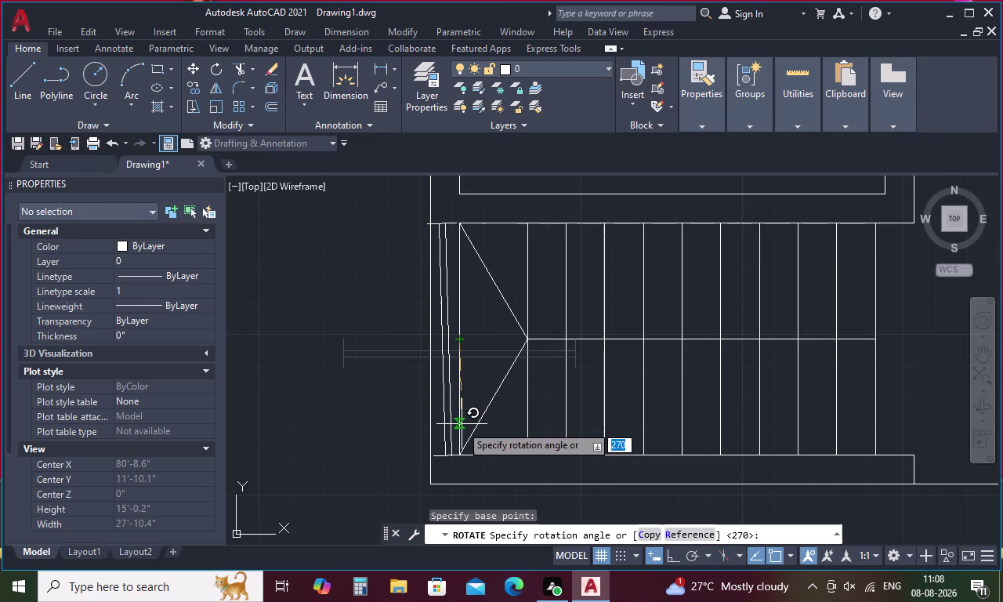
key(Escape)
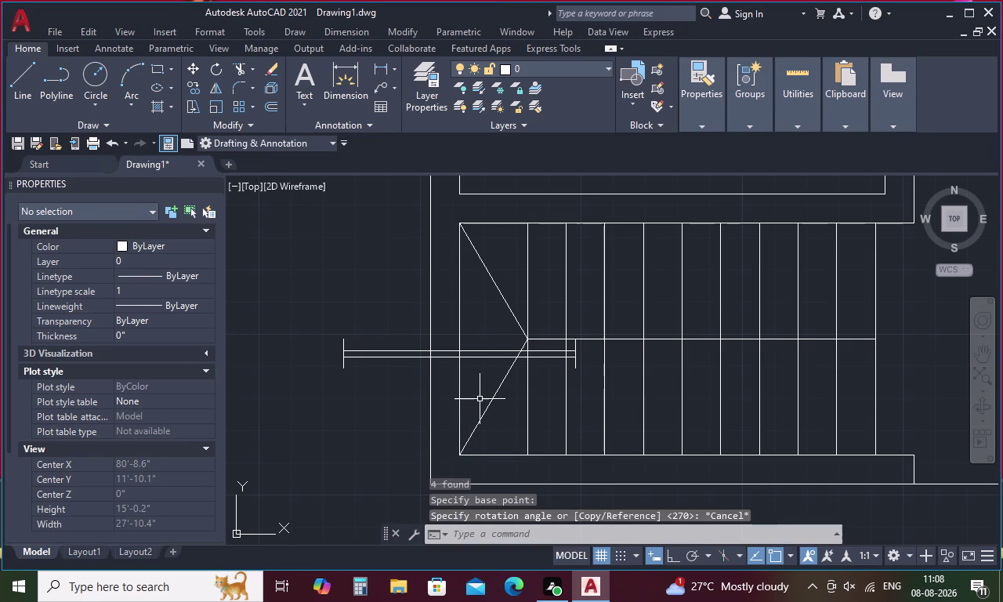
Erase the two stray horizontal lines and the small leftover vertical line by the staircase.
drag(495, 328, 484, 378)
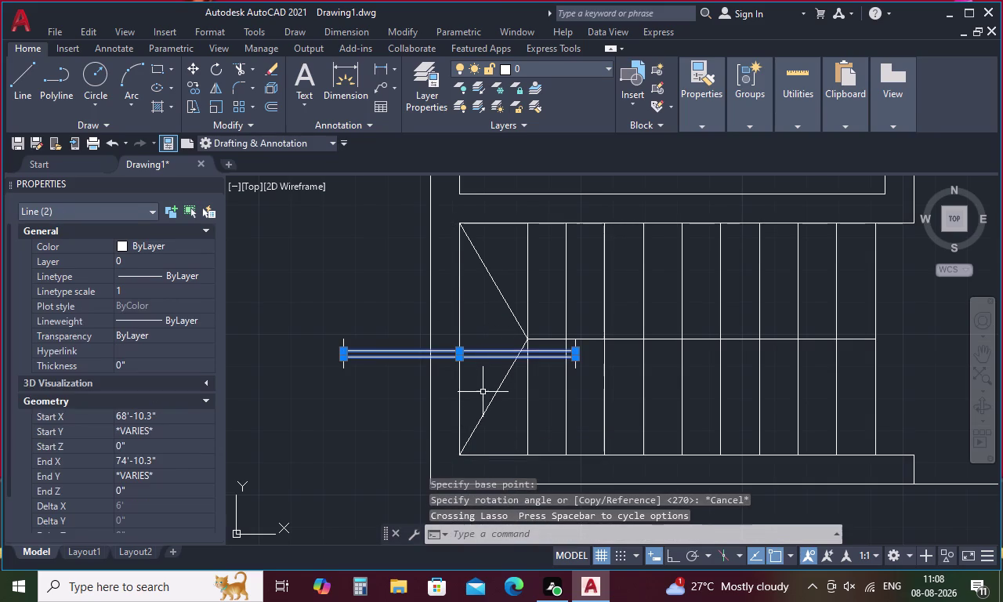
key(Delete)
scroll(down, 3)
drag(421, 375, 423, 384)
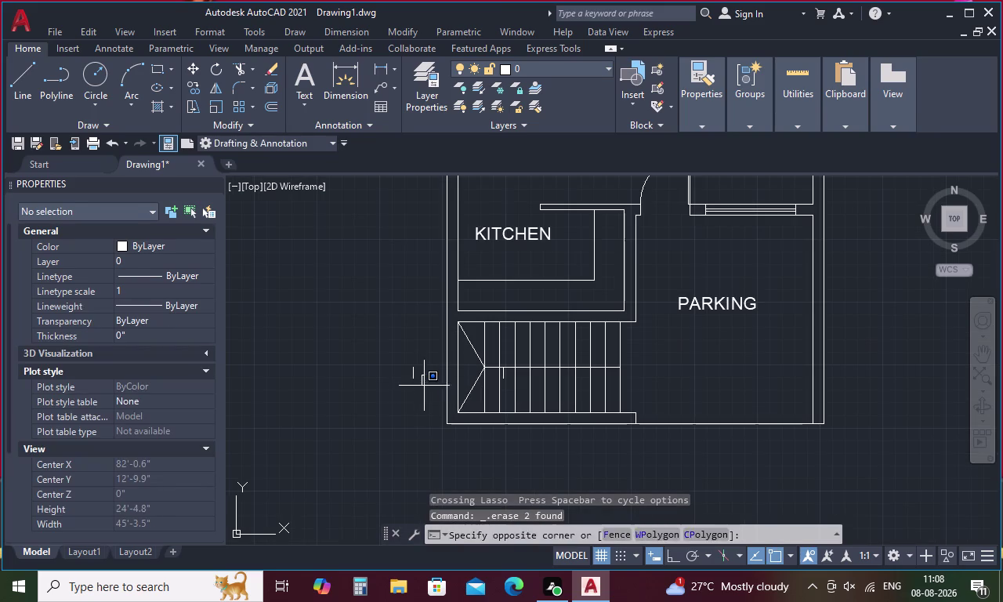
drag(424, 384, 397, 349)
scroll(up, 3)
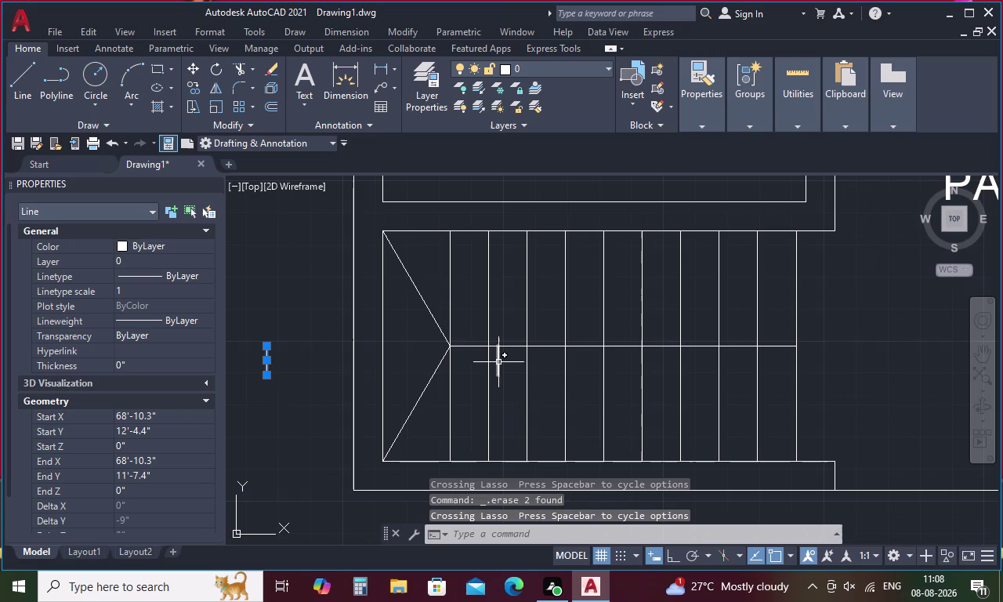
click(498, 362)
key(Delete)
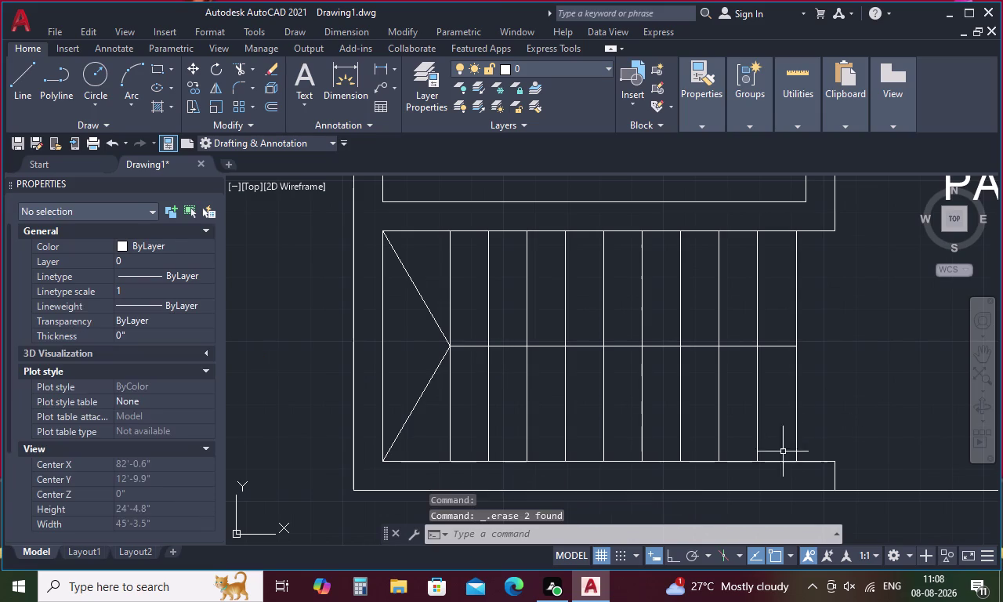
Select the three window lines along the wall, then clear the selection.
scroll(down, 3)
scroll(up, 3)
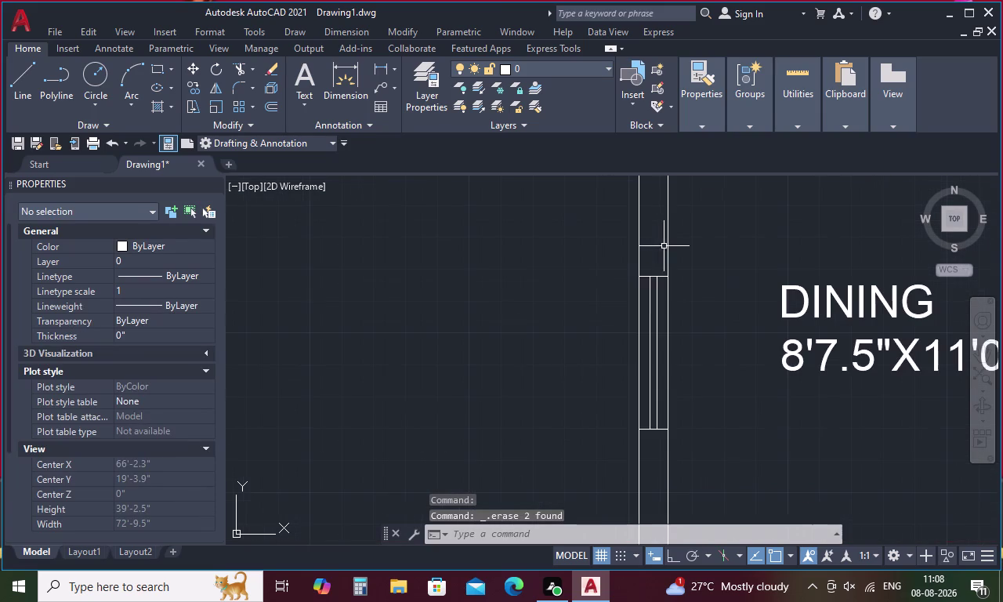
scroll(up, 3)
drag(698, 277, 671, 327)
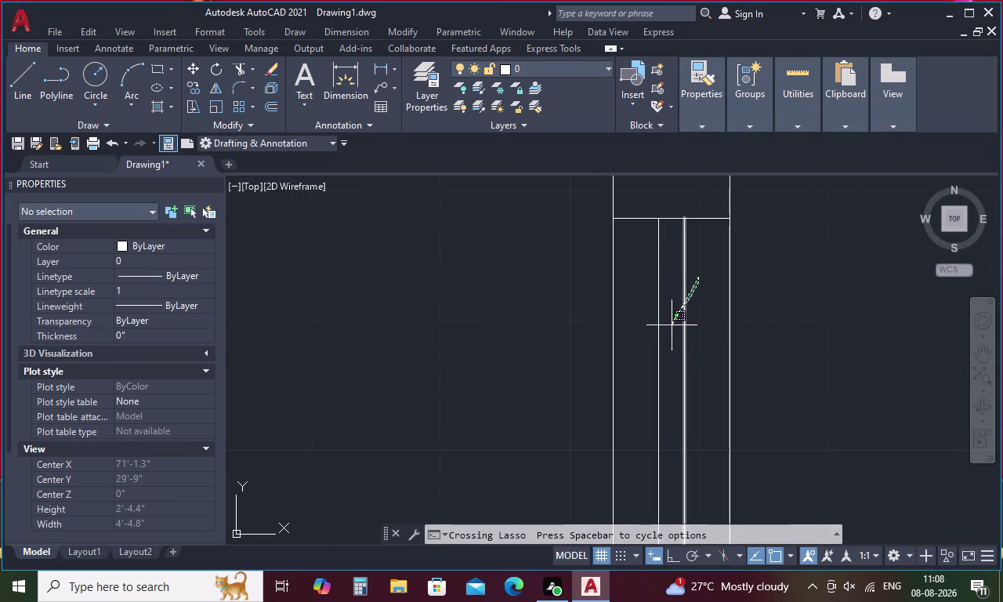
drag(671, 327, 650, 364)
drag(644, 199, 632, 243)
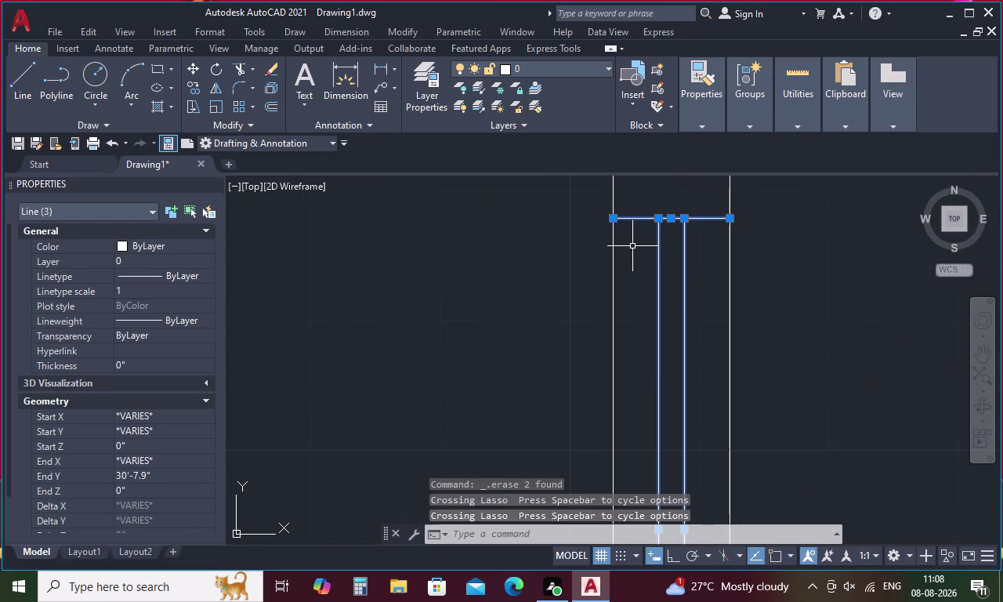
scroll(down, 3)
middle_drag(646, 366, 639, 229)
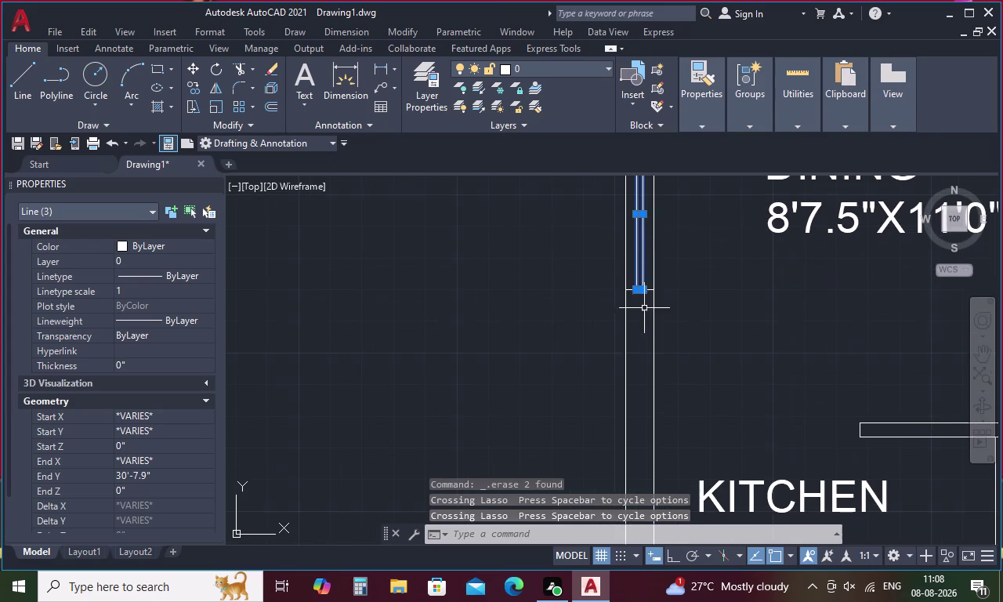
scroll(up, 3)
drag(657, 290, 643, 375)
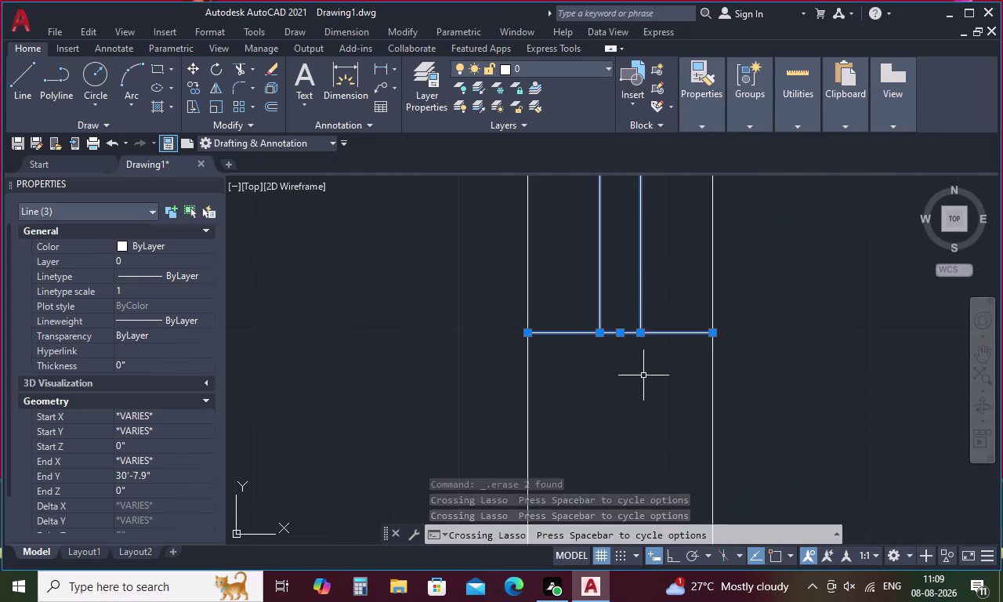
scroll(down, 3)
scroll(down, 3)
middle_drag(708, 361, 595, 239)
key(Escape)
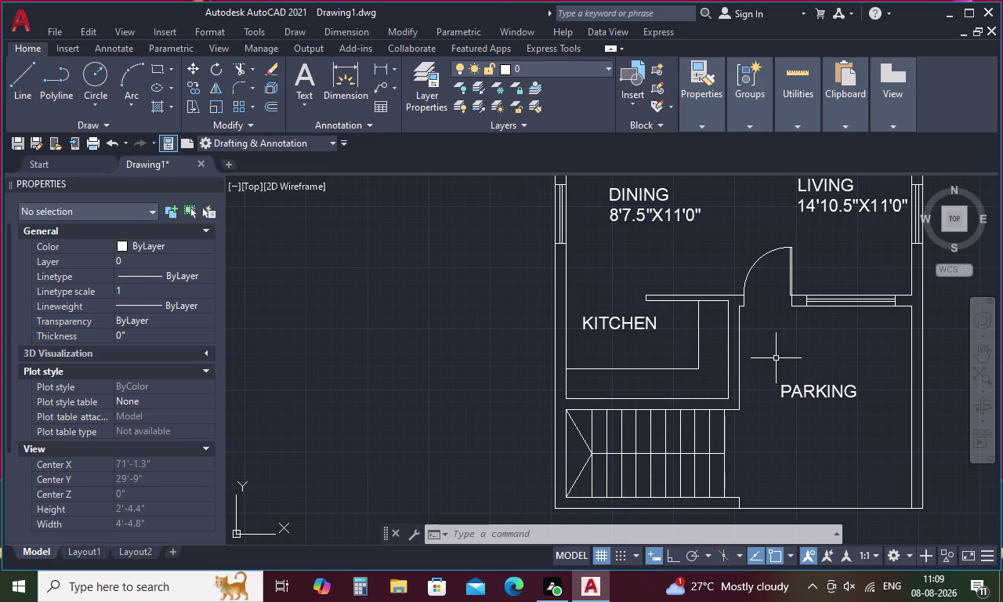
Start an L line on the kitchen wall, then cancel it.
text(L)
key(space)
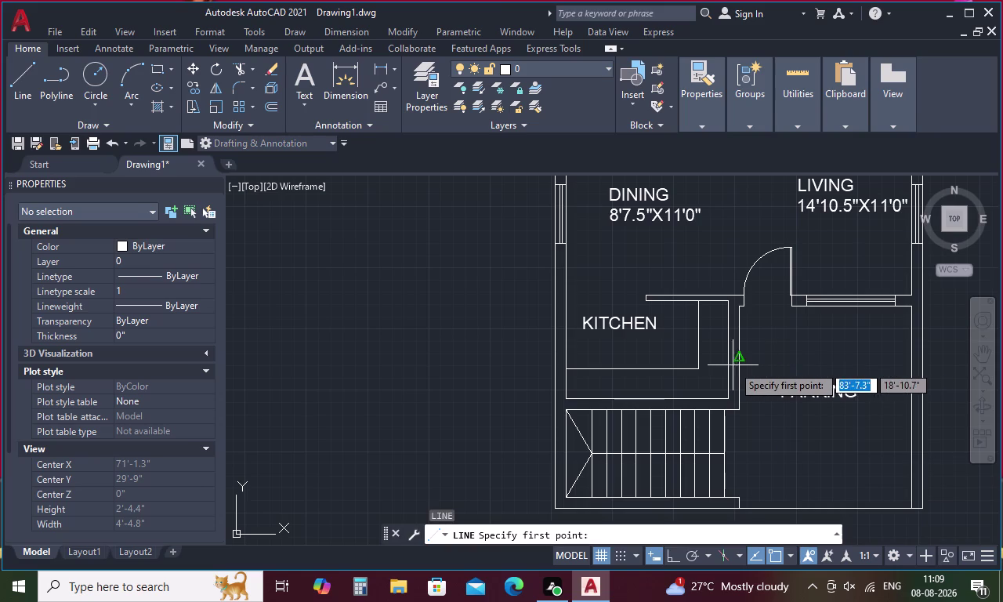
scroll(up, 3)
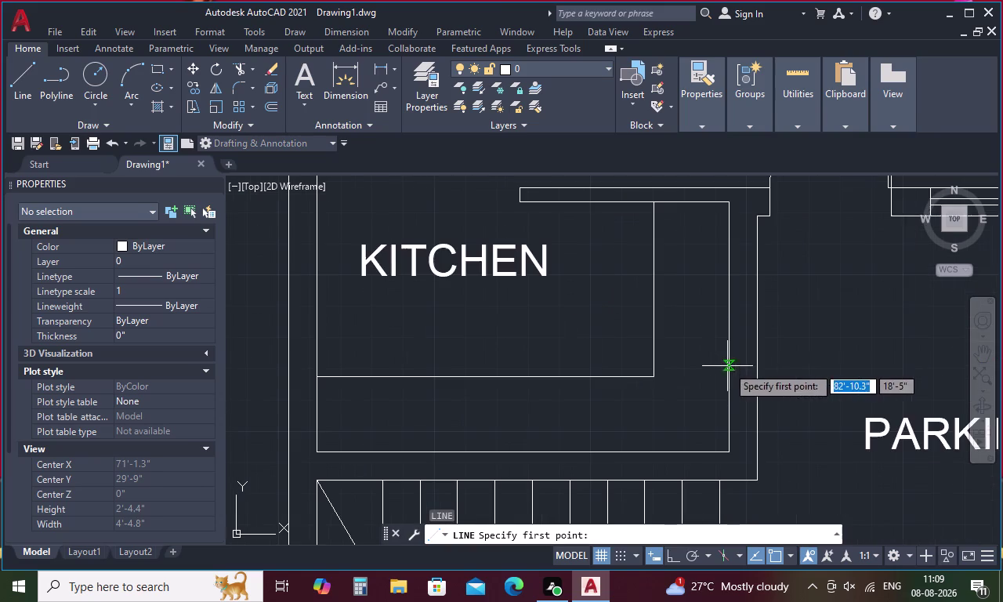
click(726, 326)
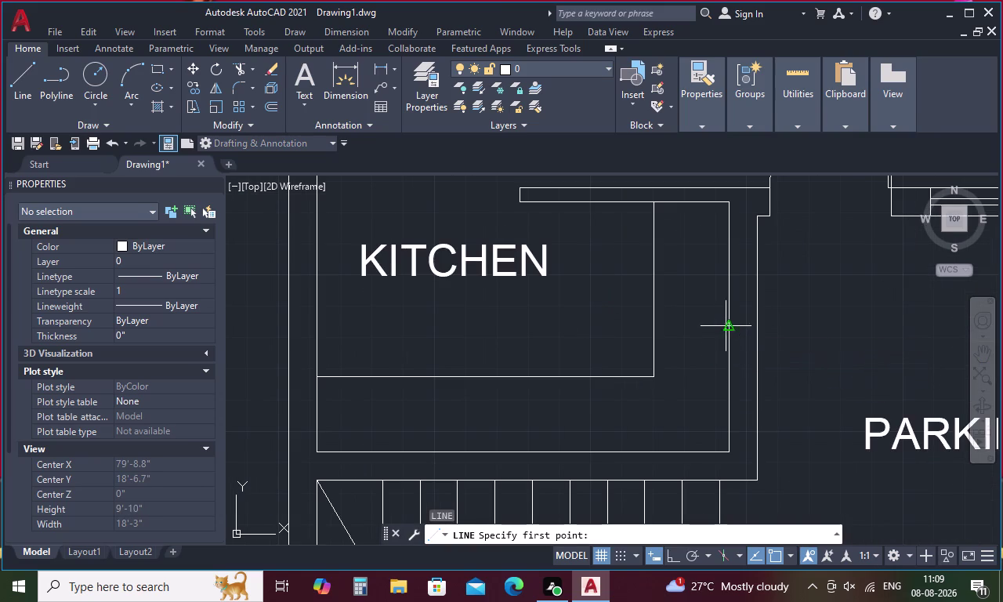
click(759, 323)
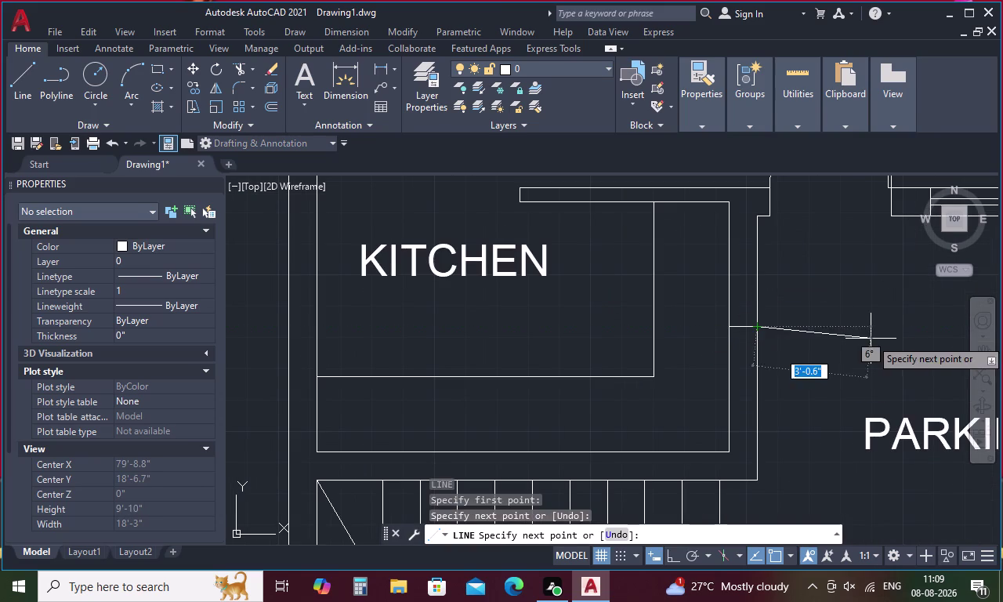
key(Escape)
scroll(down, 3)
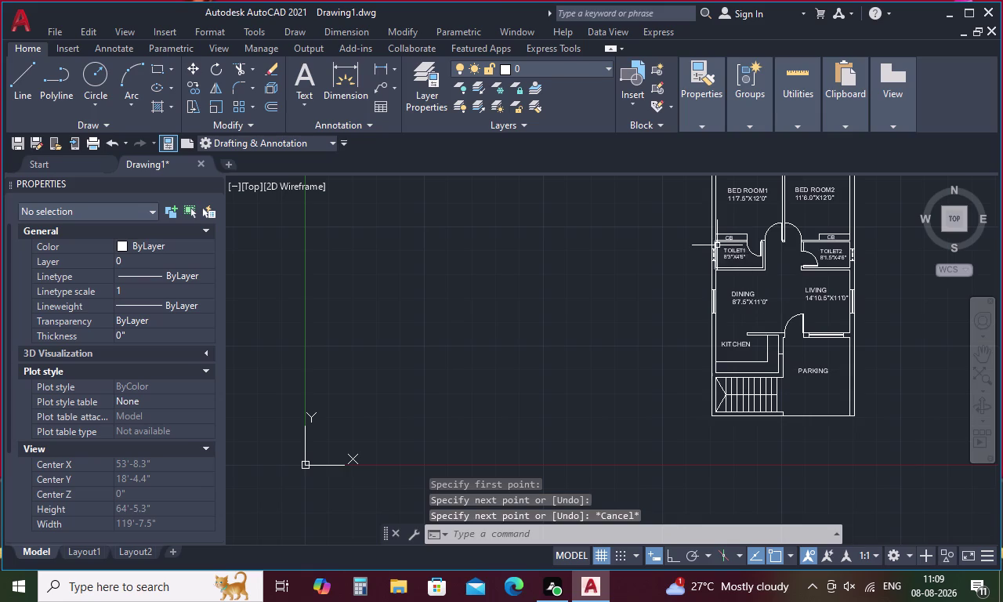
scroll(up, 3)
scroll(up, 3)
Select the Toilet1 window lines, including the cross line, and copy them.
drag(721, 319, 667, 436)
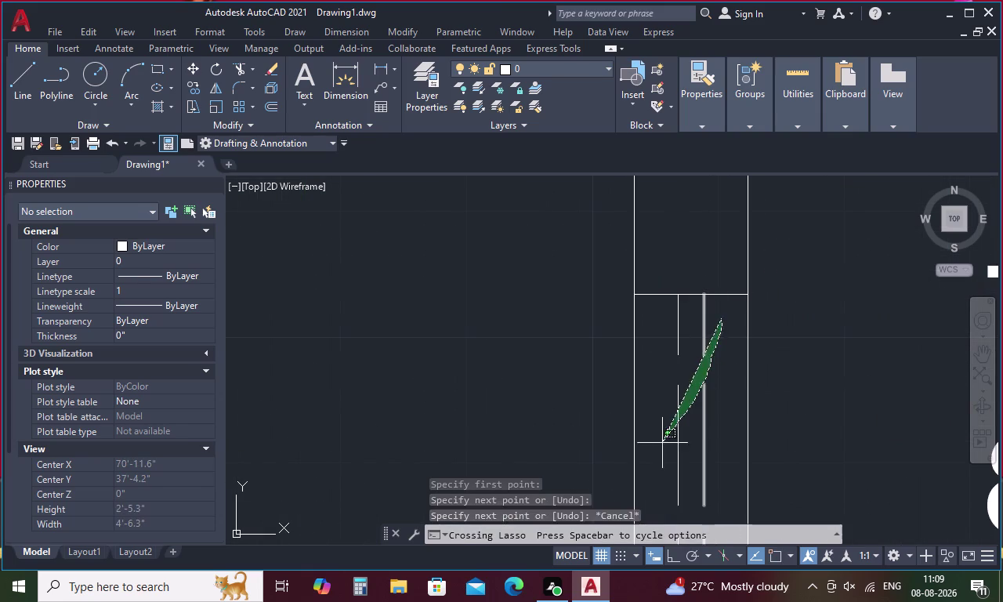
drag(667, 436, 655, 457)
click(660, 296)
scroll(down, 3)
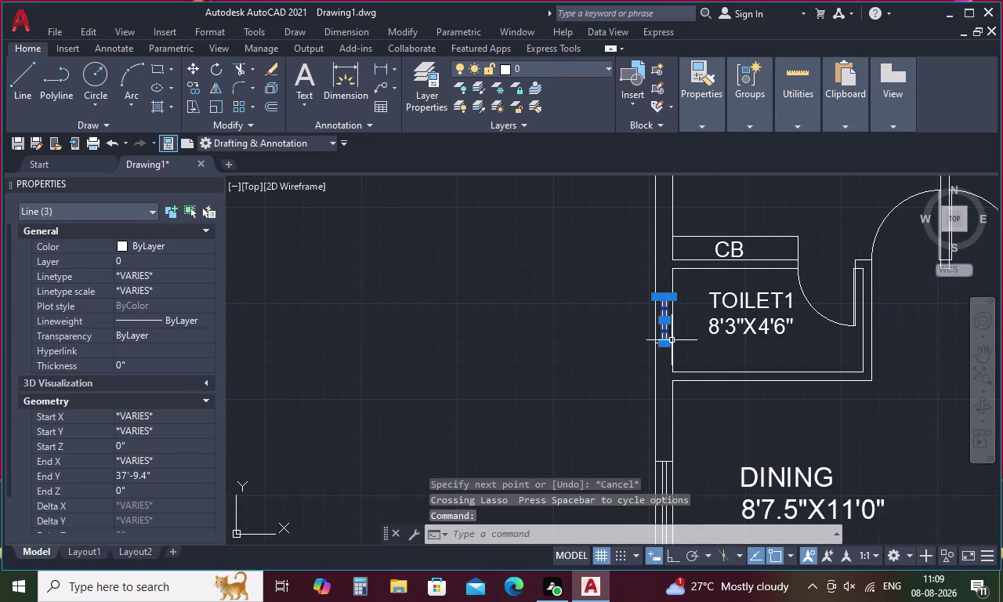
scroll(up, 3)
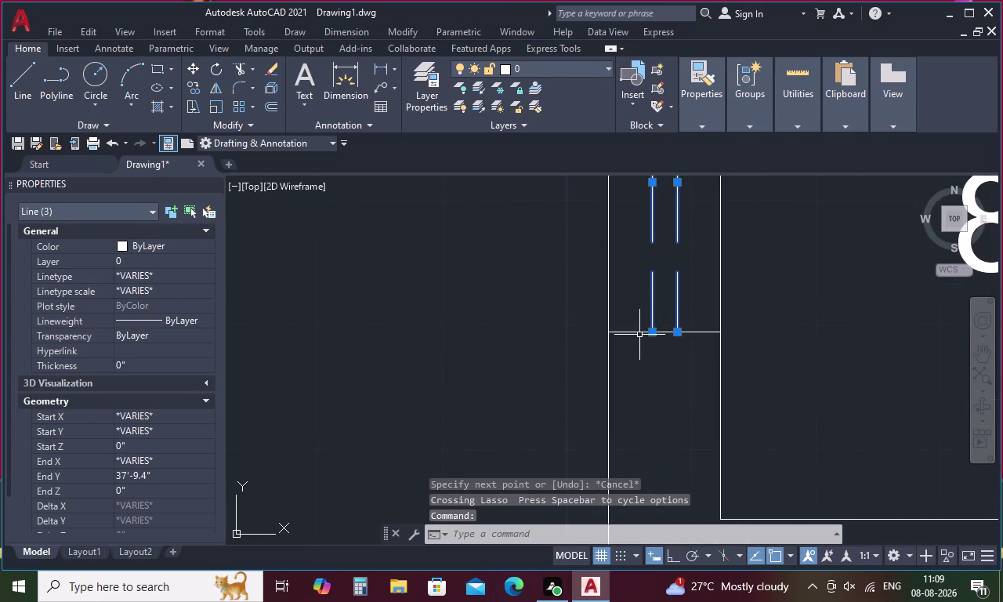
click(633, 332)
right_click(682, 291)
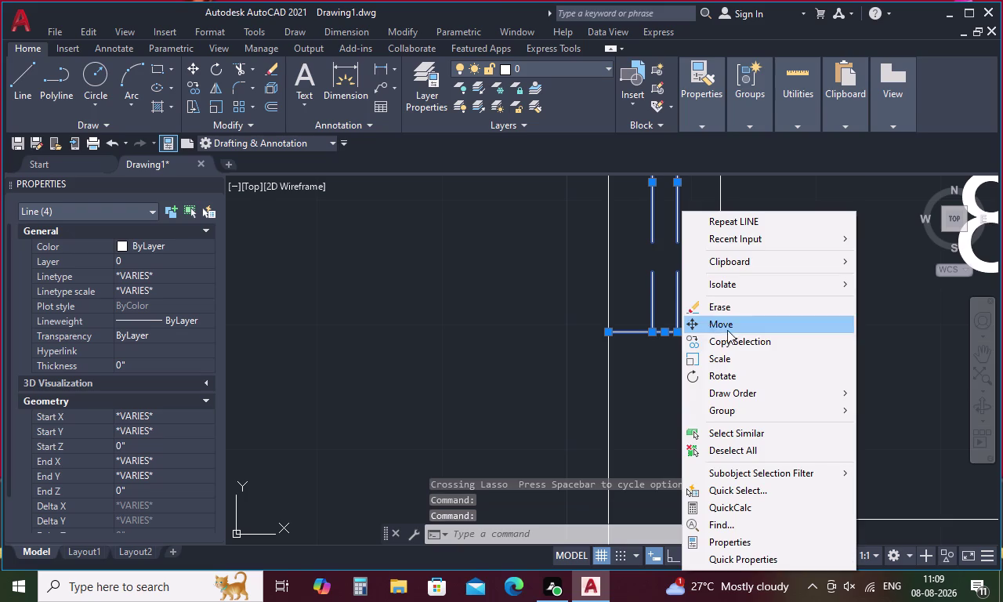
click(741, 341)
Place the window copy in the wall between the kitchen and parking.
middle_drag(724, 242, 703, 379)
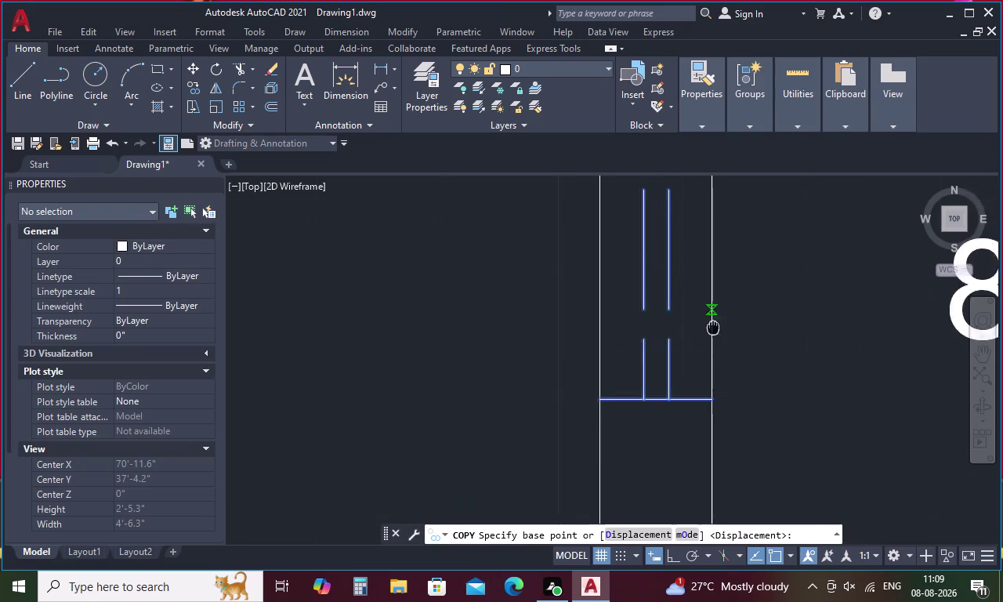
middle_drag(703, 380, 699, 394)
click(696, 337)
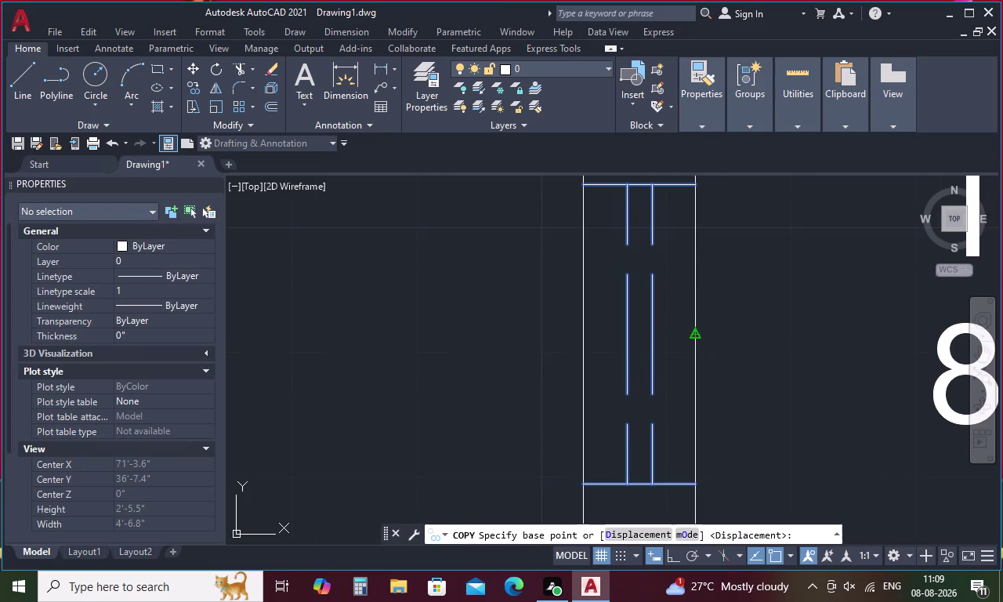
scroll(down, 3)
middle_drag(726, 383, 631, 195)
scroll(down, 3)
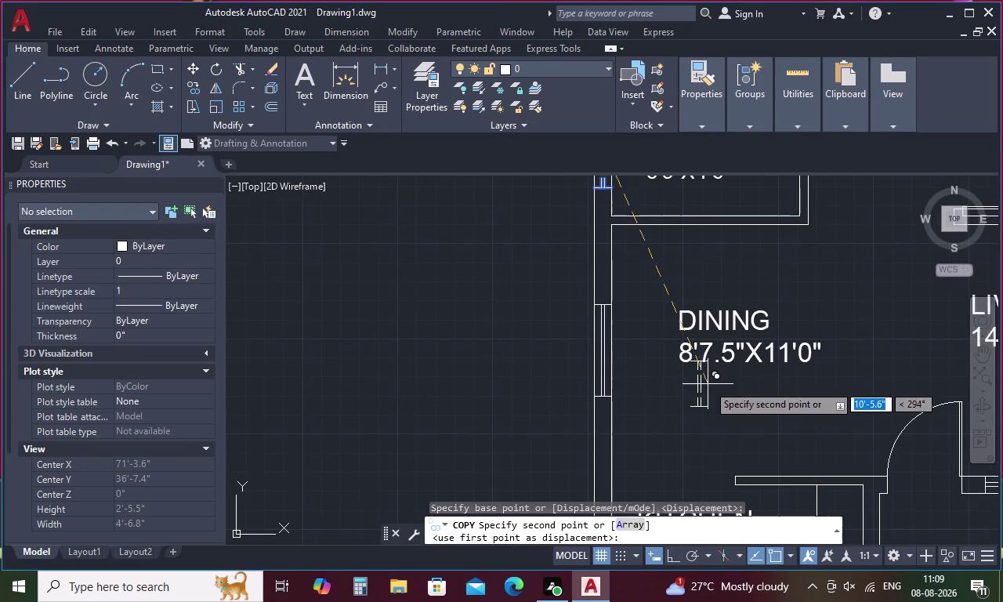
middle_drag(707, 384, 565, 159)
scroll(up, 3)
click(733, 343)
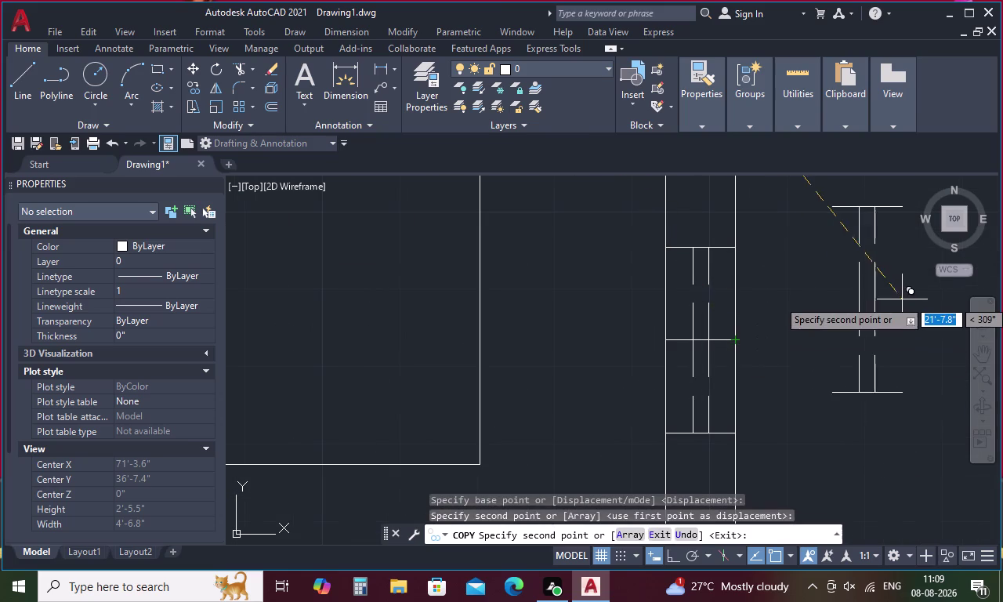
key(Escape)
Erase the extra line inside the copied window, returning to the full floor plan.
scroll(down, 3)
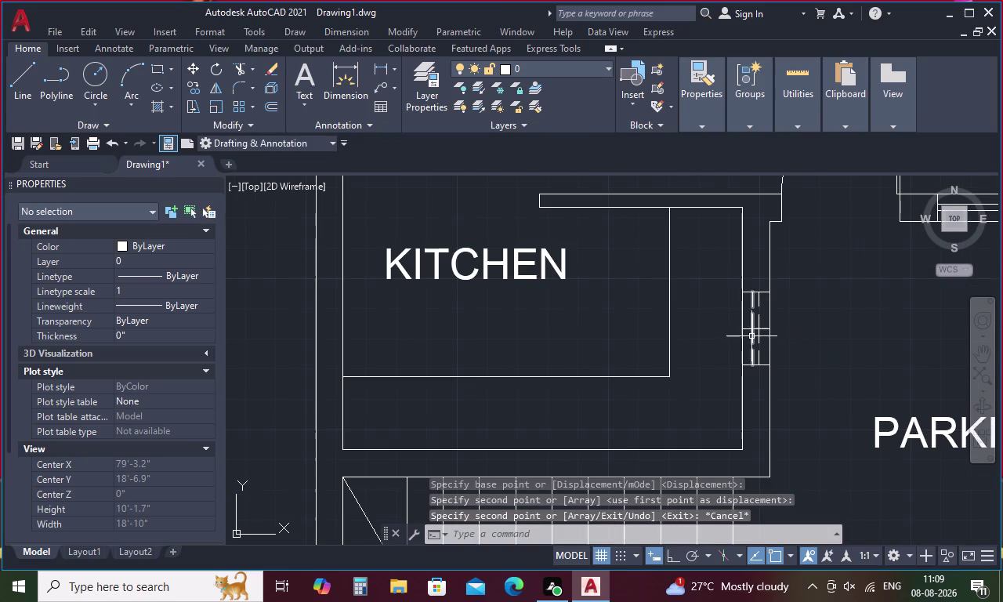
scroll(up, 3)
click(746, 319)
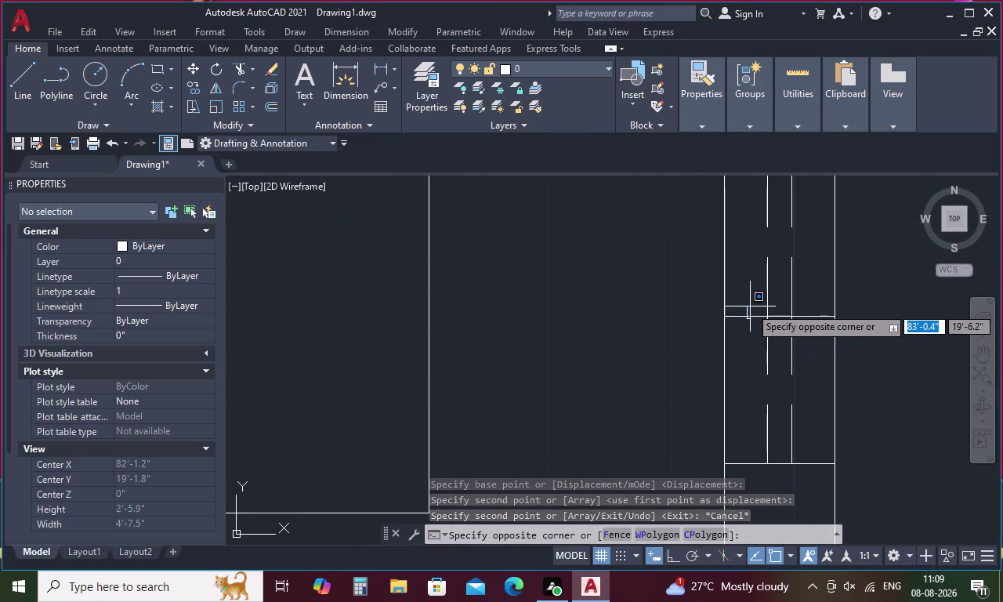
click(750, 316)
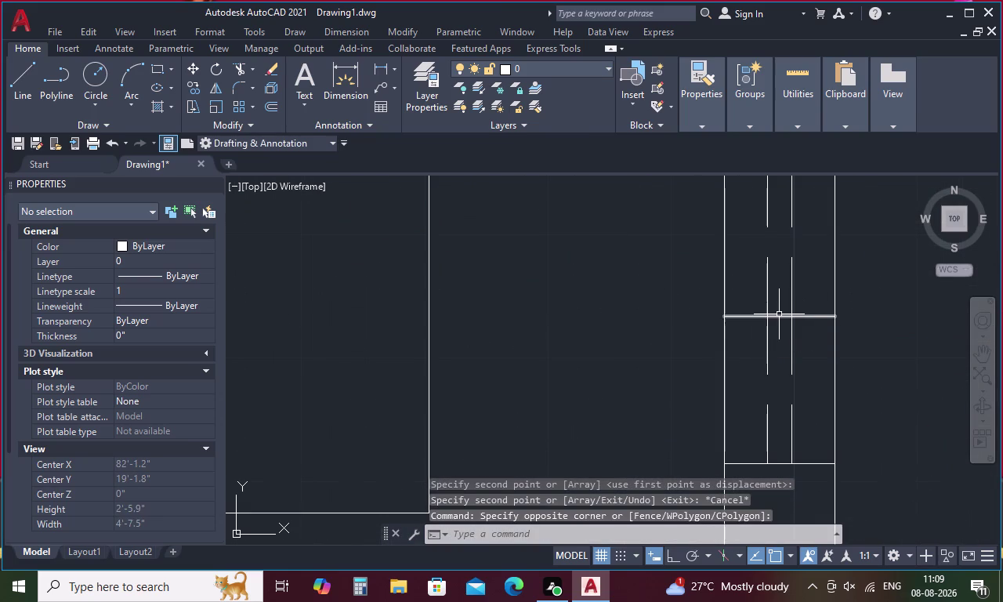
click(778, 314)
key(Delete)
scroll(down, 3)
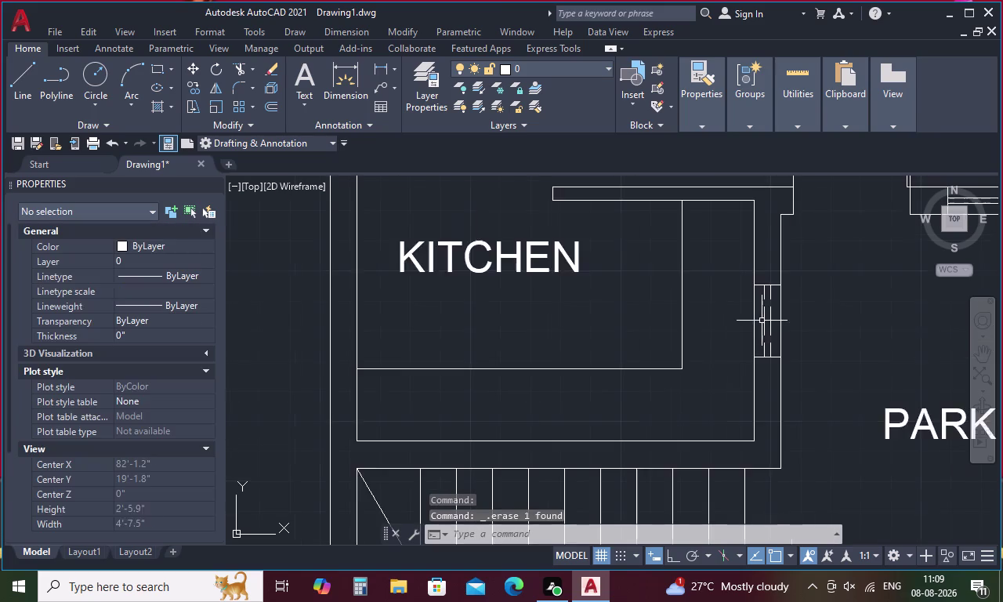
scroll(down, 3)
middle_drag(771, 312, 671, 400)
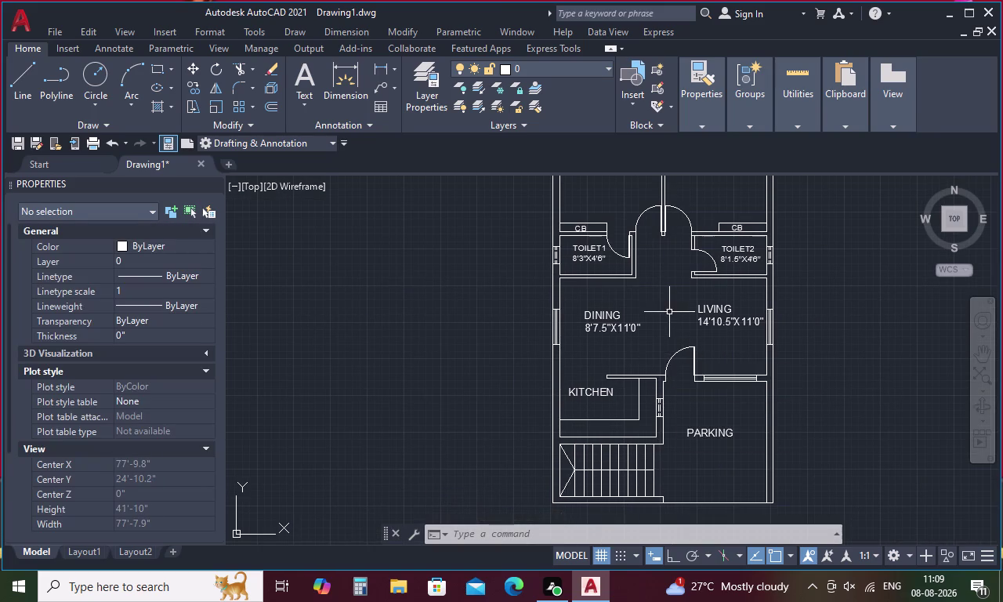
middle_drag(669, 310, 628, 388)
key(Escape)
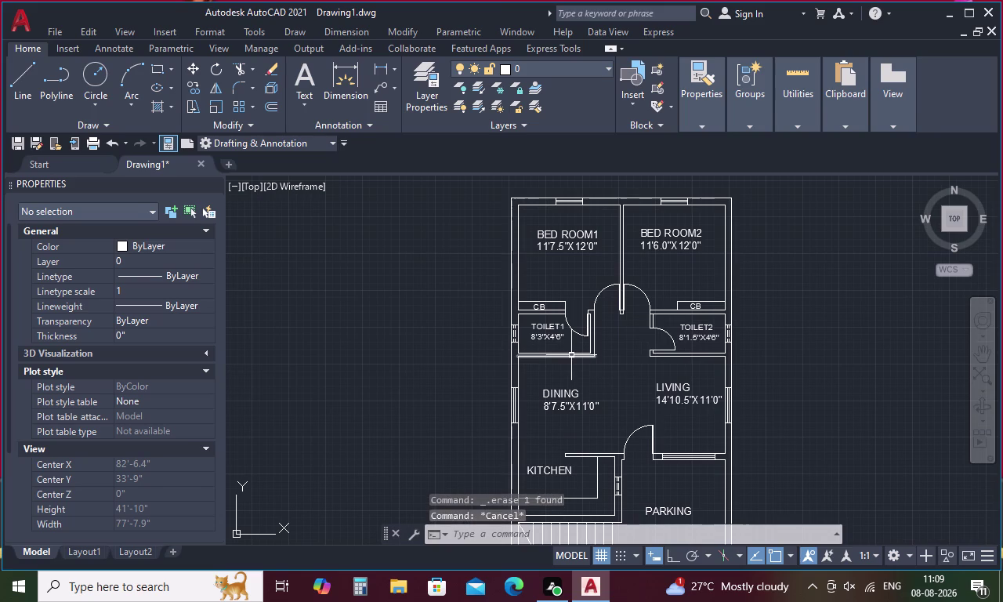
Create a multiline text box reading D3 beside the kitchen door.
text(T)
key(space)
scroll(up, 3)
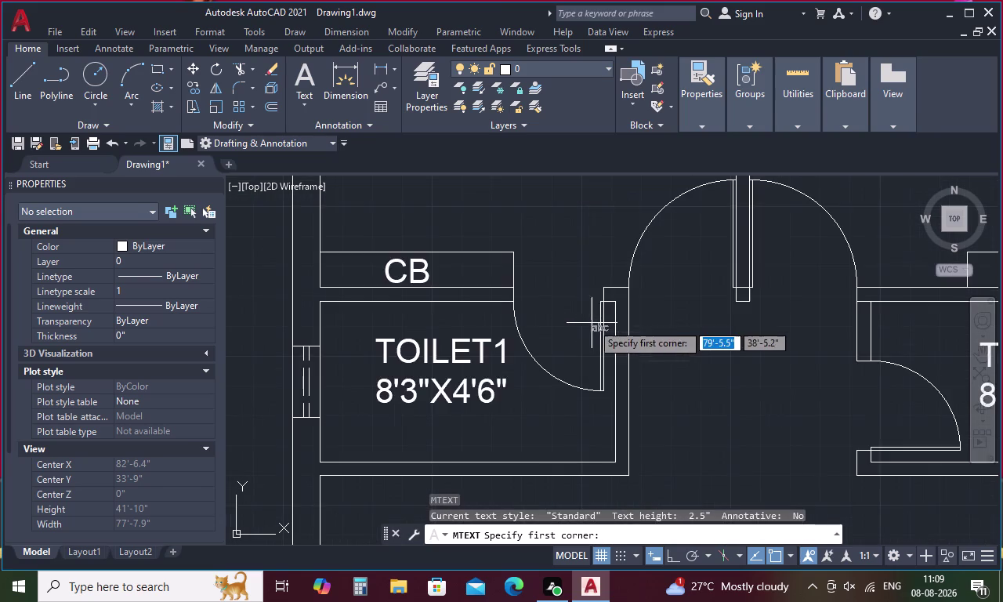
scroll(down, 3)
middle_drag(616, 354, 621, 233)
middle_drag(662, 374, 633, 248)
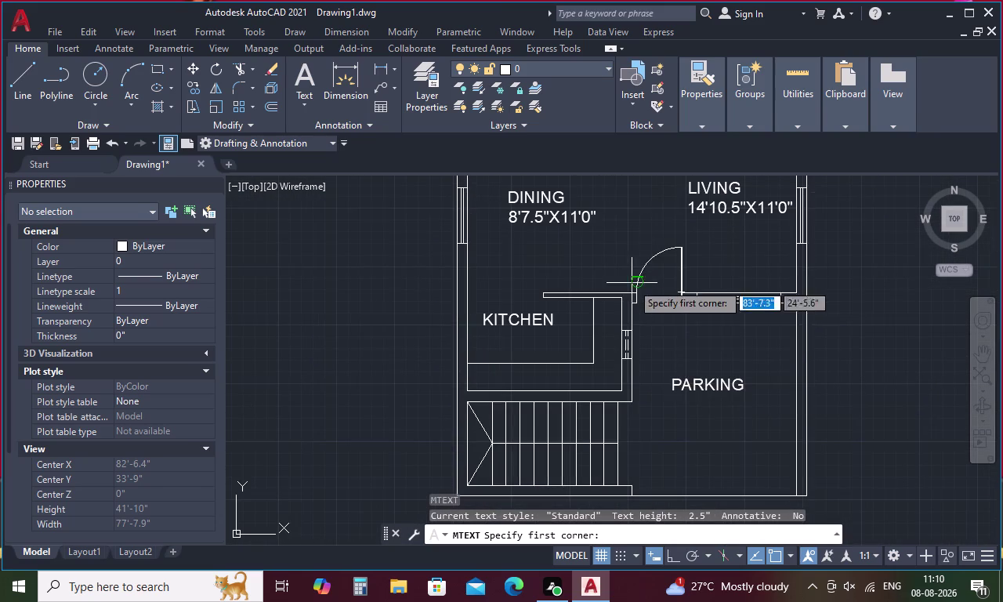
scroll(up, 3)
drag(649, 273, 650, 299)
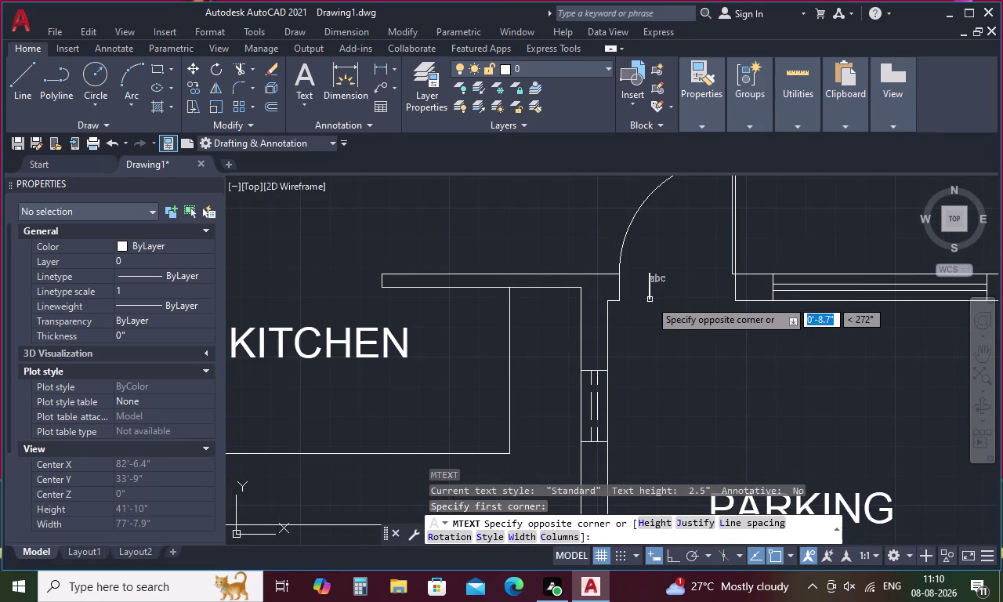
drag(650, 300, 704, 307)
click(704, 306)
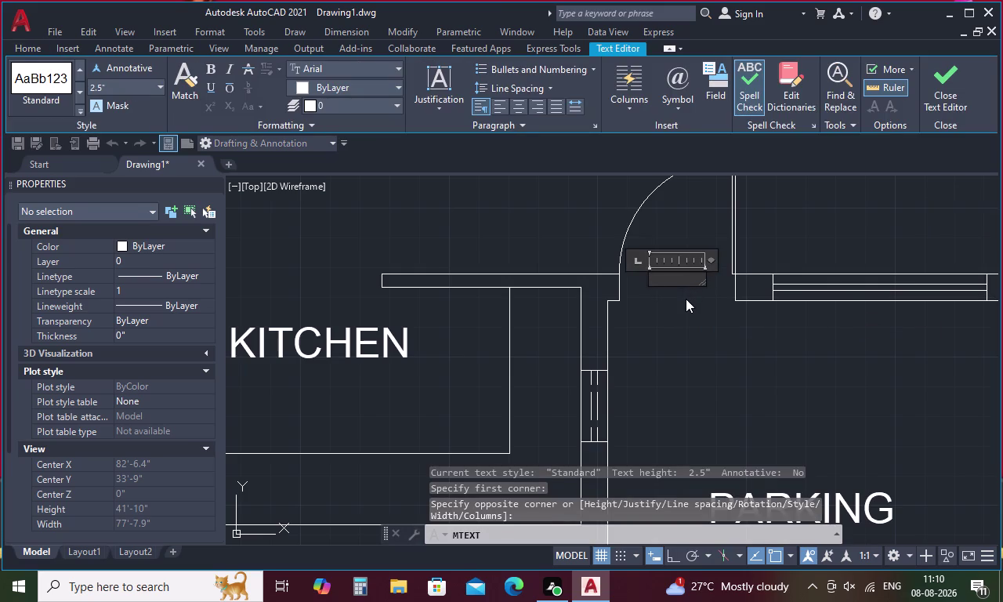
key(d)
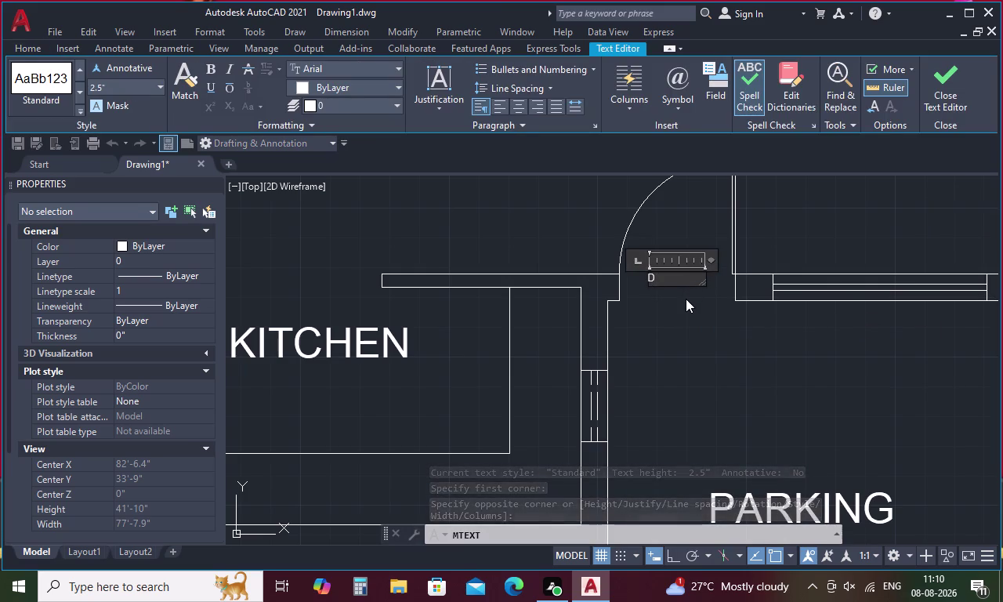
key(3)
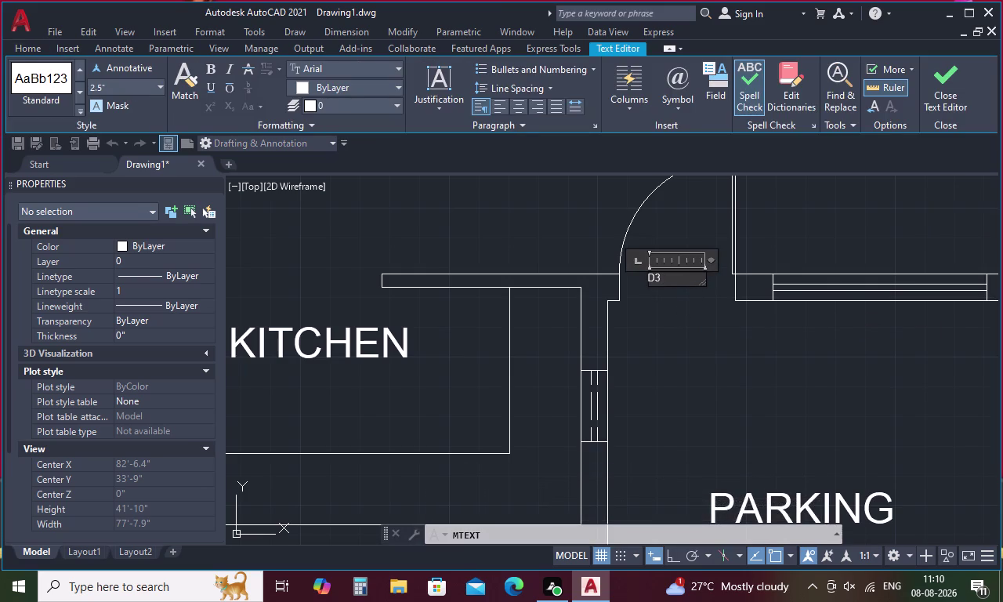
Set the D3 tag's text height to 10 and close the text editor.
drag(673, 280, 635, 284)
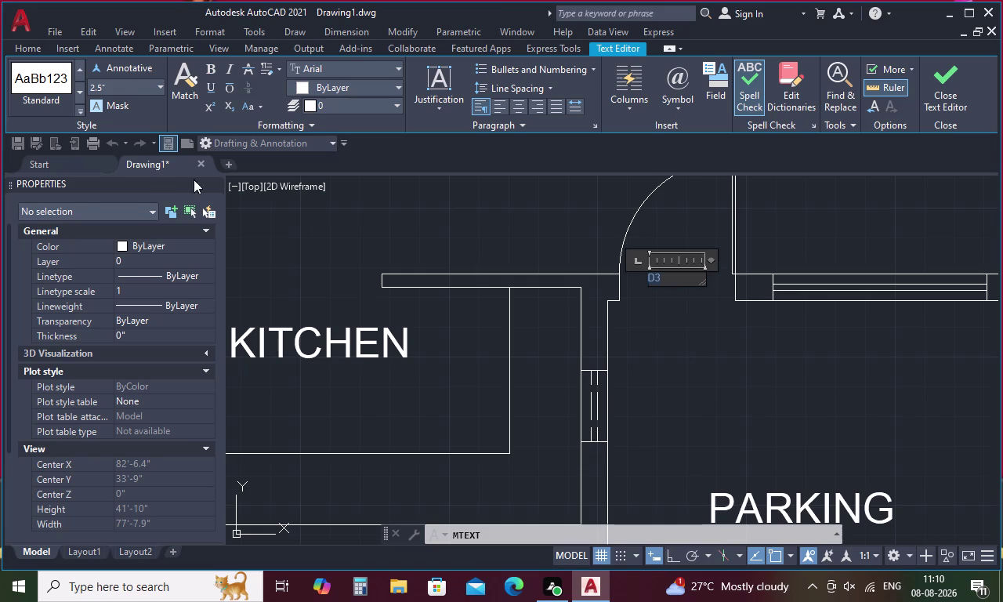
click(109, 90)
key(BackSpace)
key(1)
key(0)
key(Return)
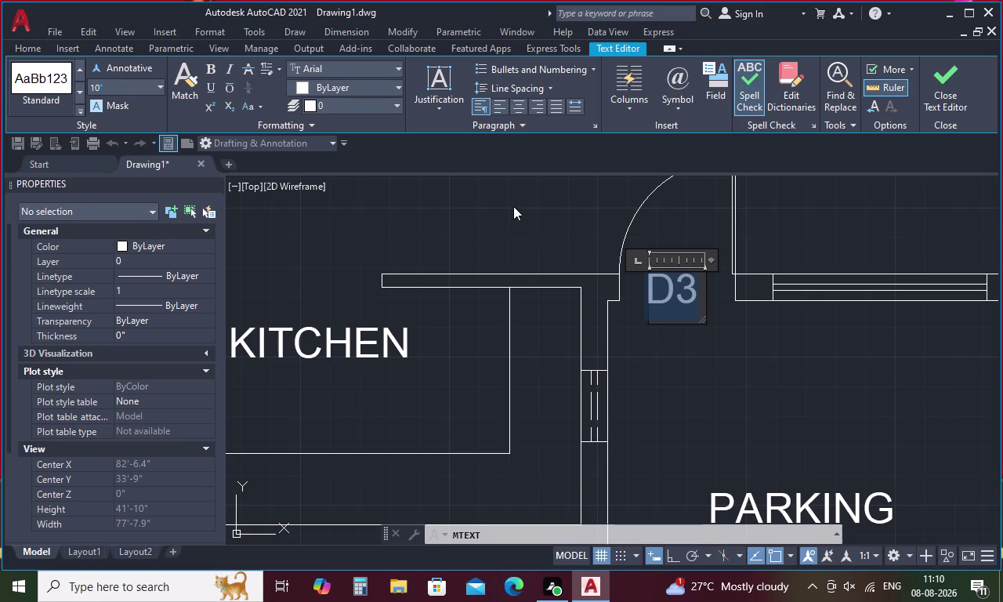
click(513, 206)
scroll(down, 3)
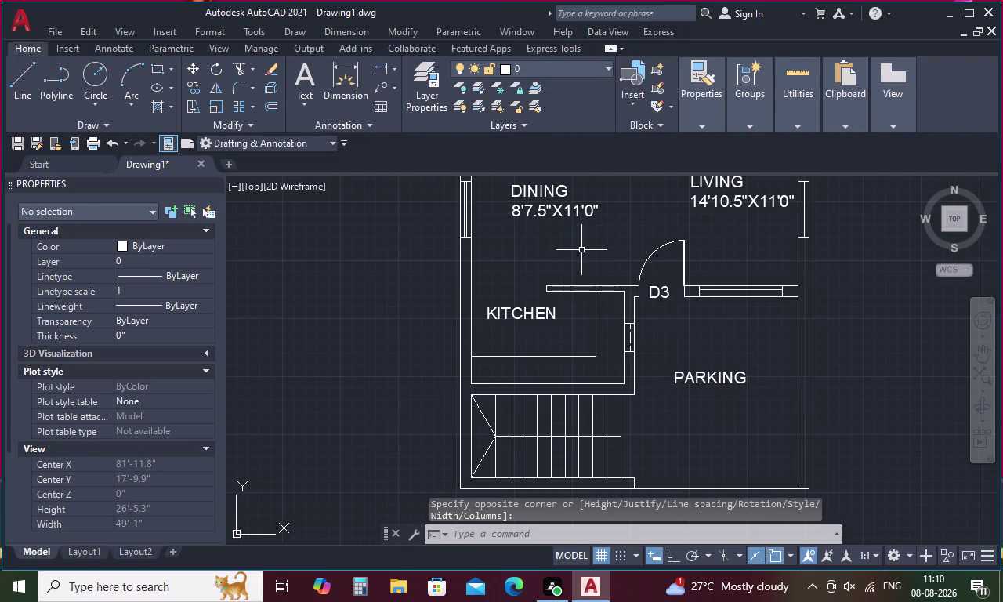
Copy the D3 tag and paste copies at the two doors between the toilets.
middle_drag(581, 250, 500, 359)
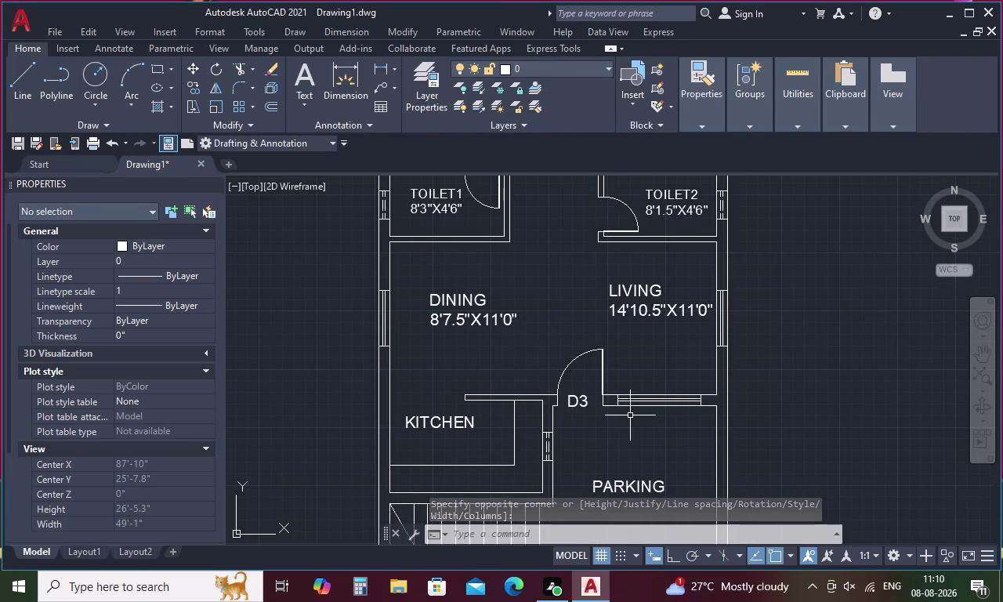
click(582, 400)
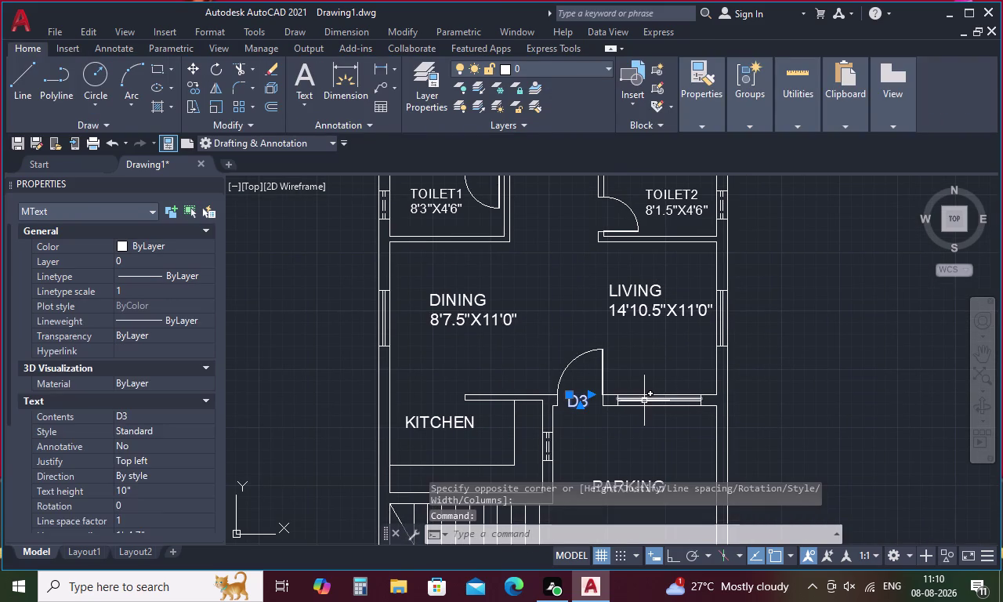
key(ctrl+c)
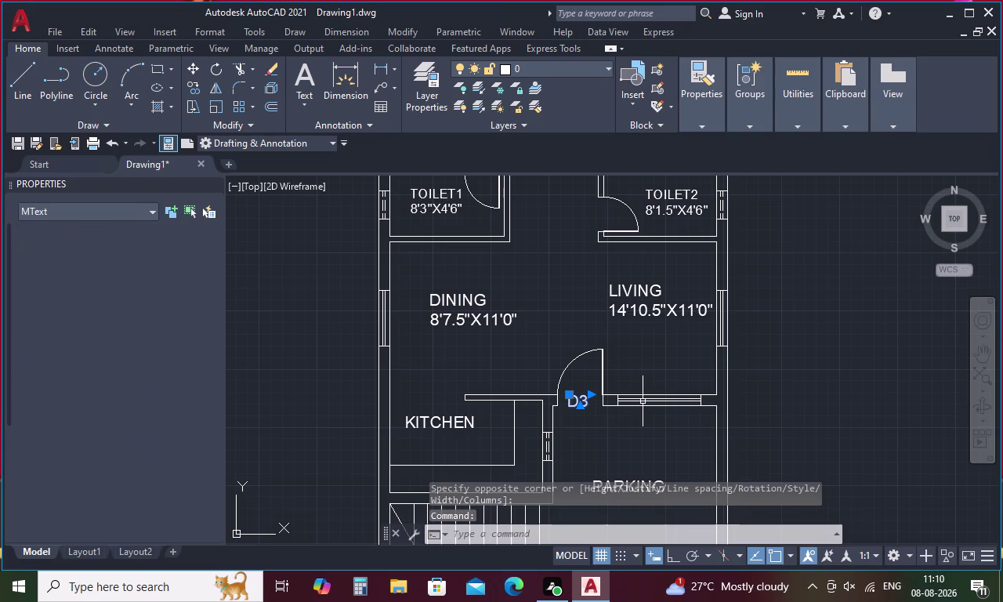
key(ctrl+v)
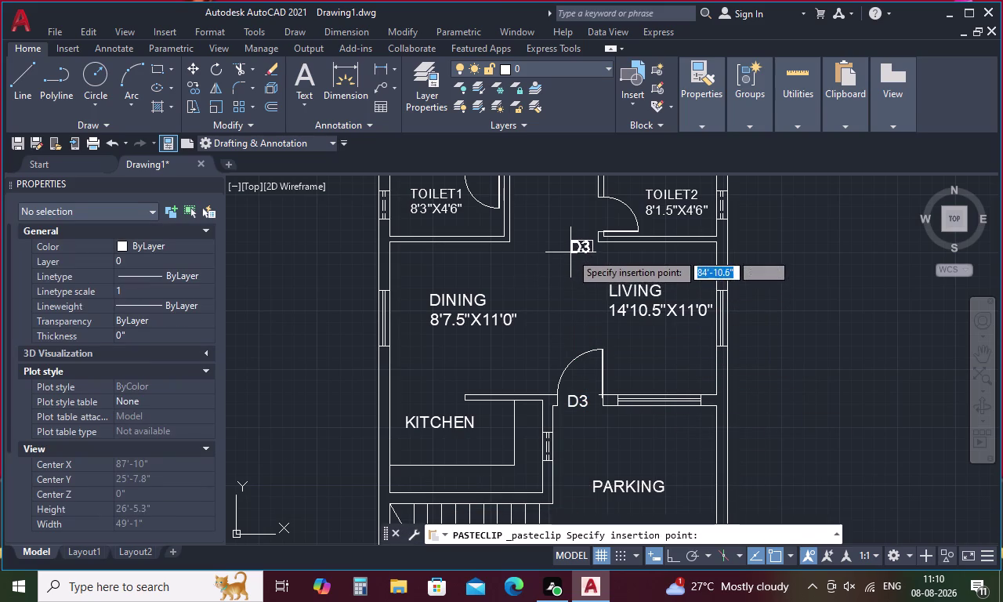
middle_drag(561, 245, 560, 347)
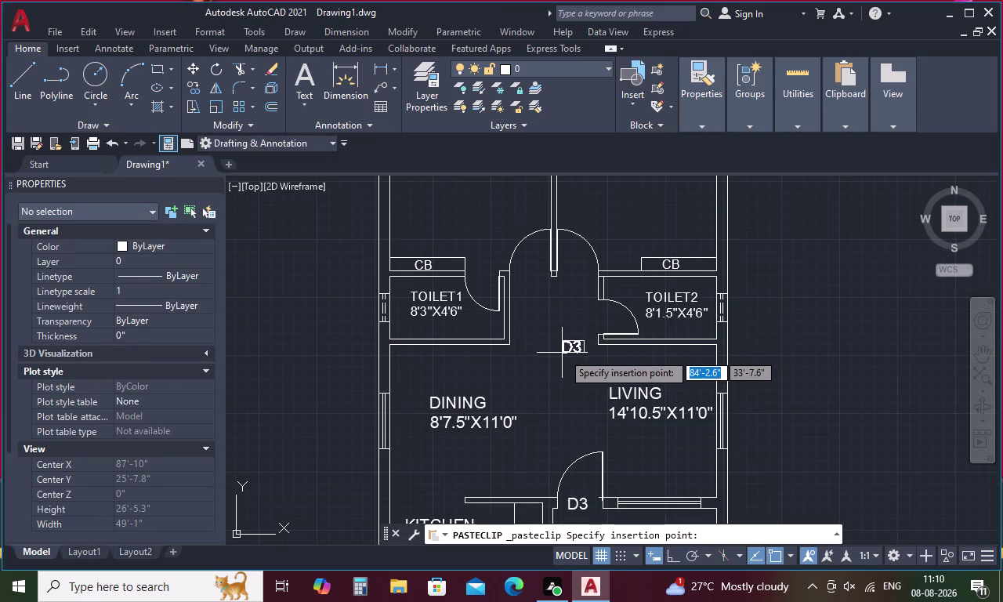
click(569, 275)
key(space)
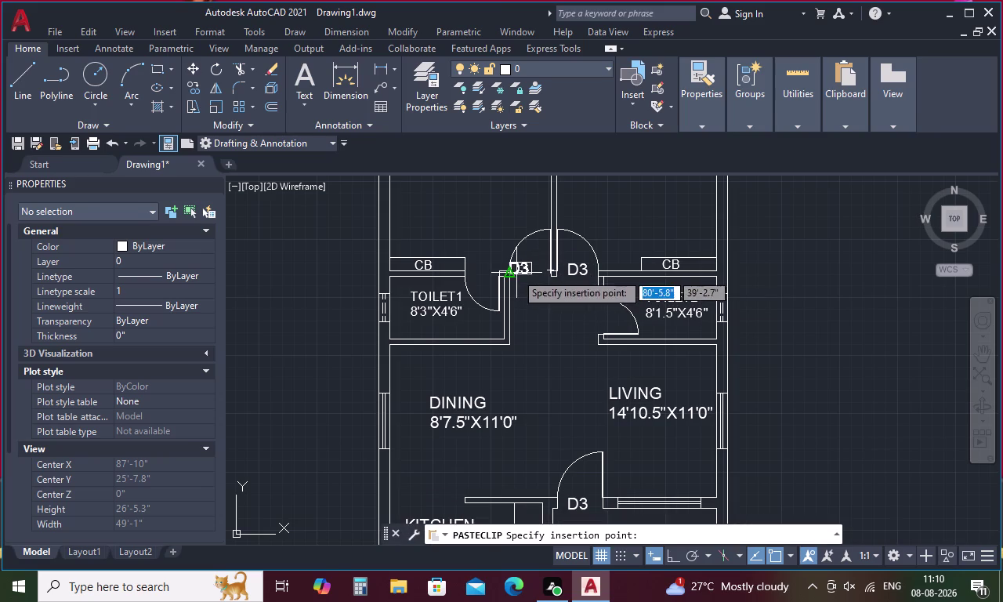
scroll(up, 3)
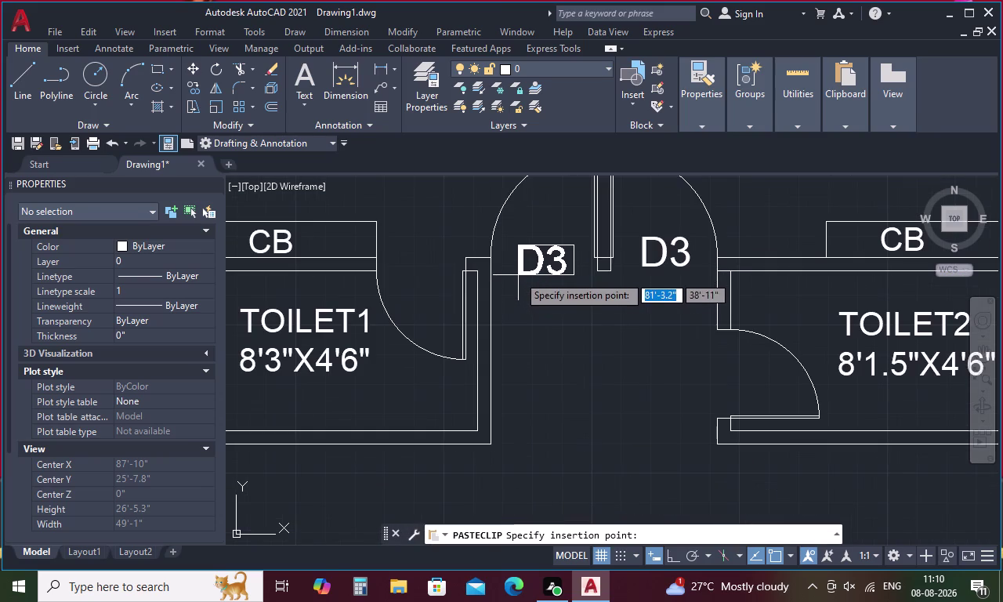
click(518, 270)
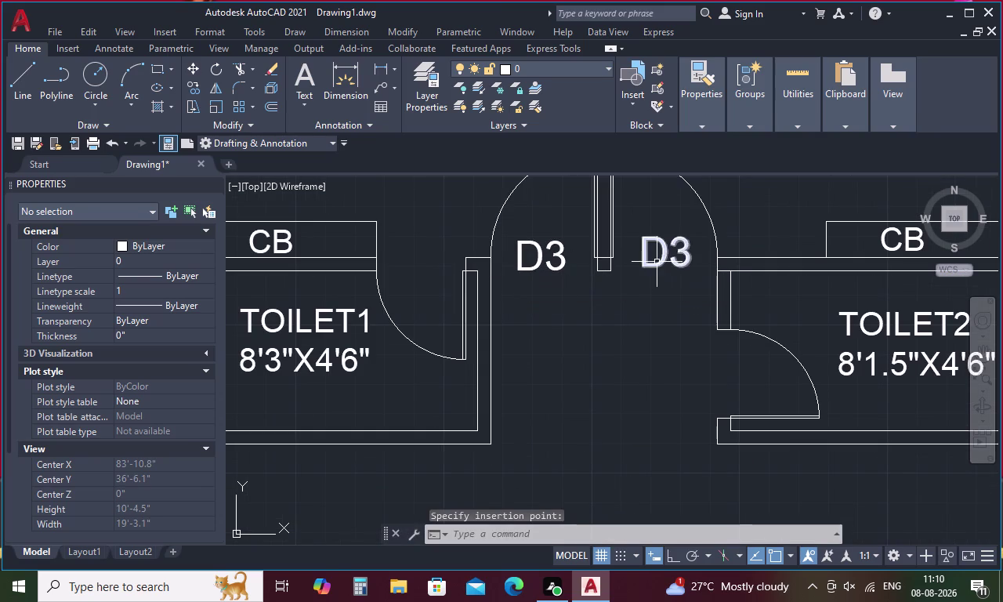
Edit both central door tags to read D2.
double_click(657, 262)
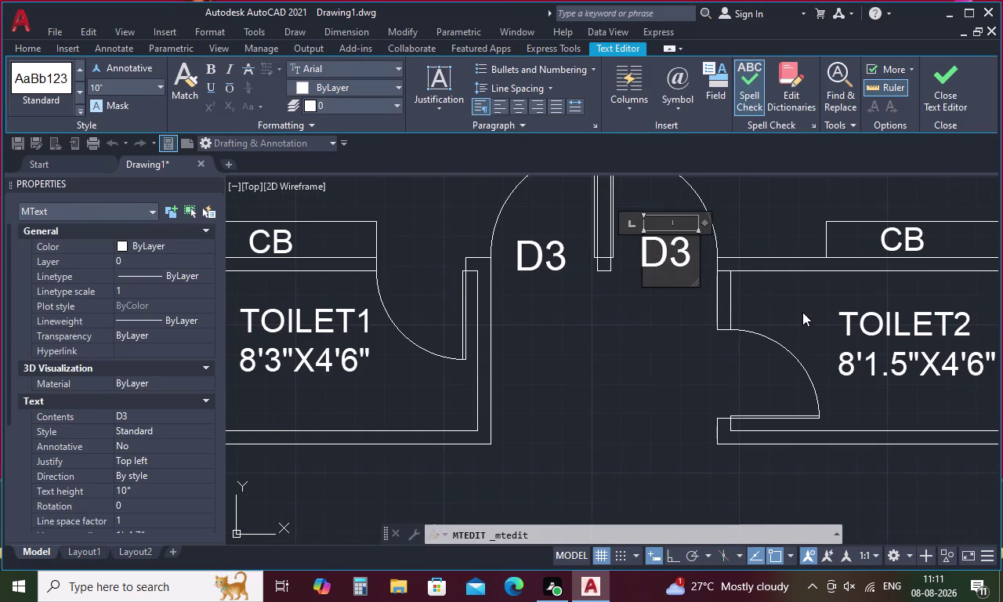
key(Right)
key(BackSpace)
key(2)
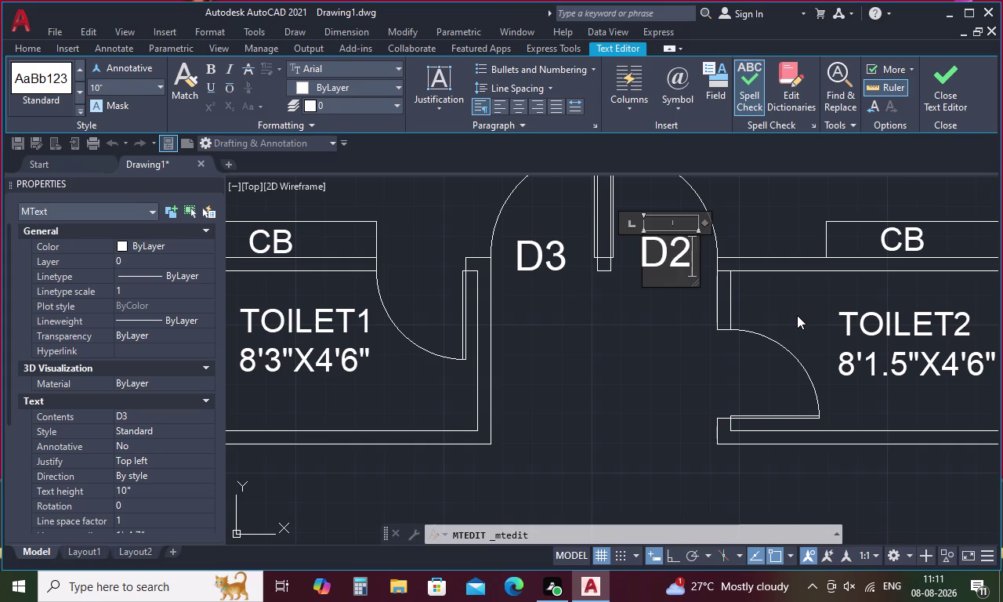
click(623, 379)
double_click(565, 251)
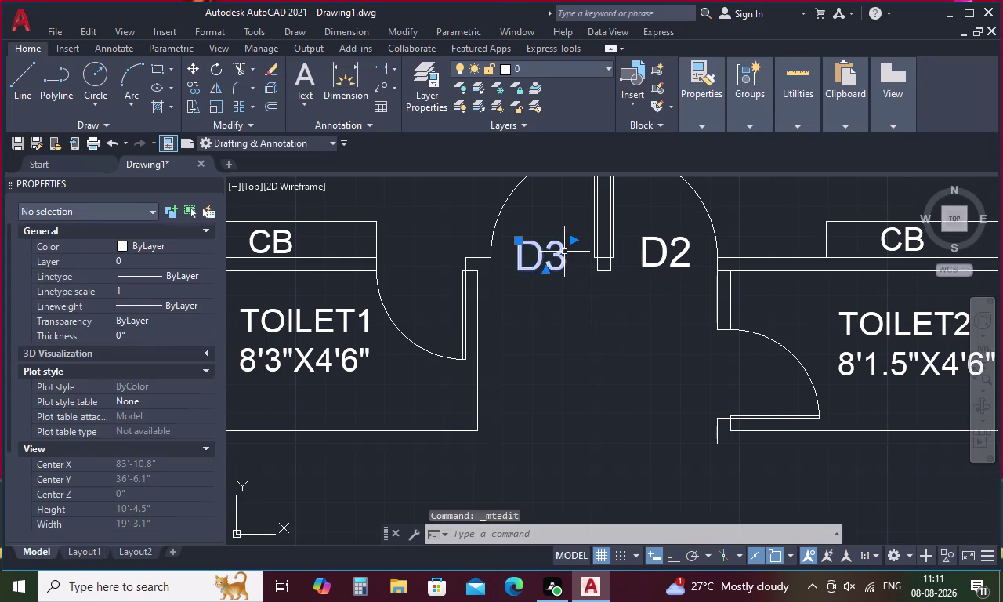
key(BackSpace)
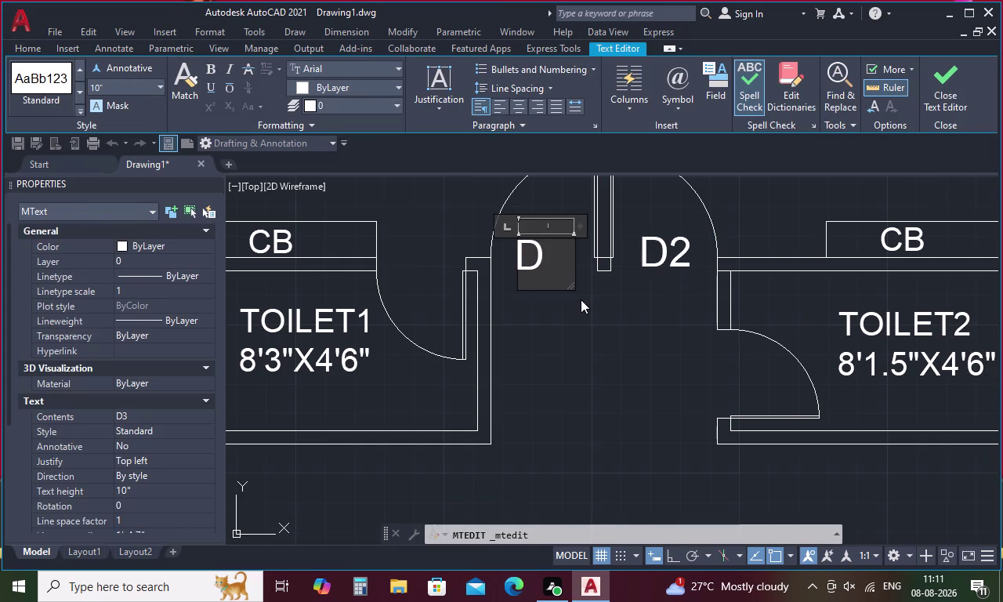
key(2)
click(551, 332)
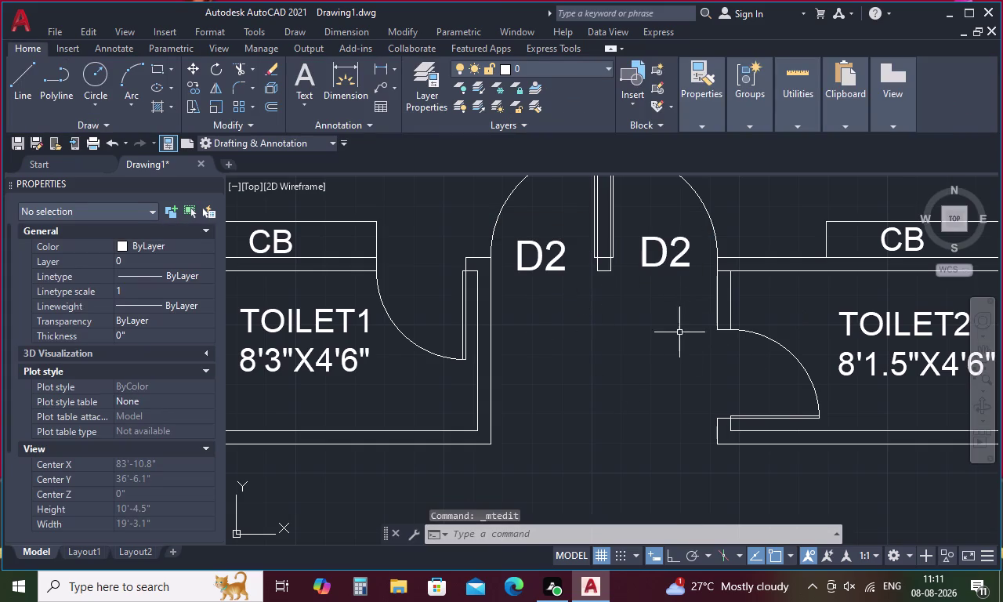
Paste tag copies at the TOILET2 and TOILET1 doors.
key(ctrl+v)
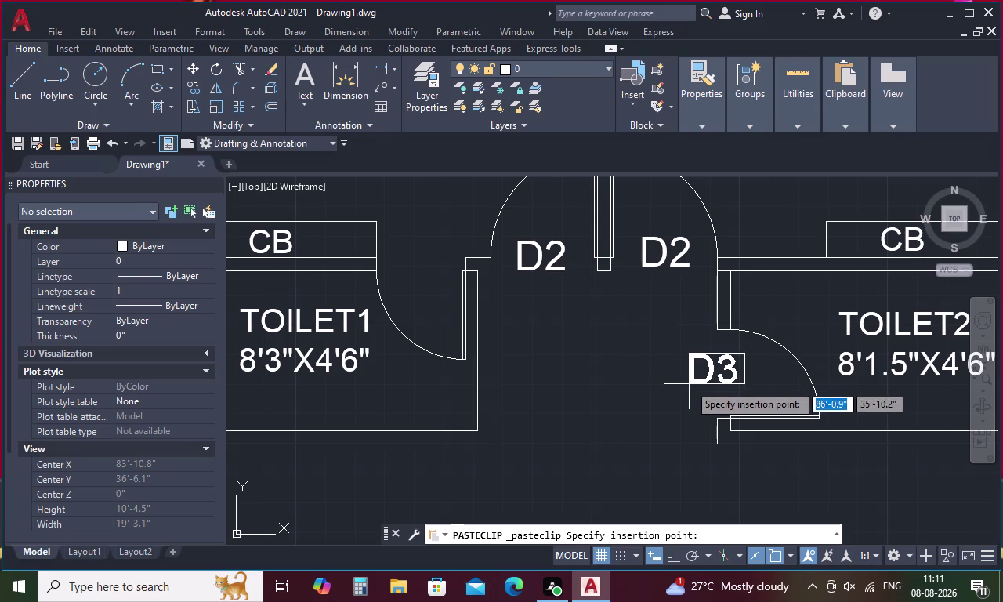
click(703, 389)
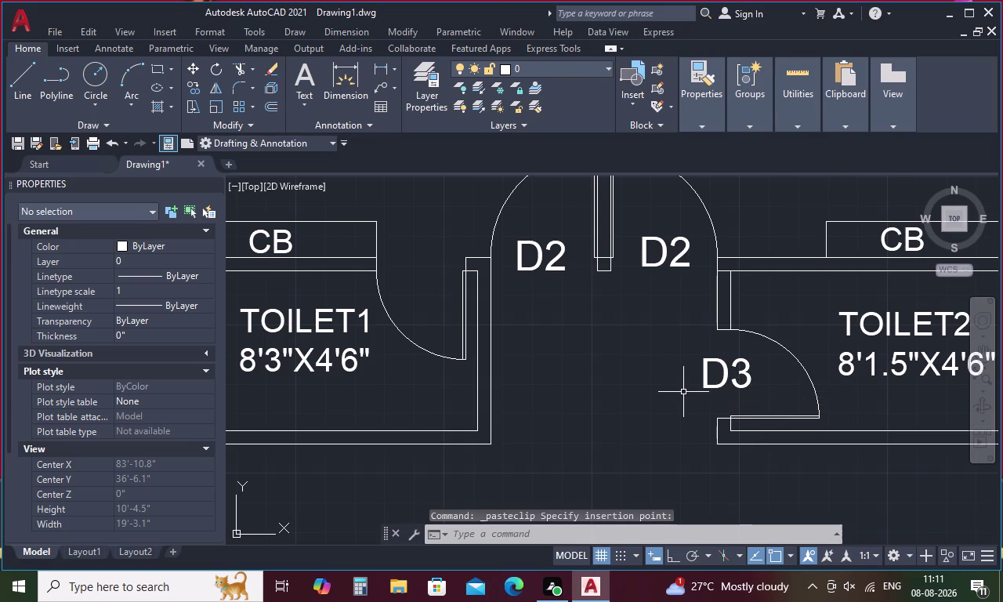
key(ctrl+v)
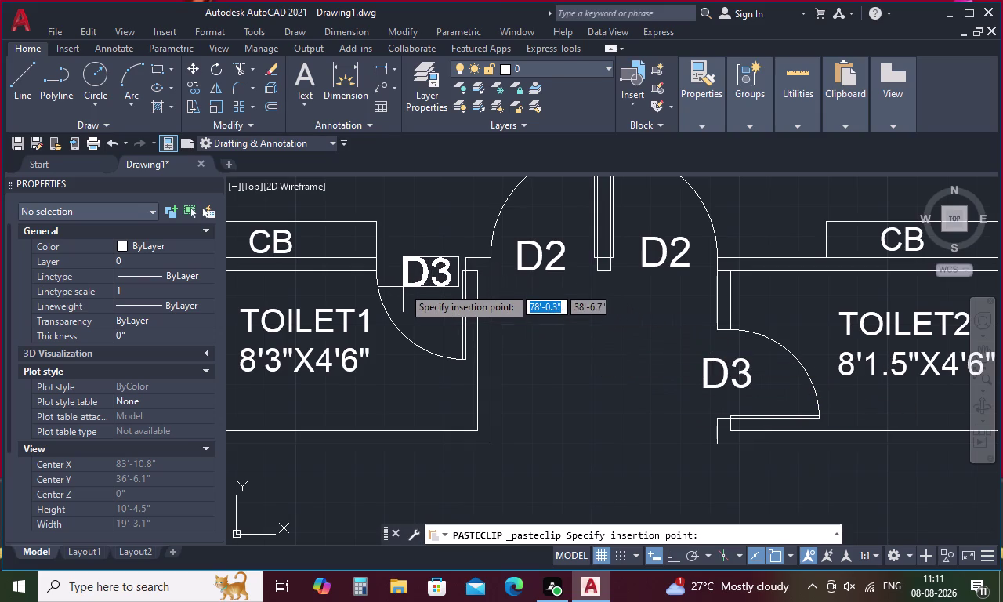
click(402, 287)
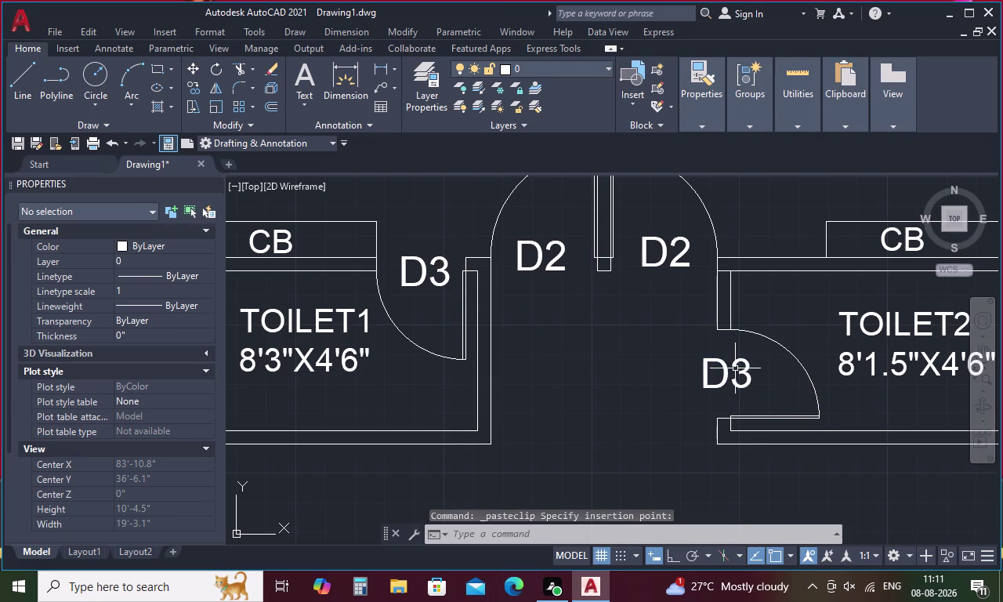
Change the TOILET2 and TOILET1 door tags to D1.
double_click(735, 369)
click(748, 367)
key(BackSpace)
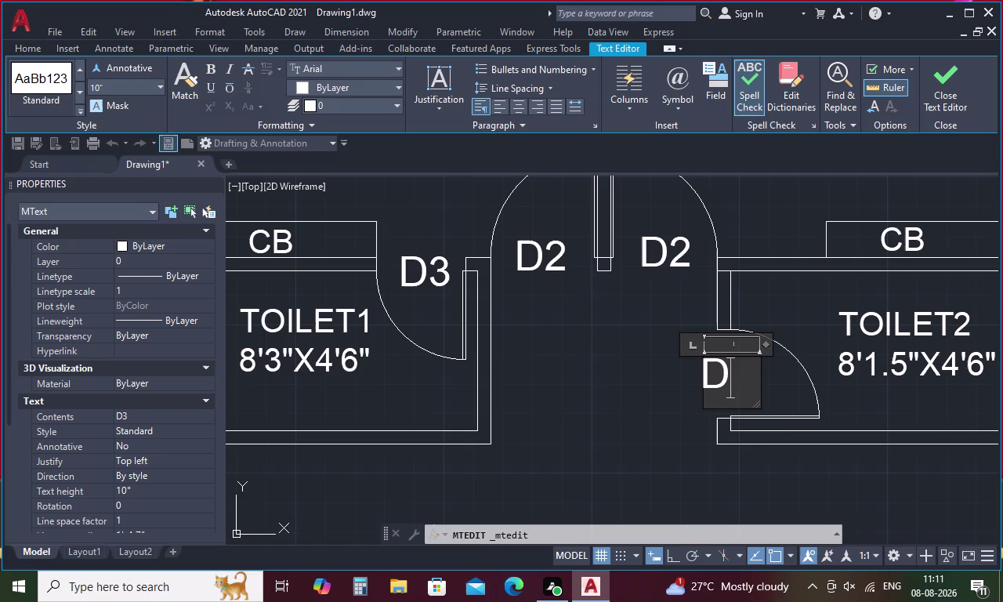
key(1)
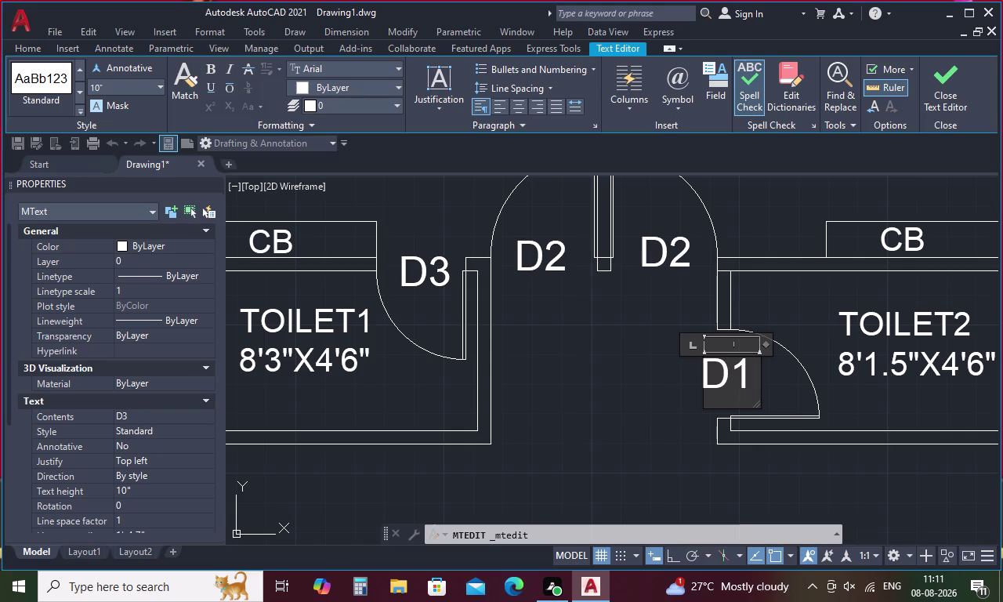
click(554, 336)
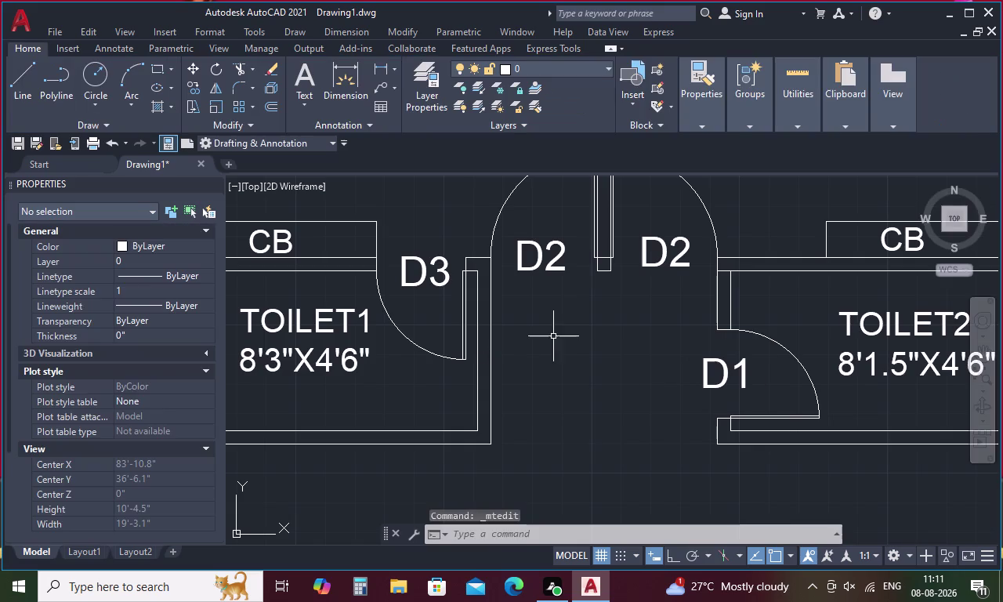
double_click(437, 279)
click(447, 276)
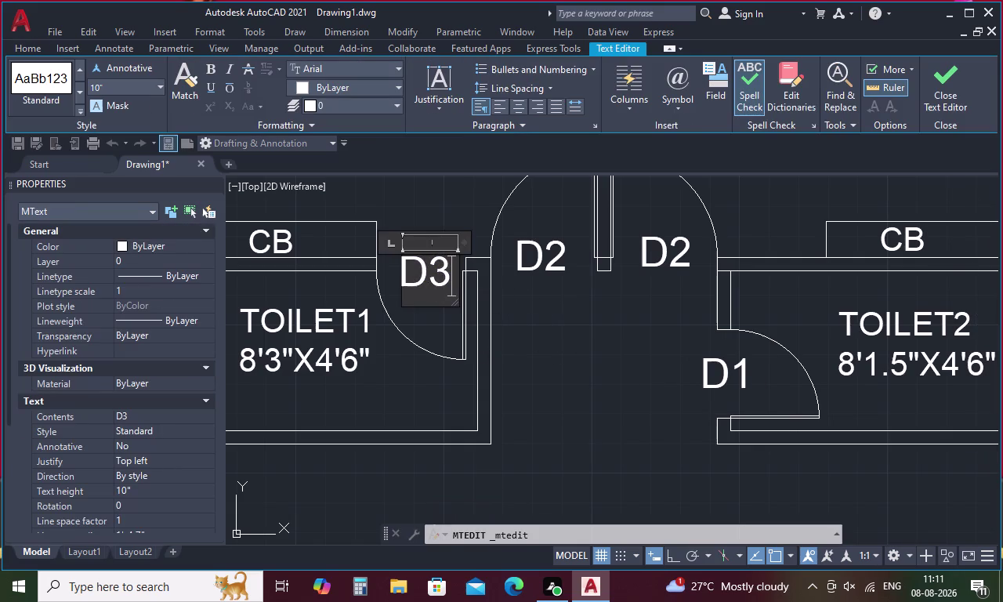
key(BackSpace)
key(1)
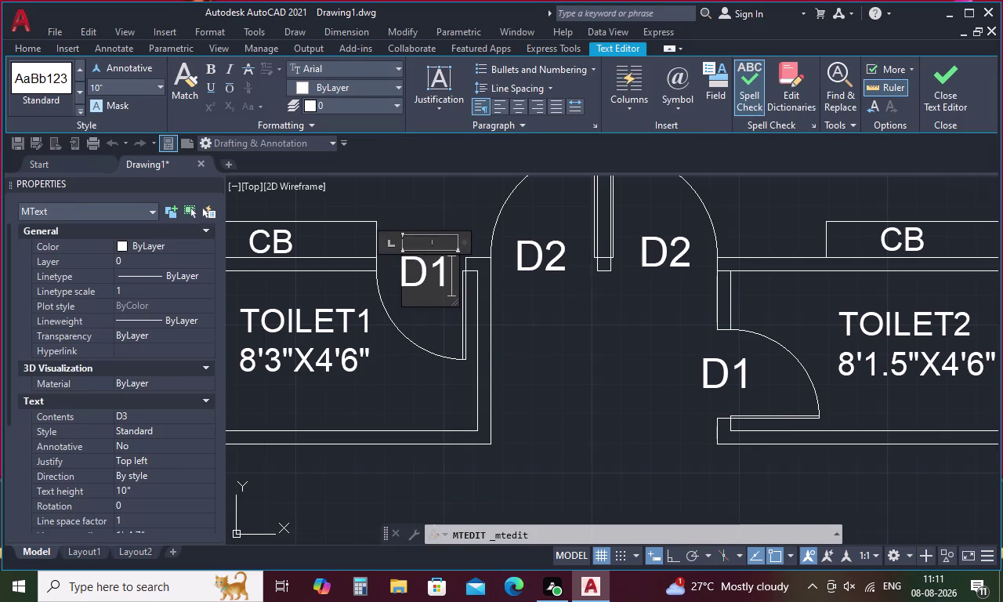
click(582, 401)
scroll(down, 3)
Paste a copied tag below the living room and retype it as W1.
middle_drag(589, 443, 540, 280)
scroll(up, 3)
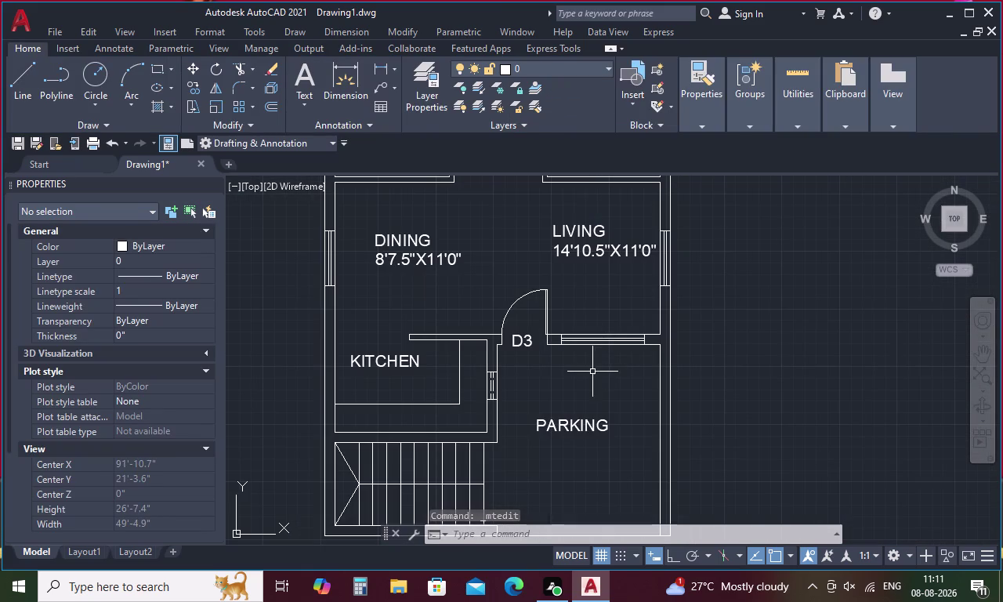
key(ctrl+v)
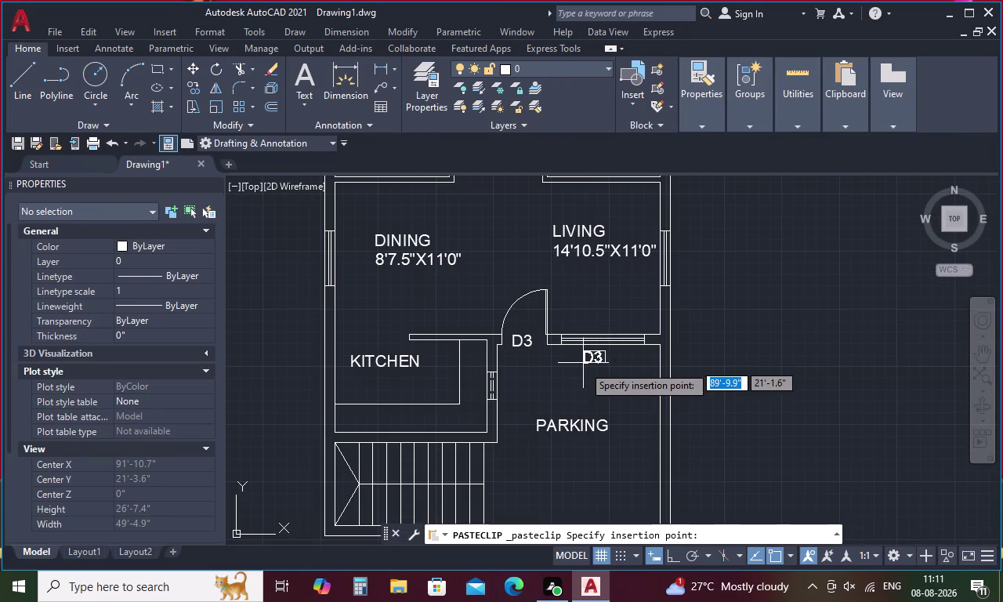
click(584, 362)
double_click(592, 357)
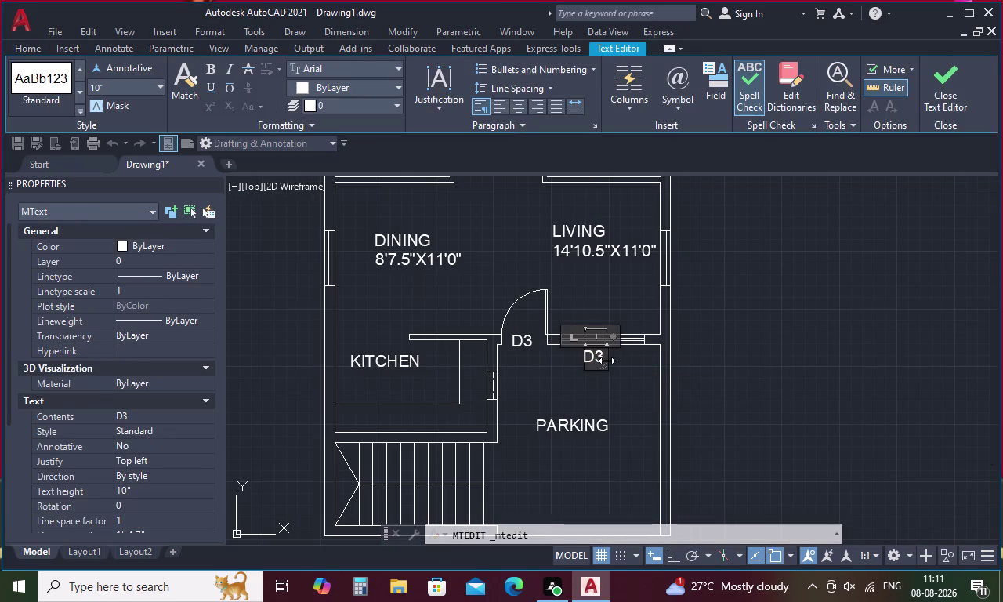
click(600, 357)
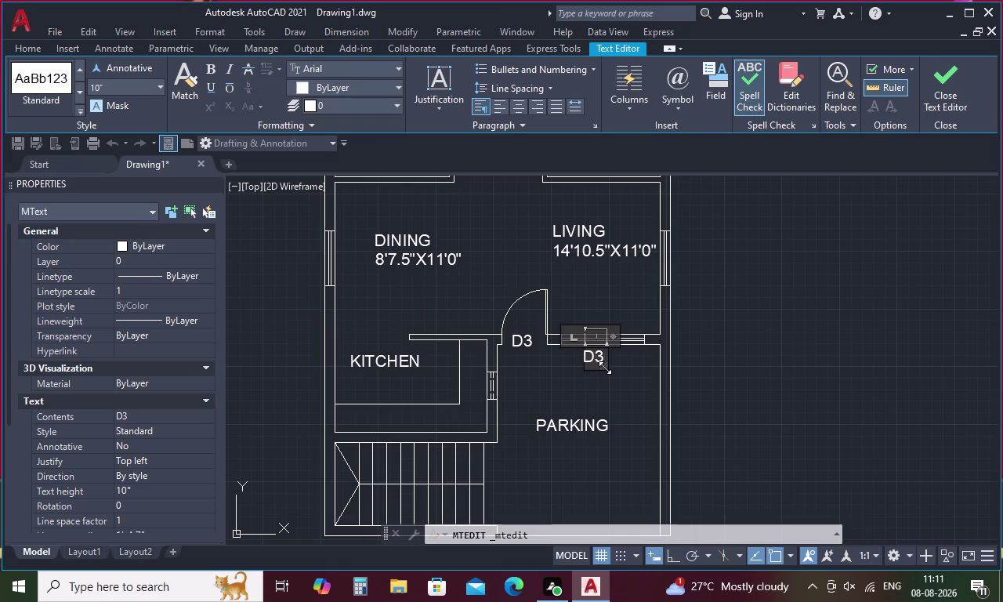
key(BackSpace)
key(BackSpace)
text(W)
text(1)
click(551, 378)
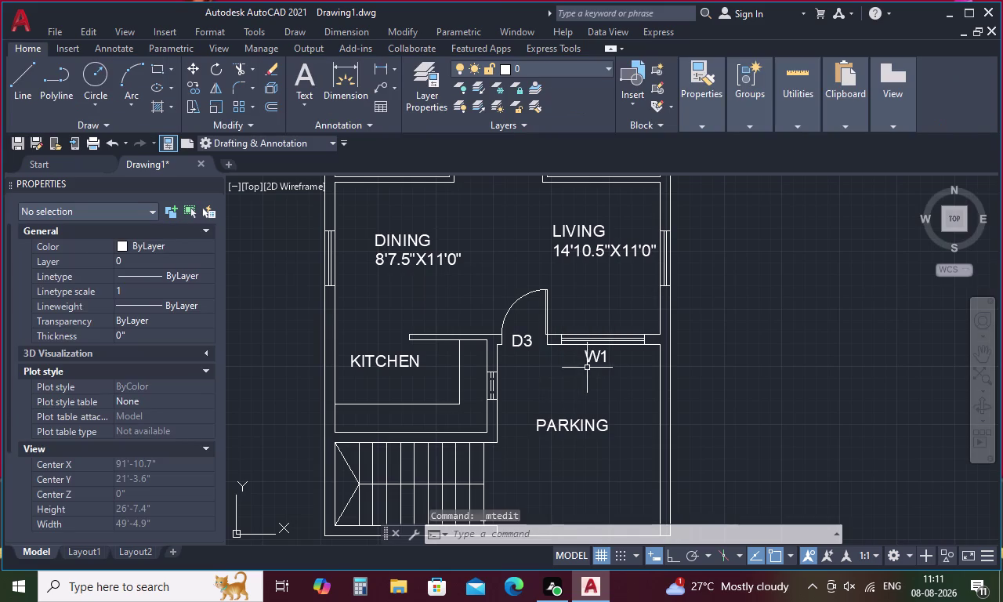
double_click(589, 354)
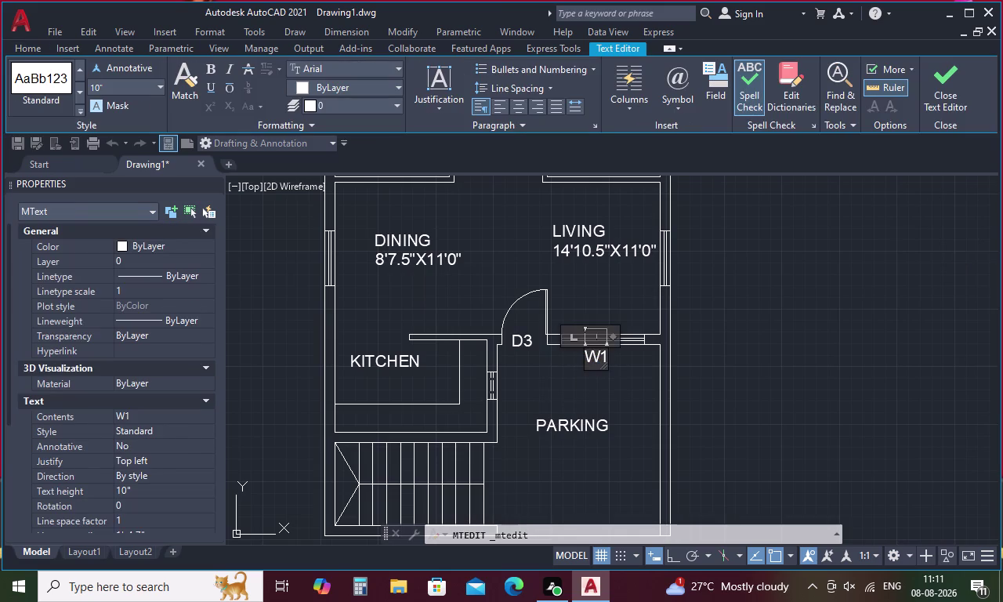
key(Escape)
Copy the W1 tag beside the living room's right window and change it to W2.
click(594, 358)
right_click(595, 357)
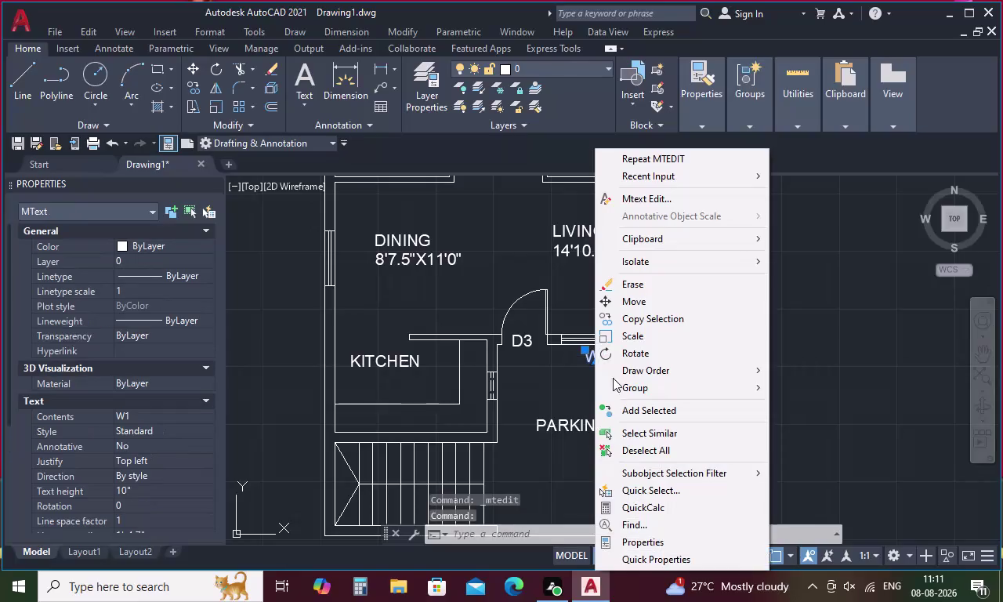
click(664, 314)
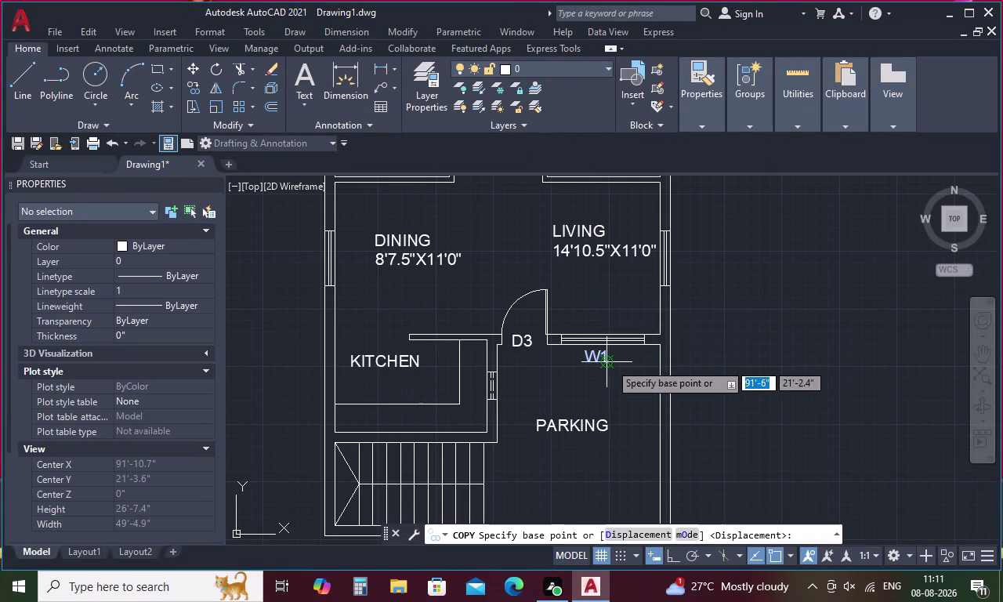
click(605, 365)
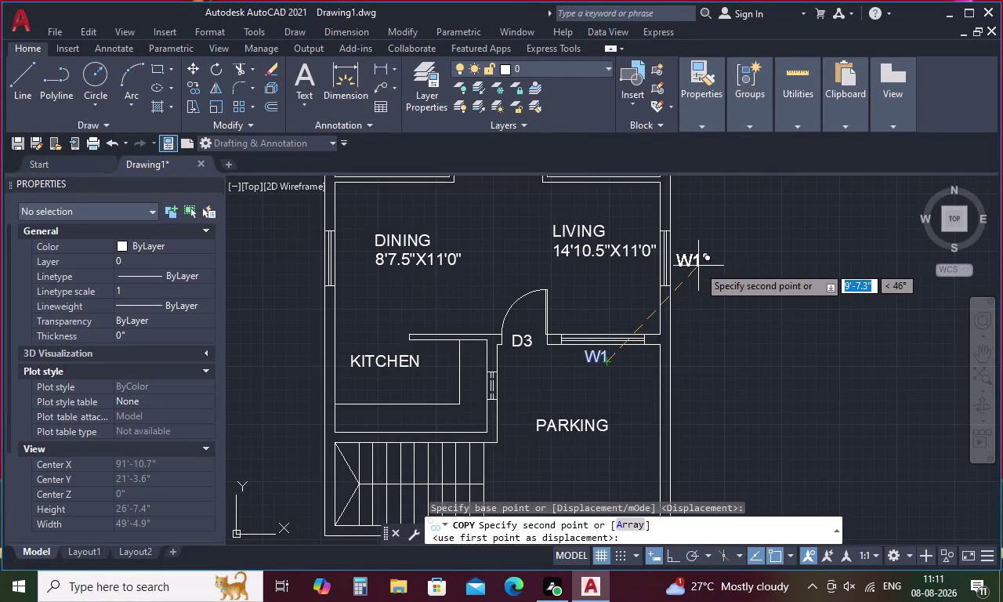
click(698, 266)
key(Escape)
double_click(690, 265)
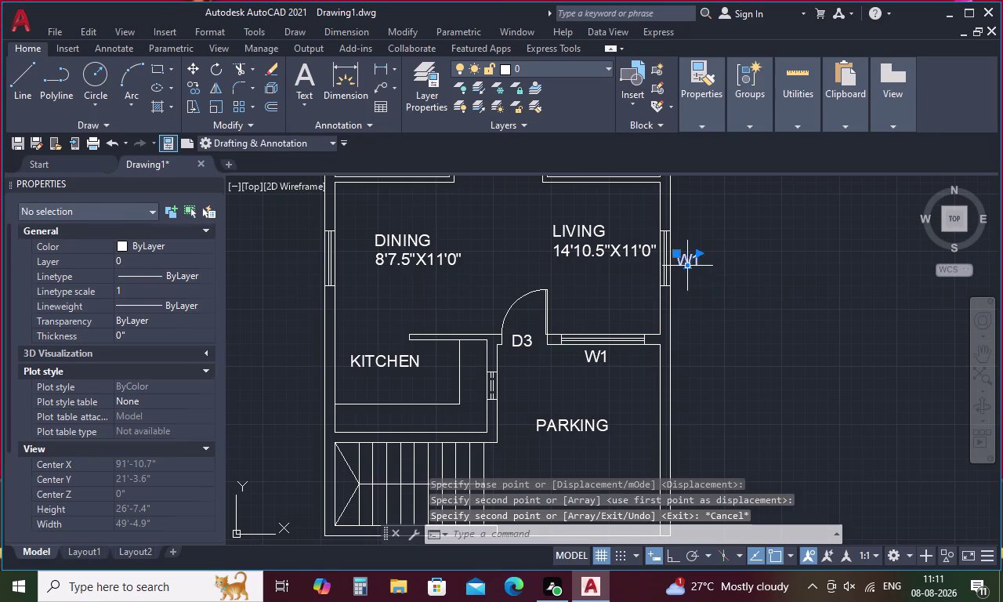
key(Right)
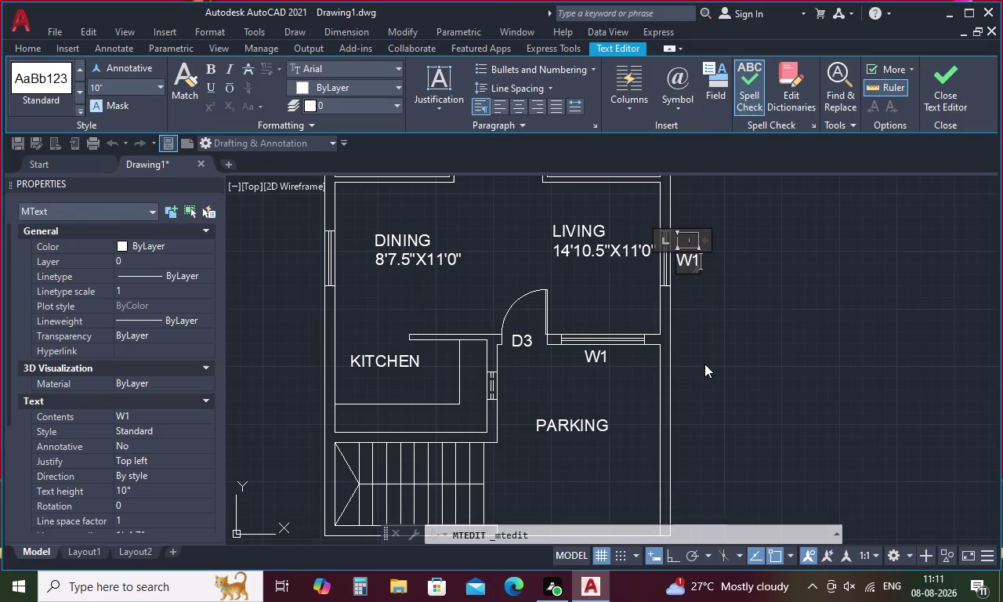
key(BackSpace)
key(2)
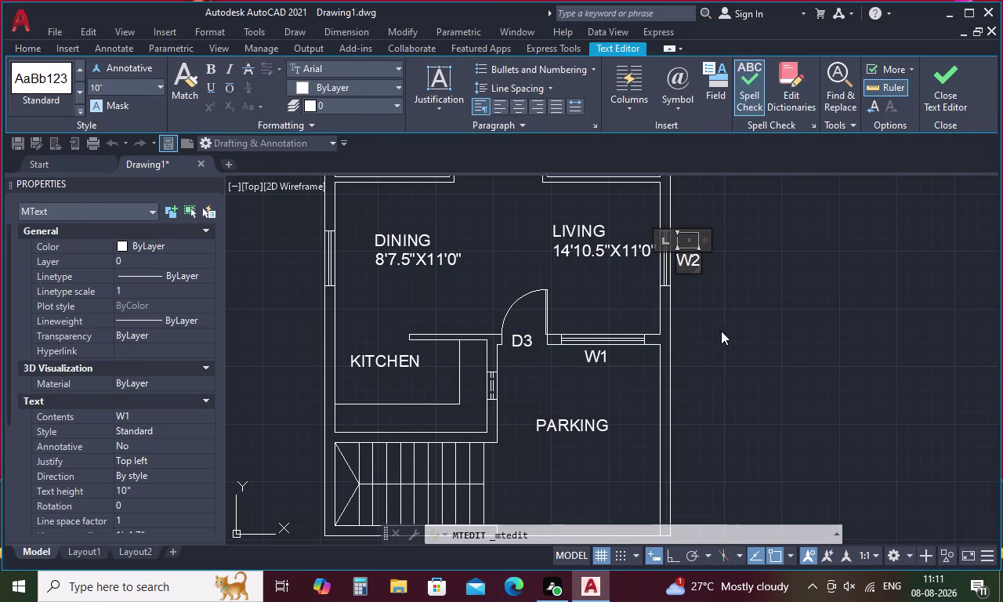
click(724, 331)
double_click(690, 264)
key(Escape)
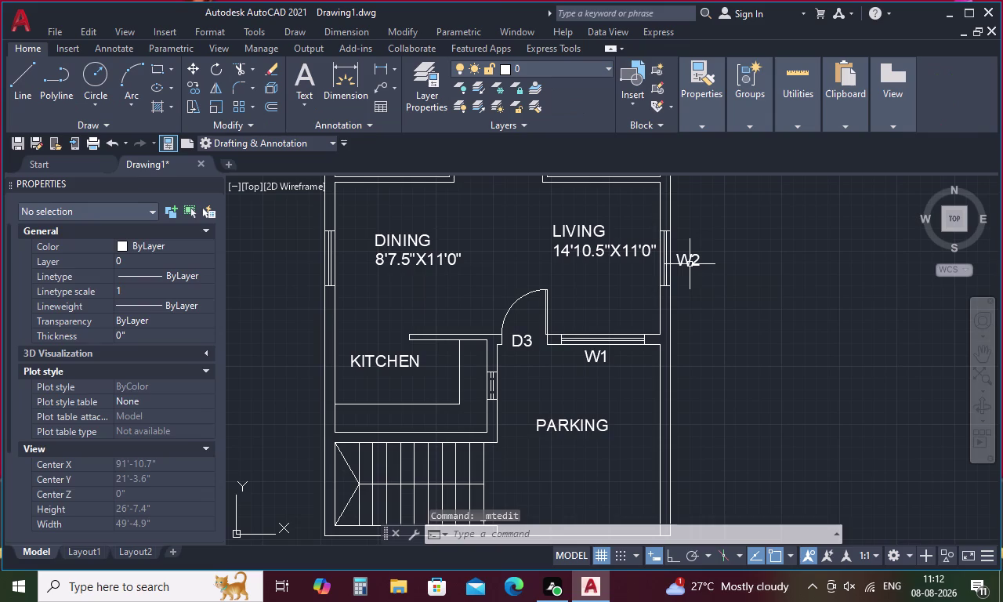
Copy the W2 tag to the dining room's left window with Ctrl+C/Ctrl+V.
click(690, 264)
key(ctrl+c)
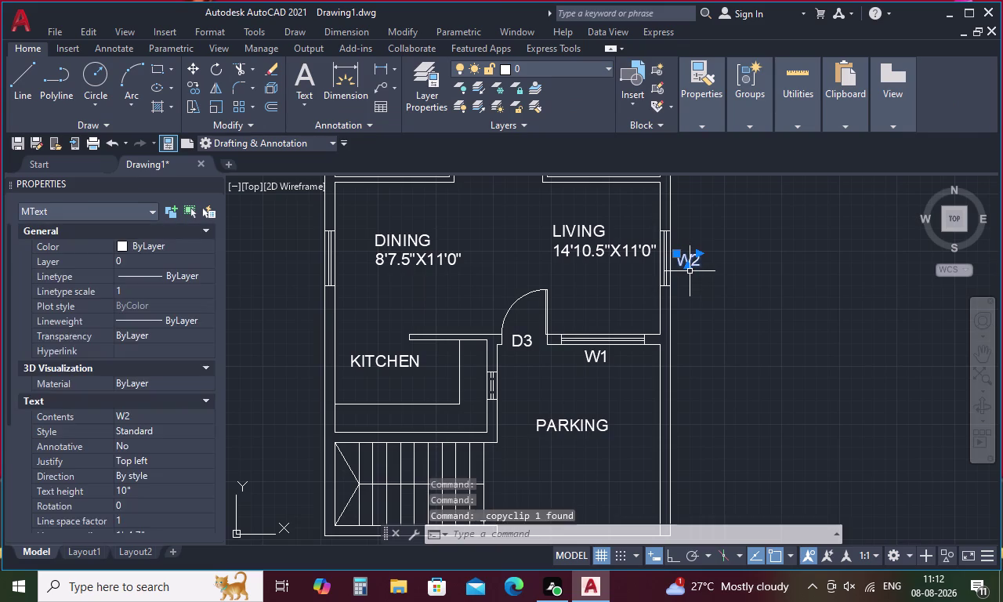
key(ctrl+v)
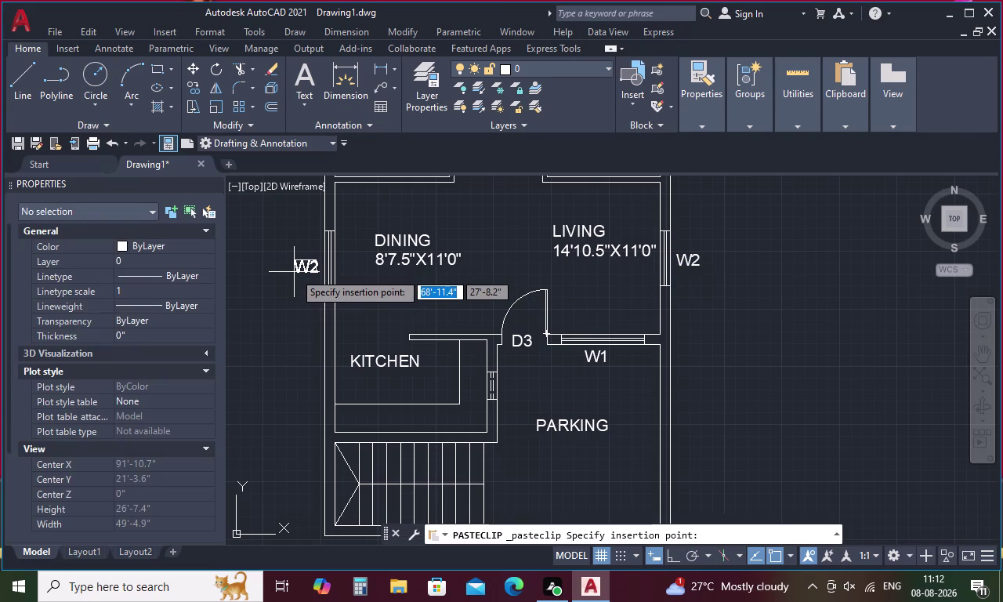
click(294, 268)
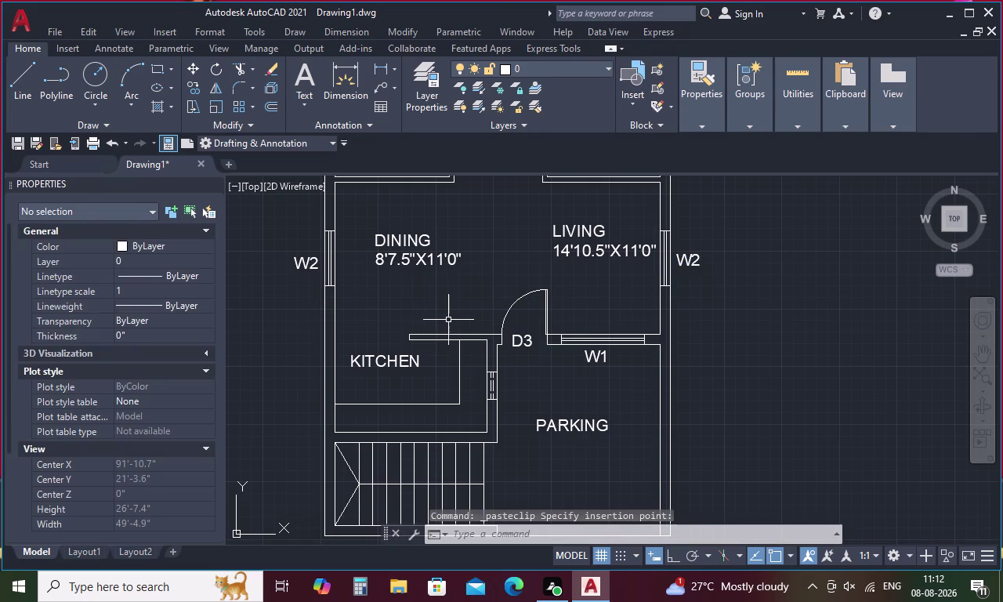
key(ctrl+v)
Place a W2 tag copy above BED ROOM2's top window and change it to W3.
scroll(down, 3)
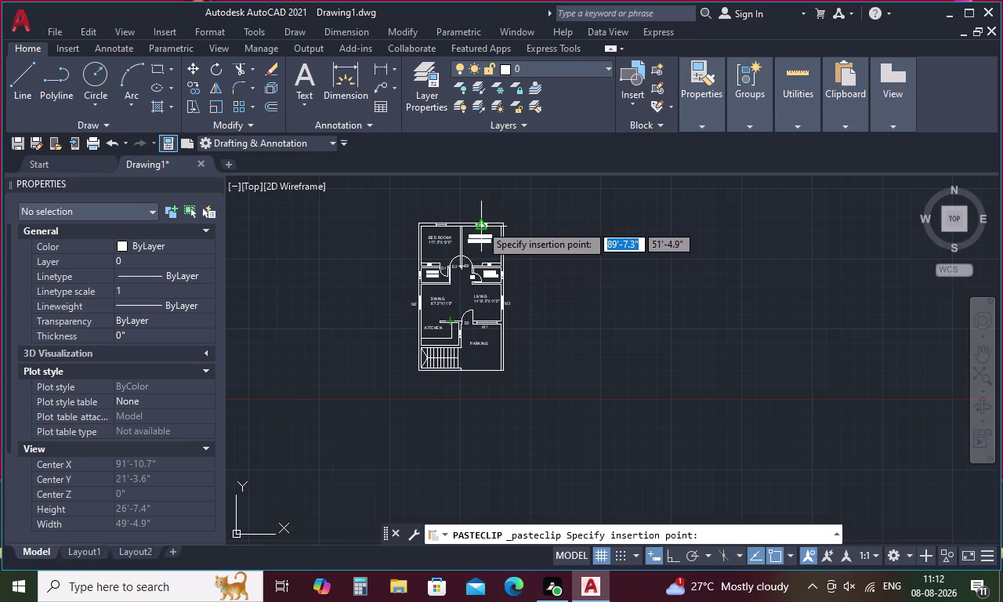
scroll(up, 3)
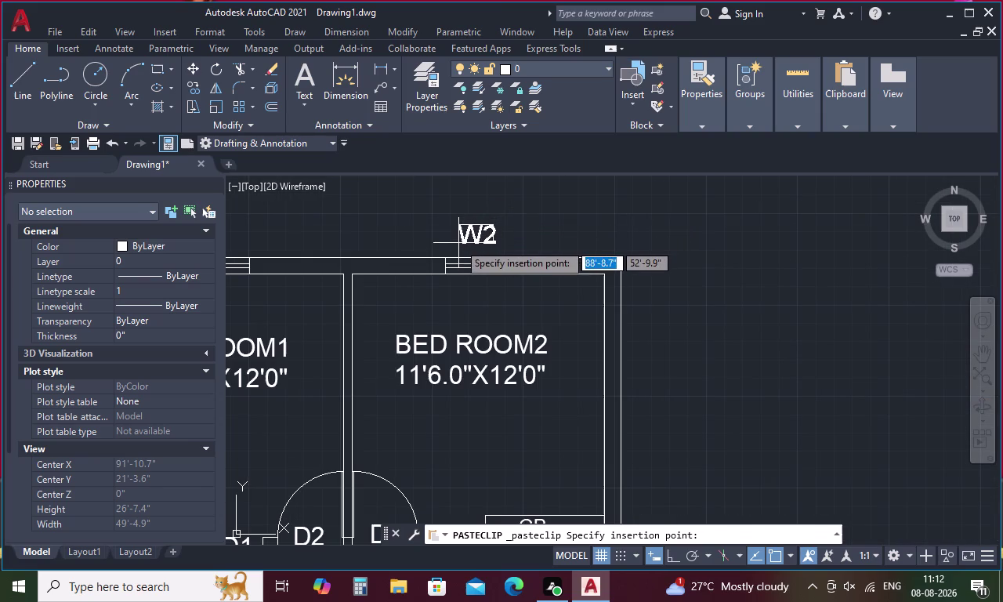
click(458, 247)
double_click(472, 244)
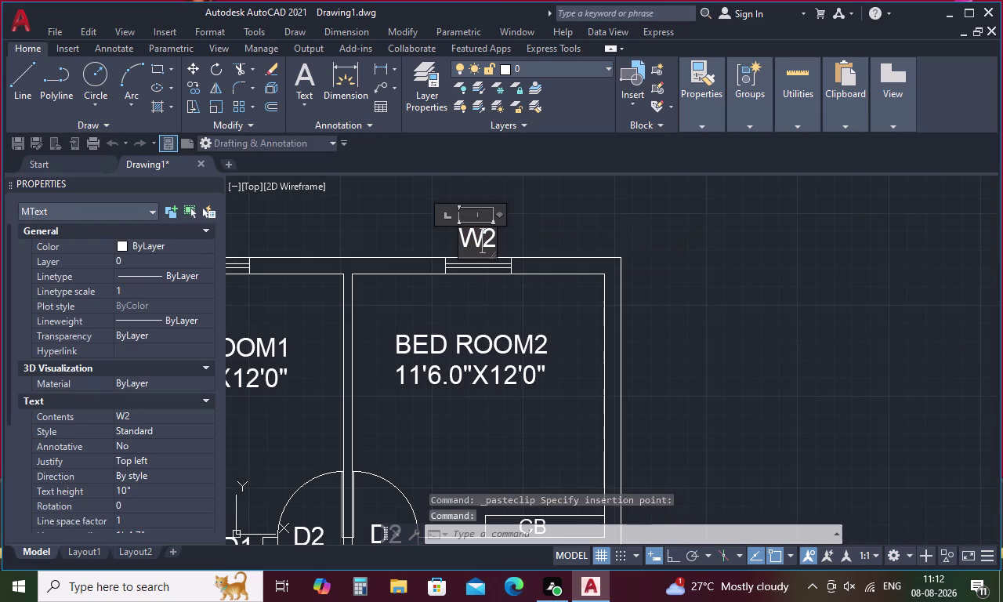
key(Right)
key(BackSpace)
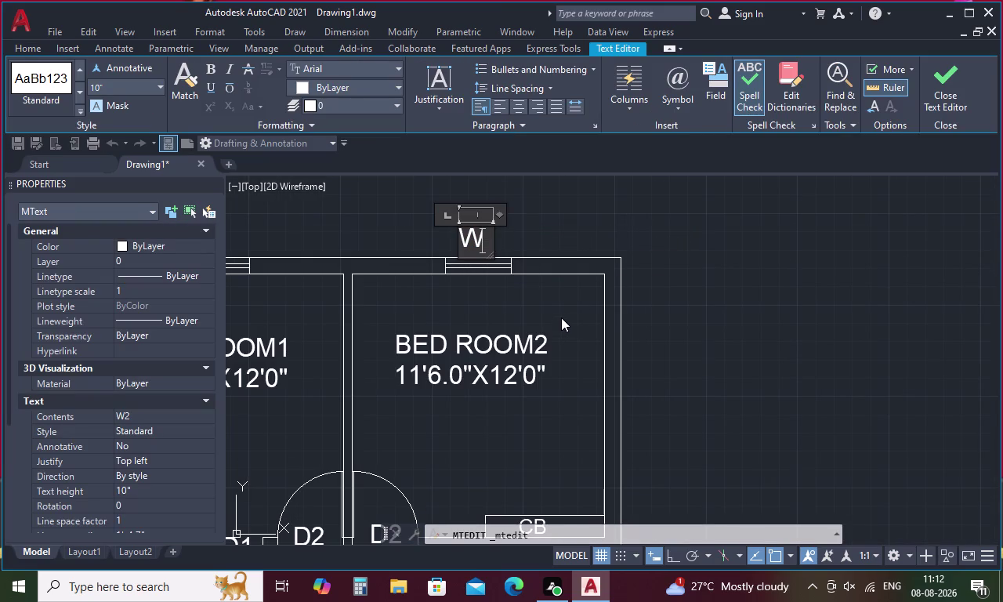
key(3)
click(573, 232)
scroll(down, 3)
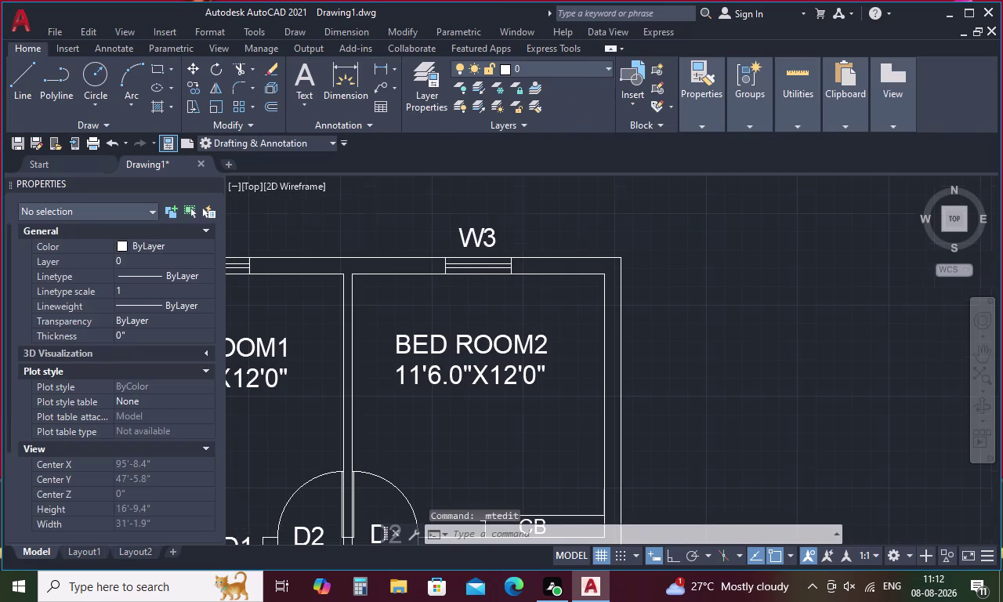
scroll(down, 3)
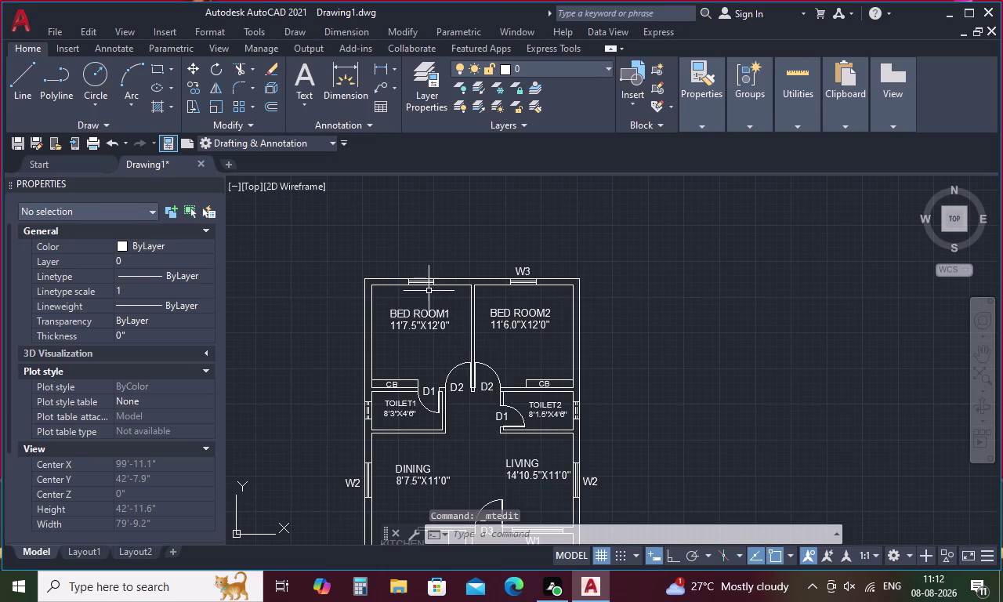
Paste another tag above BED ROOM1's top window and change it to W3.
key(ctrl+v)
scroll(up, 3)
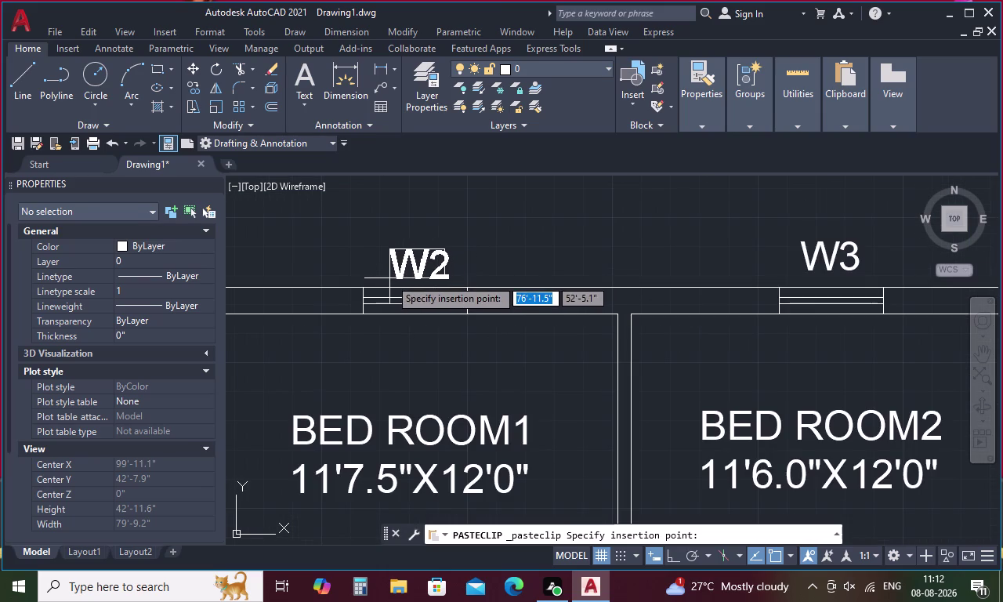
click(390, 279)
double_click(415, 277)
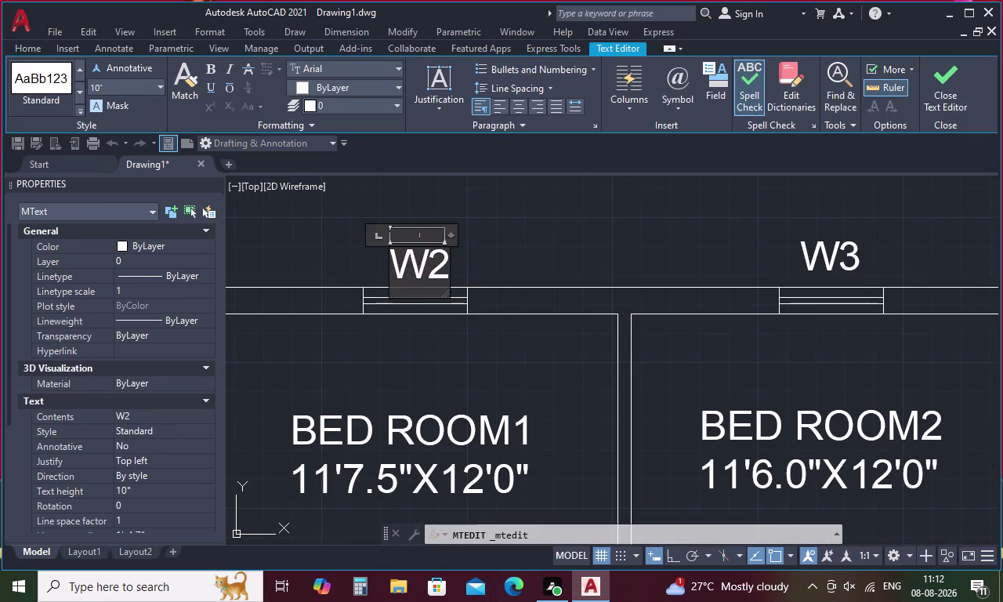
key(Right)
key(BackSpace)
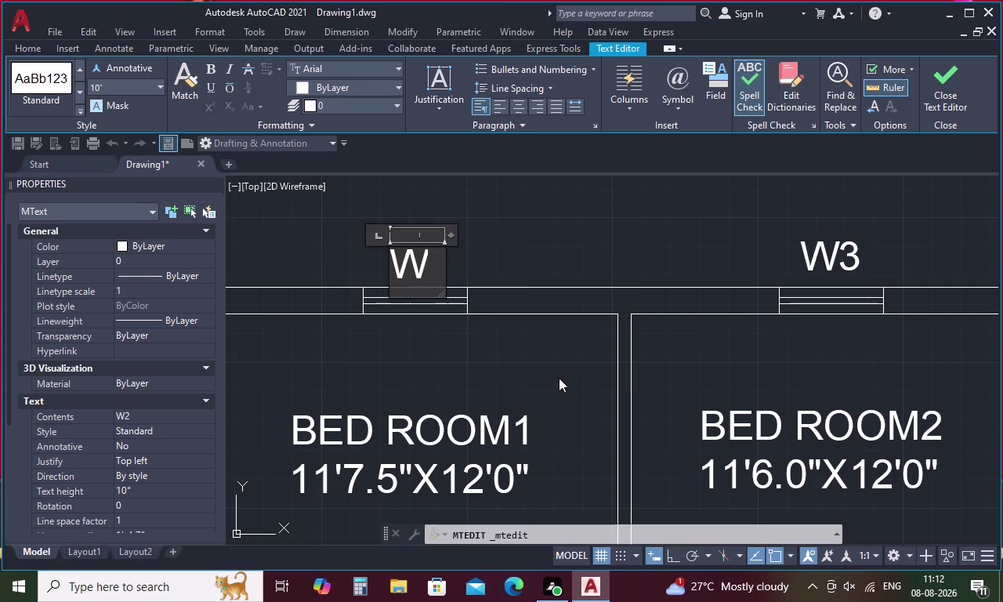
key(3)
click(570, 257)
scroll(down, 3)
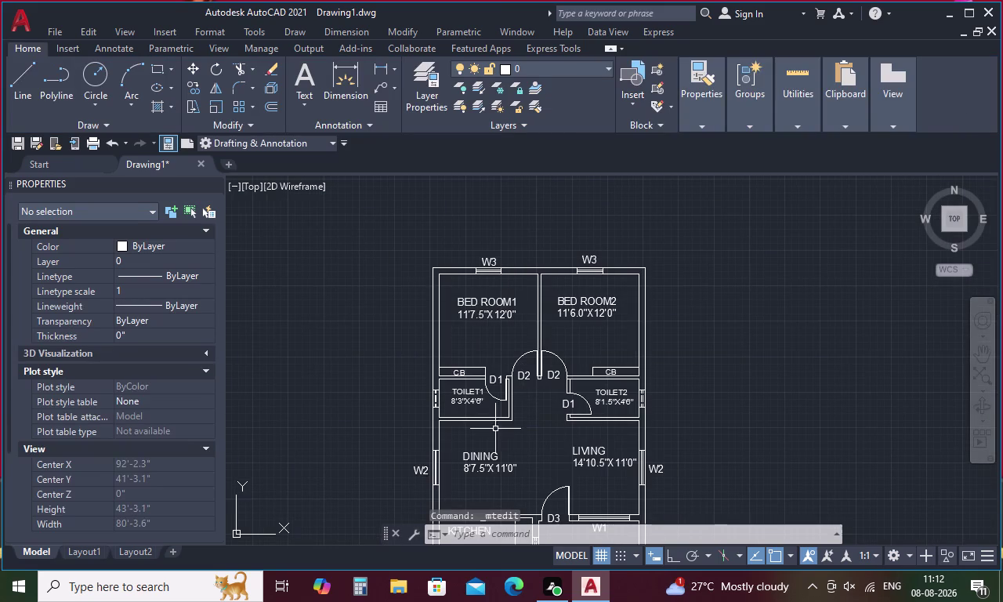
Paste a W2 tag copy beside the TOILET1 window and clear its text.
middle_drag(396, 395, 397, 288)
scroll(up, 3)
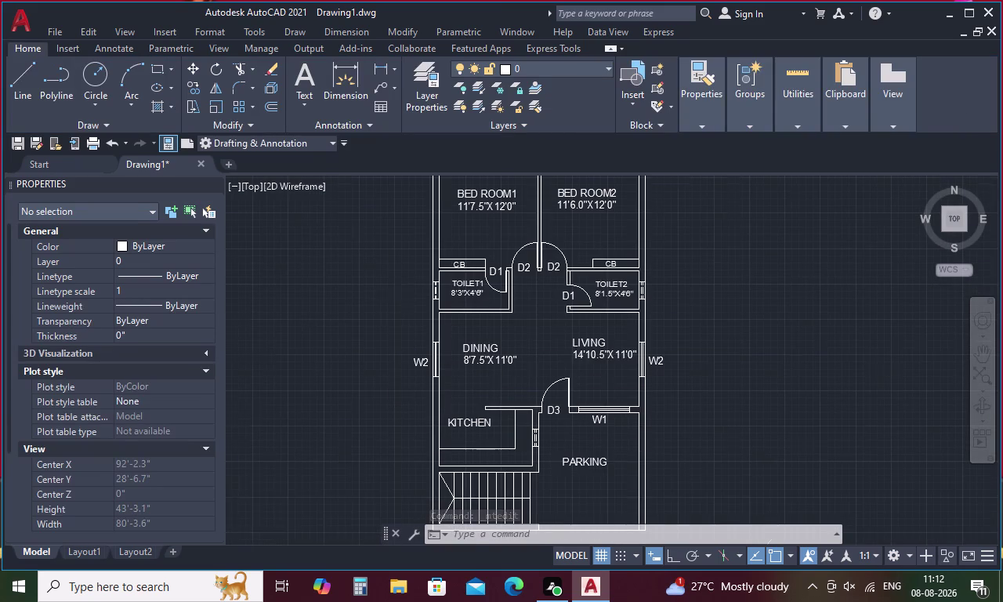
key(ctrl+v)
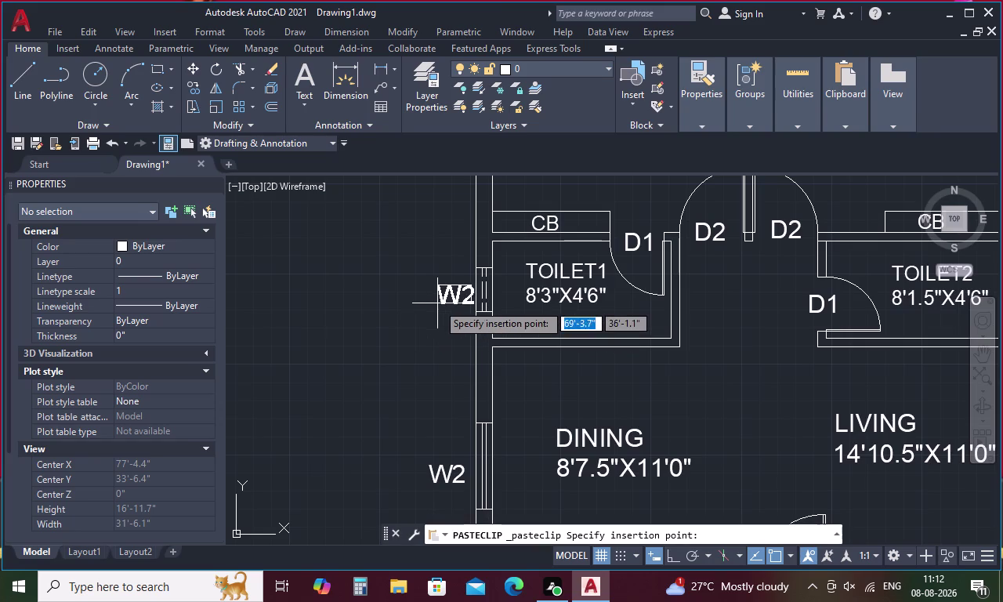
click(433, 301)
double_click(449, 298)
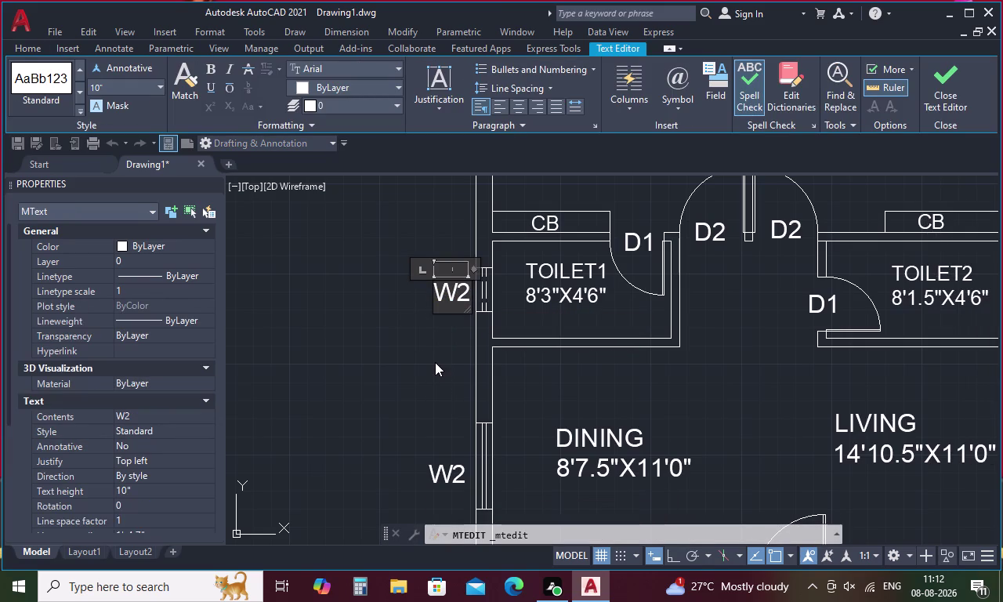
key(Right)
key(BackSpace)
key(BackSpace)
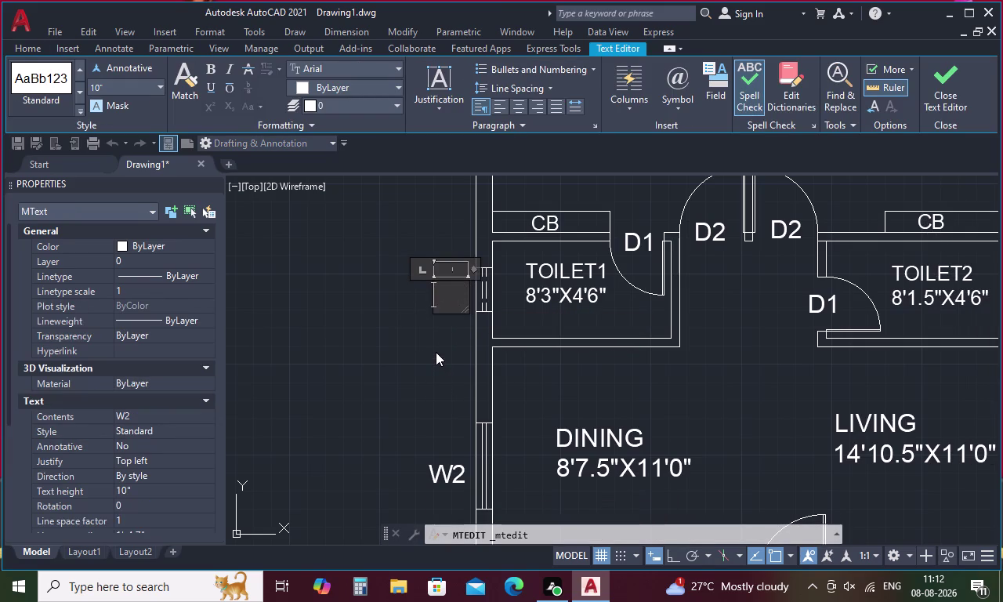
Finish the TOILET1 tag as V1 and copy it beside TOILET2's window.
key(v)
key(1)
click(396, 363)
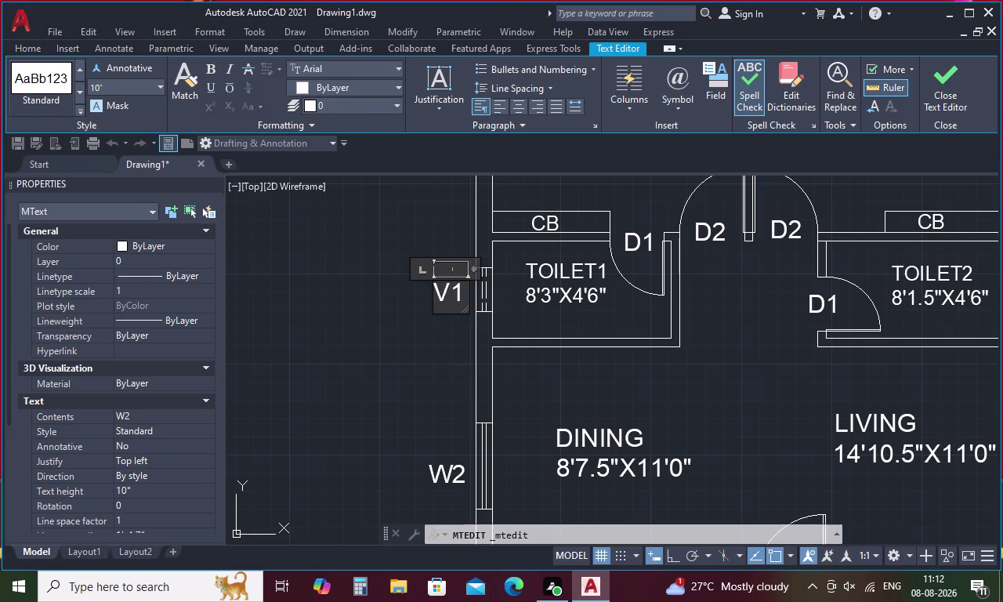
click(443, 289)
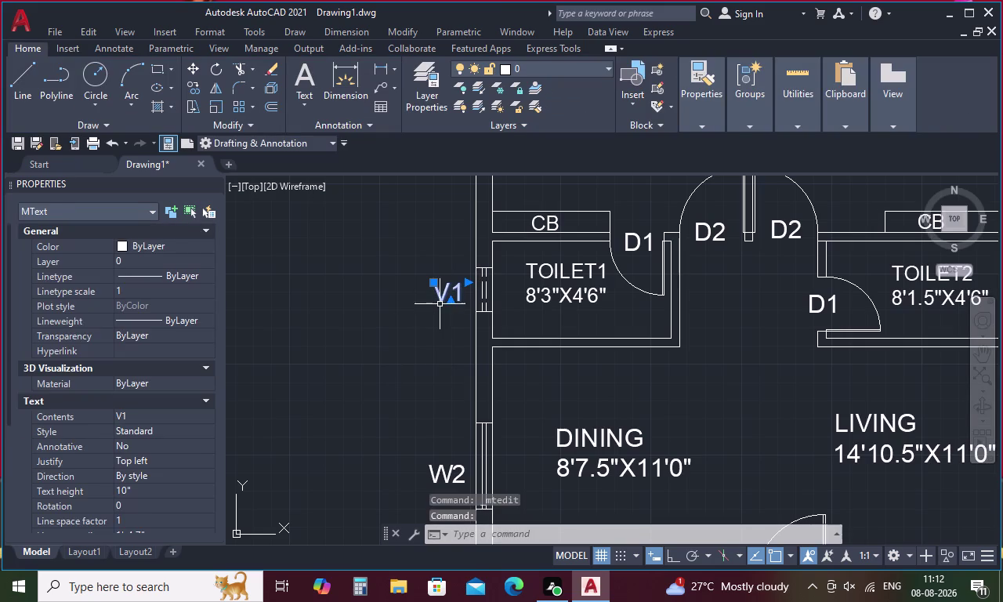
key(ctrl+c)
key(ctrl+v)
scroll(down, 3)
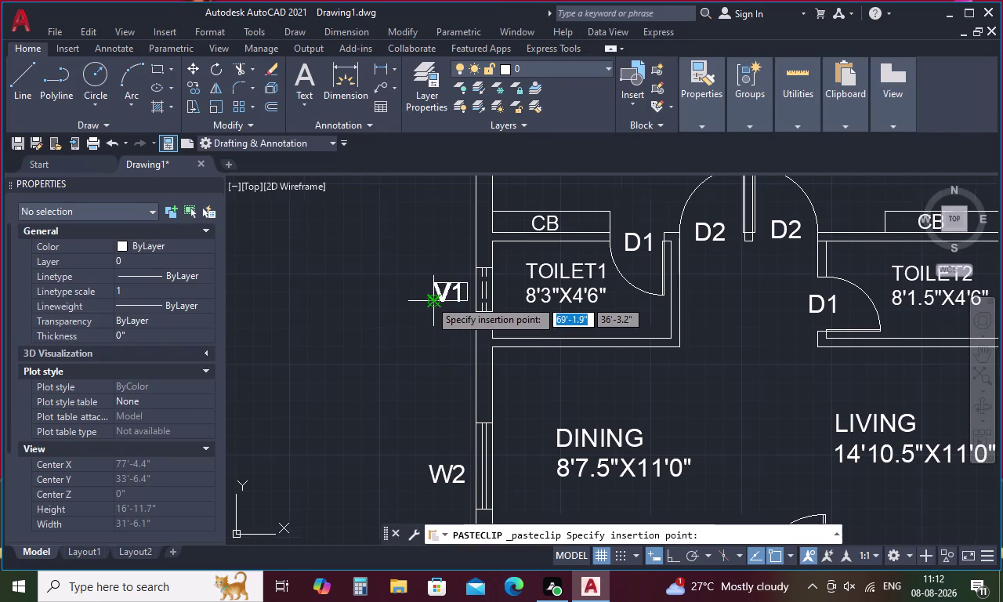
scroll(down, 3)
scroll(up, 3)
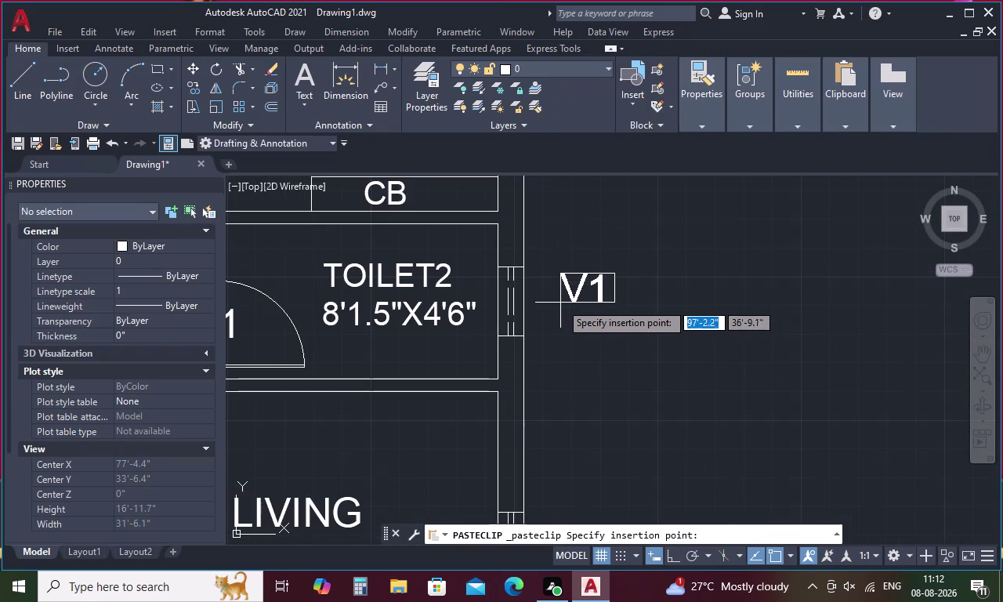
click(535, 316)
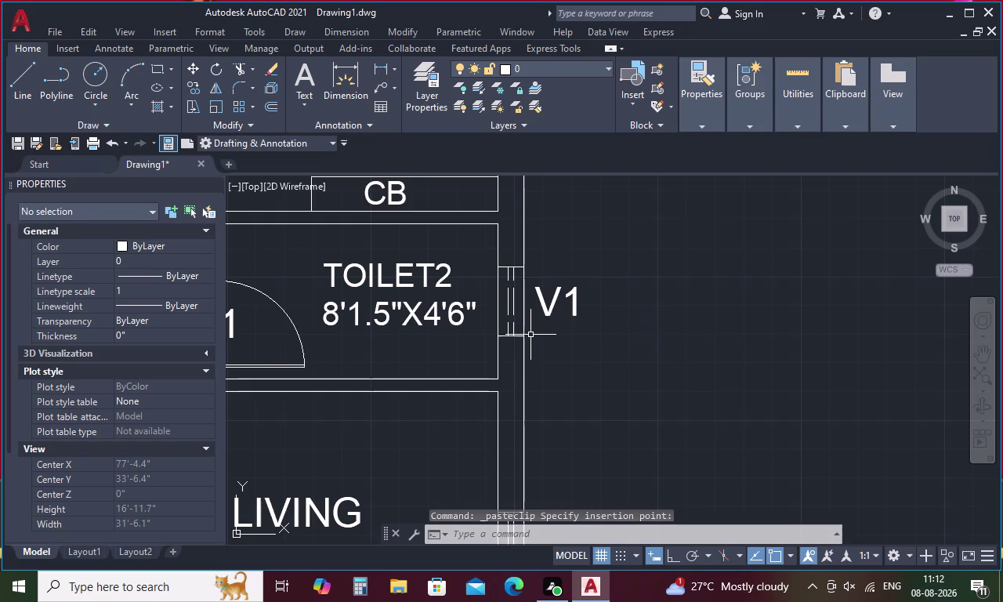
Place another V1 copy near the kitchen-side window and cancel the pending paste.
key(ctrl+v)
scroll(down, 3)
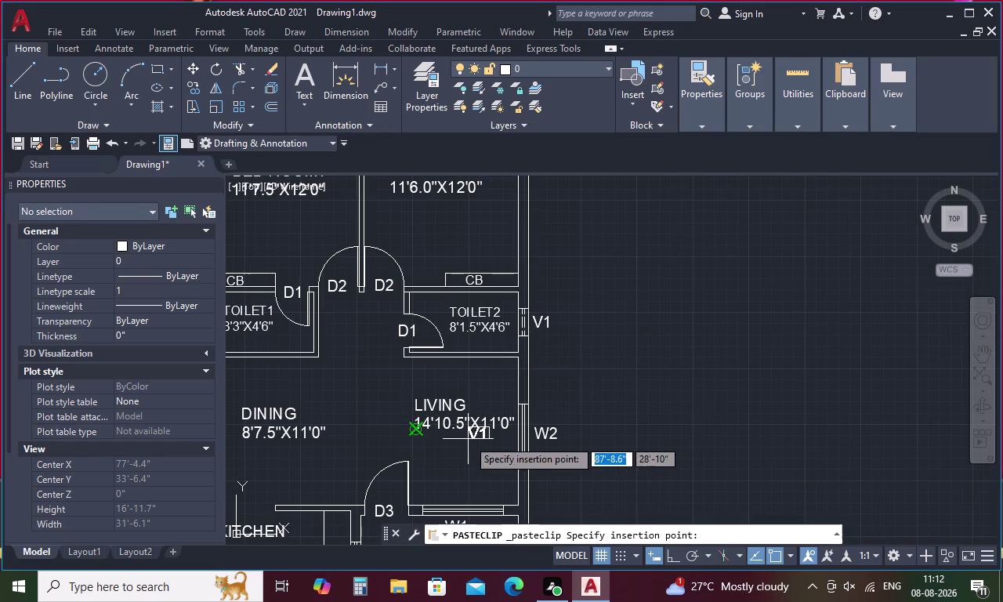
middle_drag(467, 440, 475, 266)
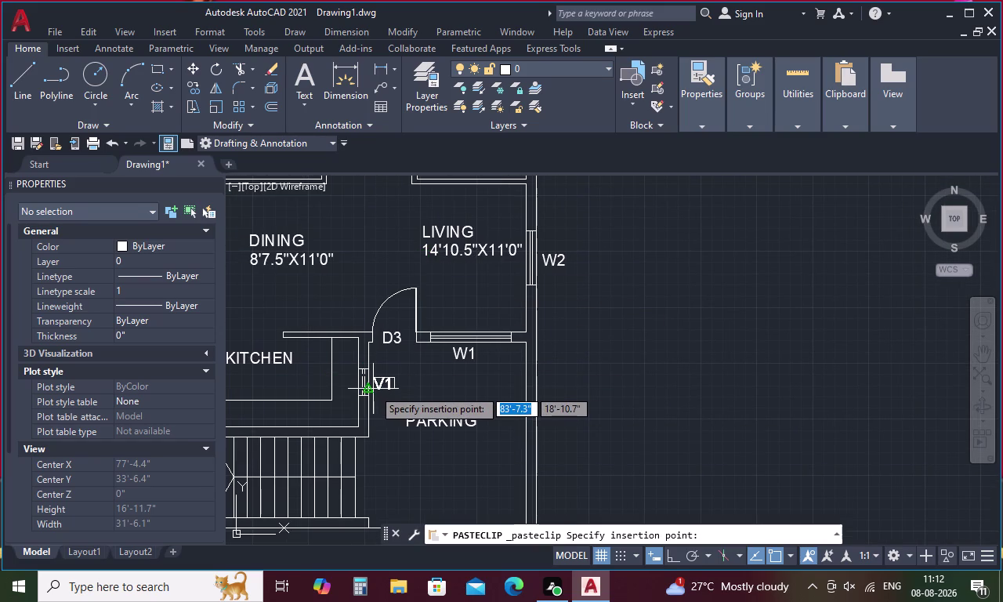
click(373, 389)
scroll(down, 3)
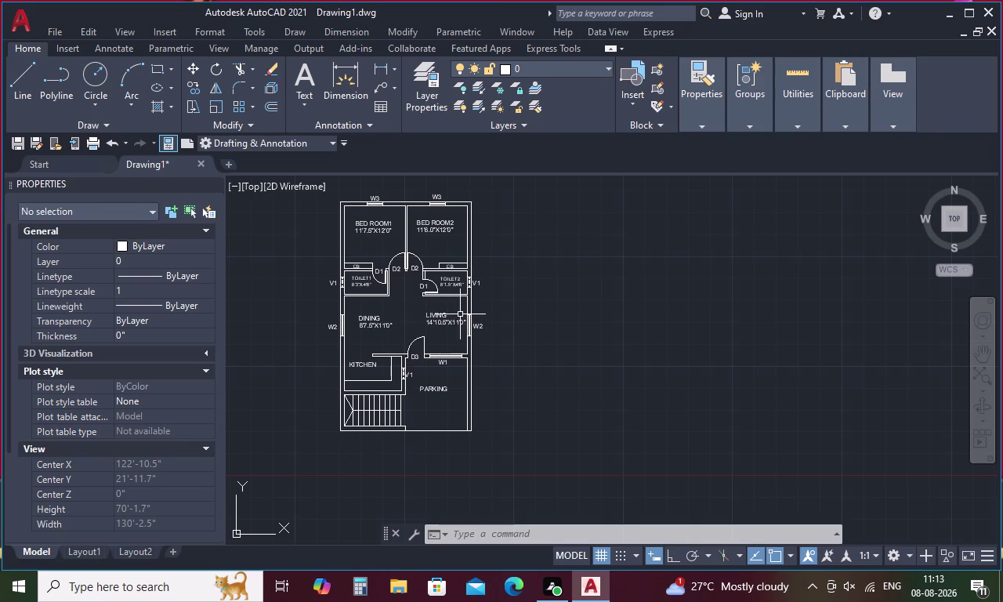
key(Escape)
Open the Dimension Style Manager with D and start modifying ISO-25.
key(d)
key(space)
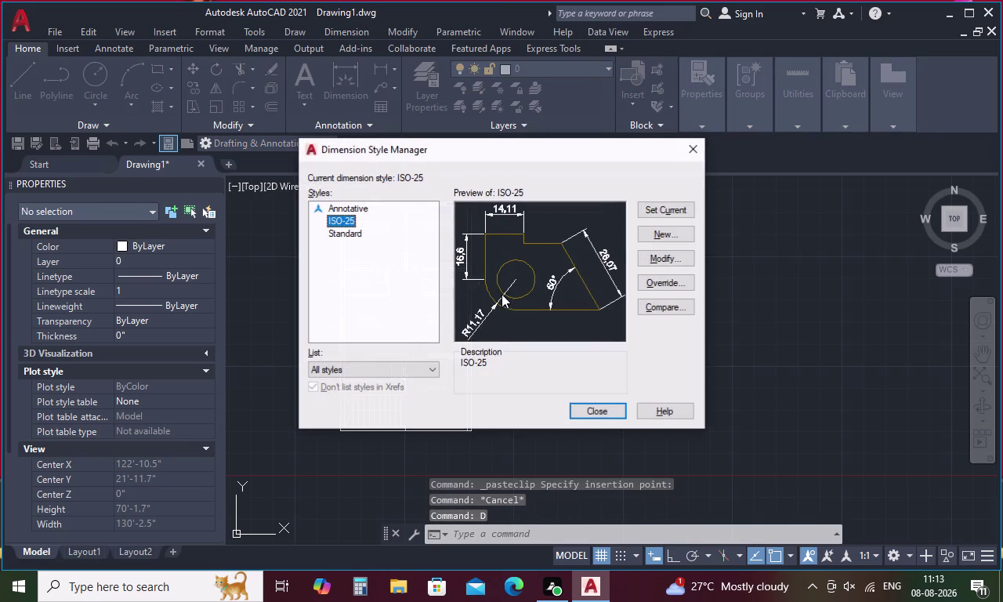
click(659, 260)
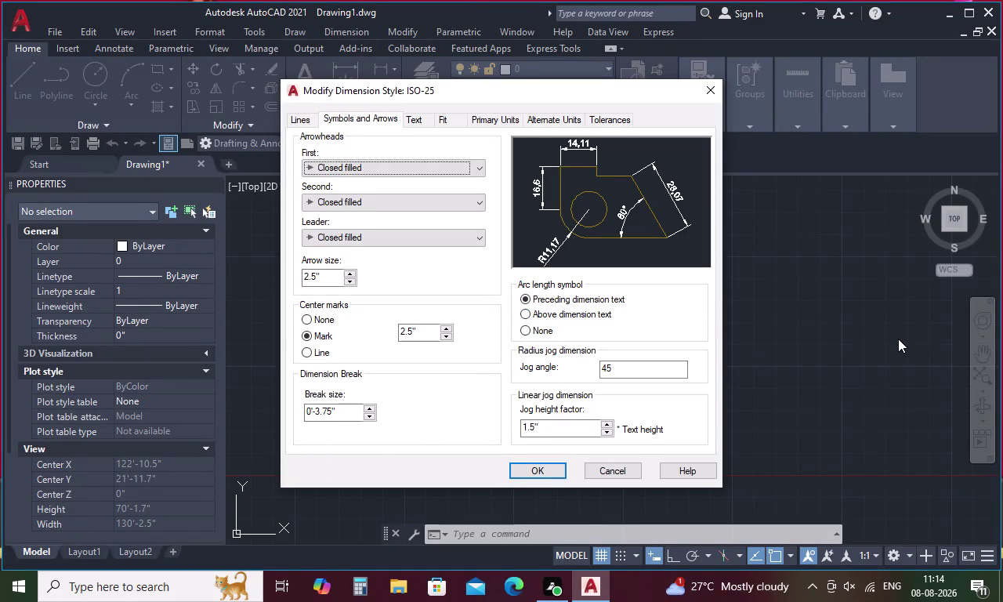
Set both ISO-25 arrowheads to Oblique with an 8" arrow size.
click(473, 167)
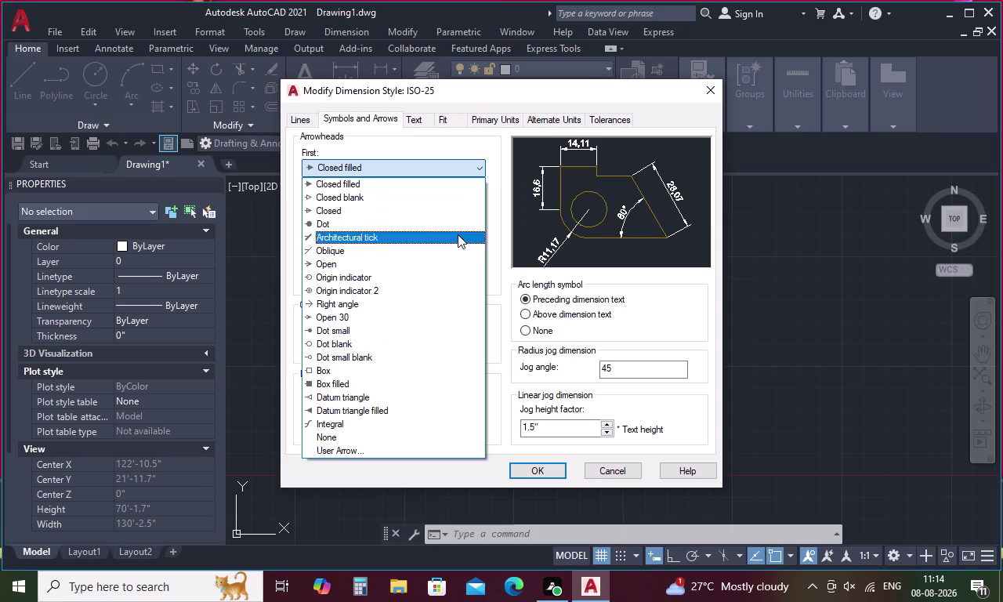
click(459, 245)
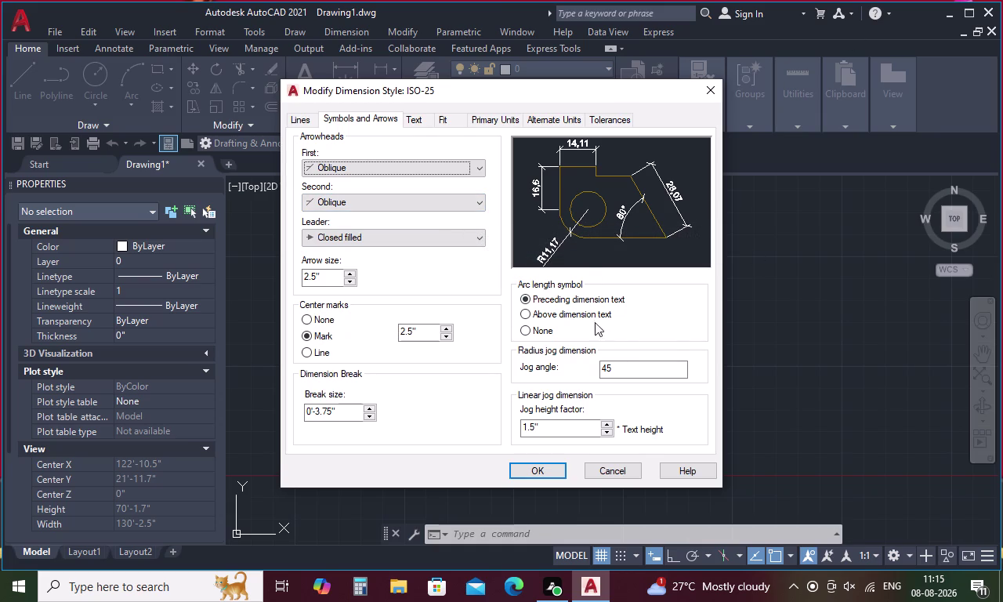
click(317, 273)
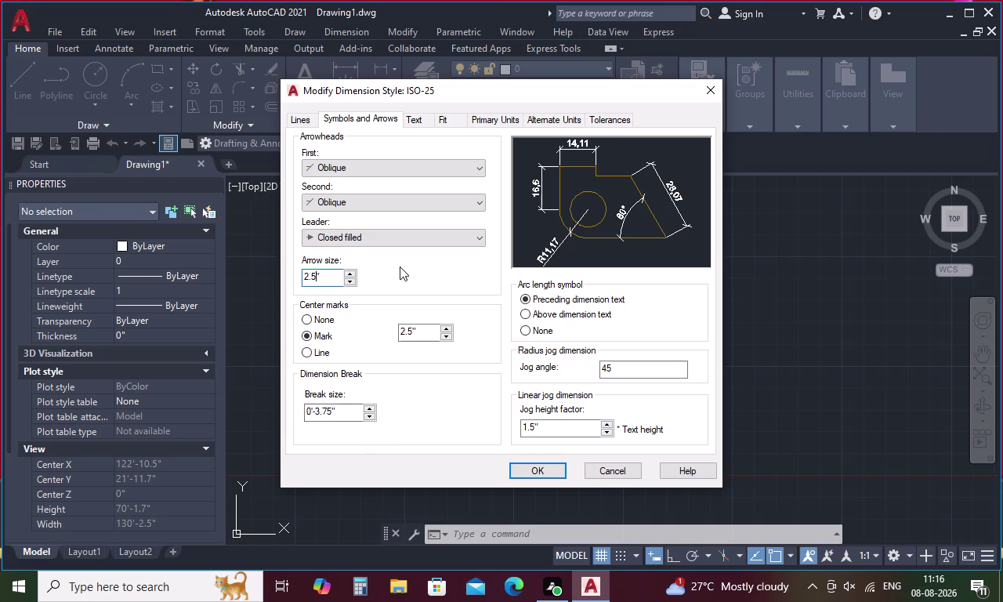
key(BackSpace)
key(BackSpace)
key(BackSpace)
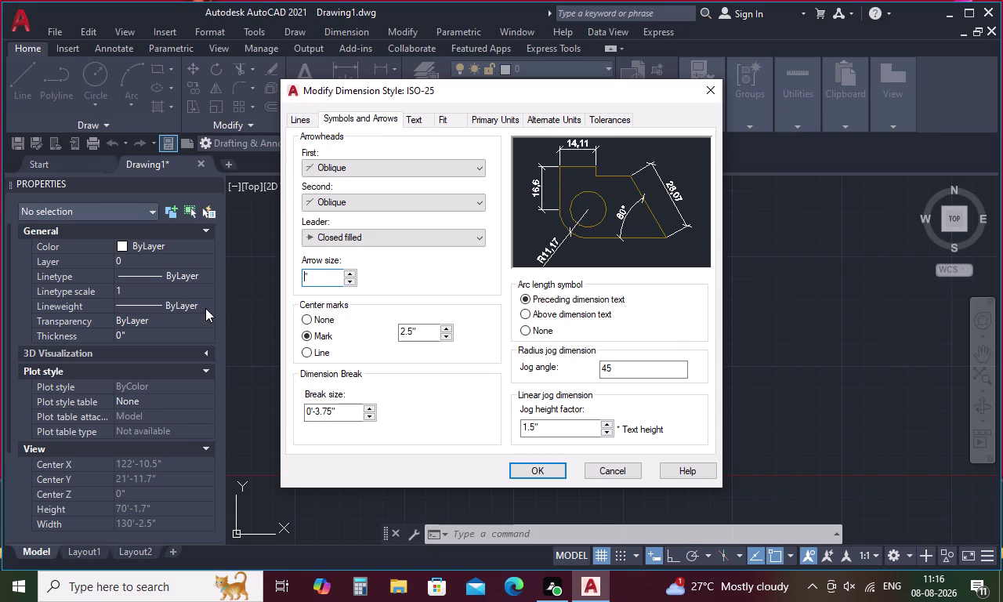
key(8)
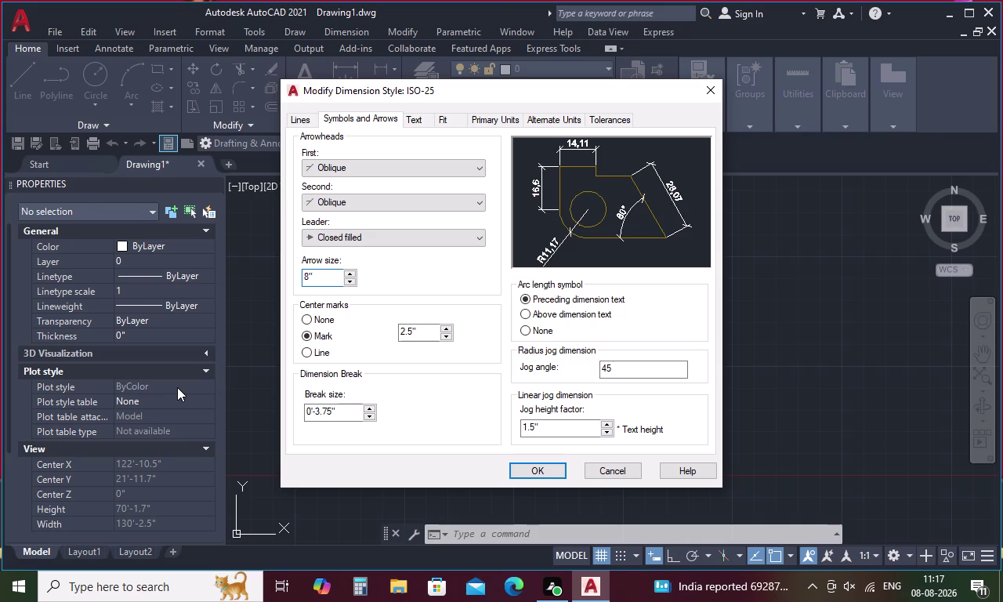
key(Return)
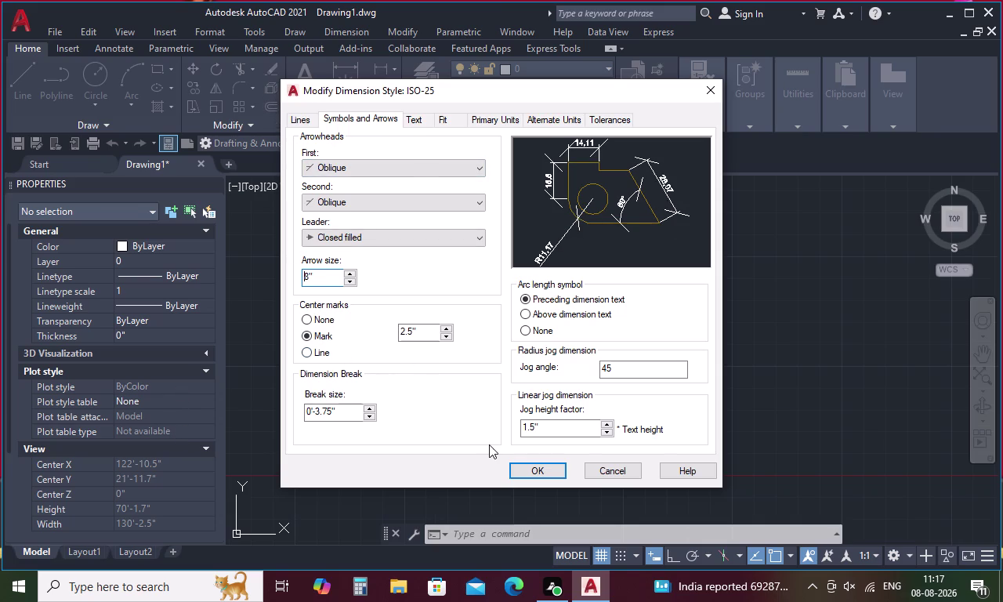
click(414, 119)
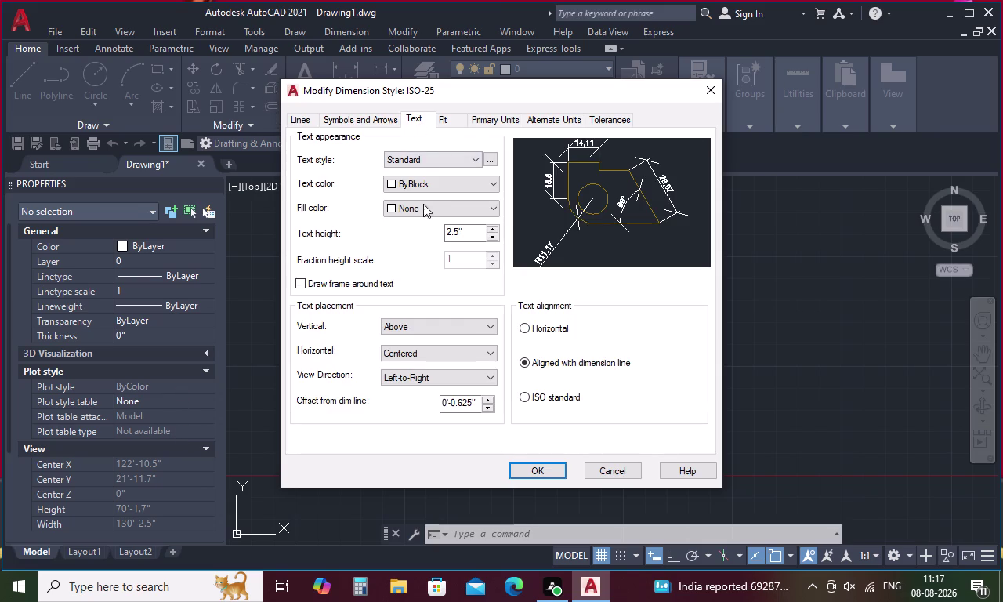
Set the ISO-25 text height to 8".
click(458, 233)
key(BackSpace)
key(BackSpace)
key(BackSpace)
key(8)
key(Return)
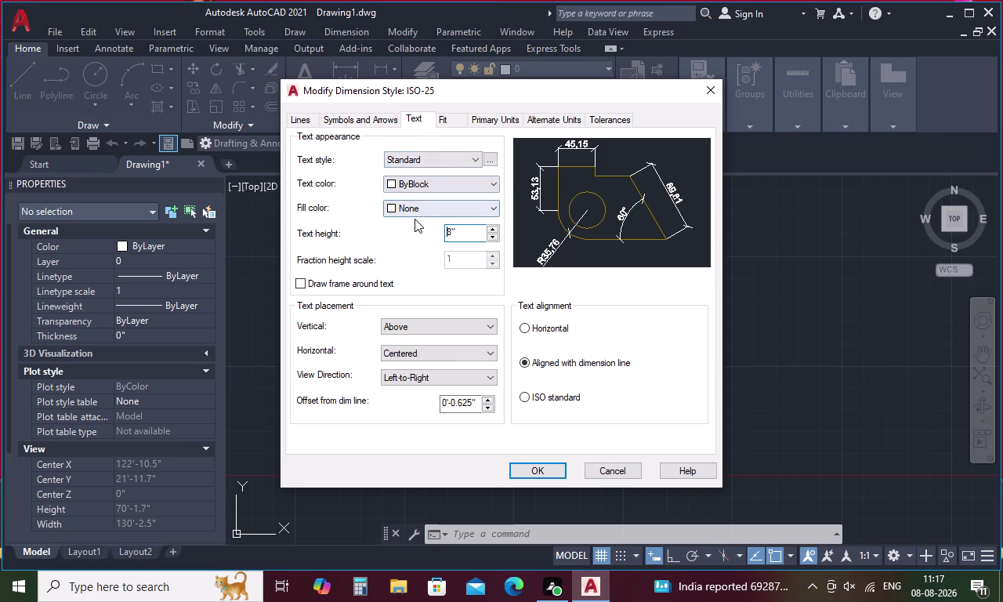
Switch ISO-25's unit format to Architectural and apply the style changes.
click(309, 124)
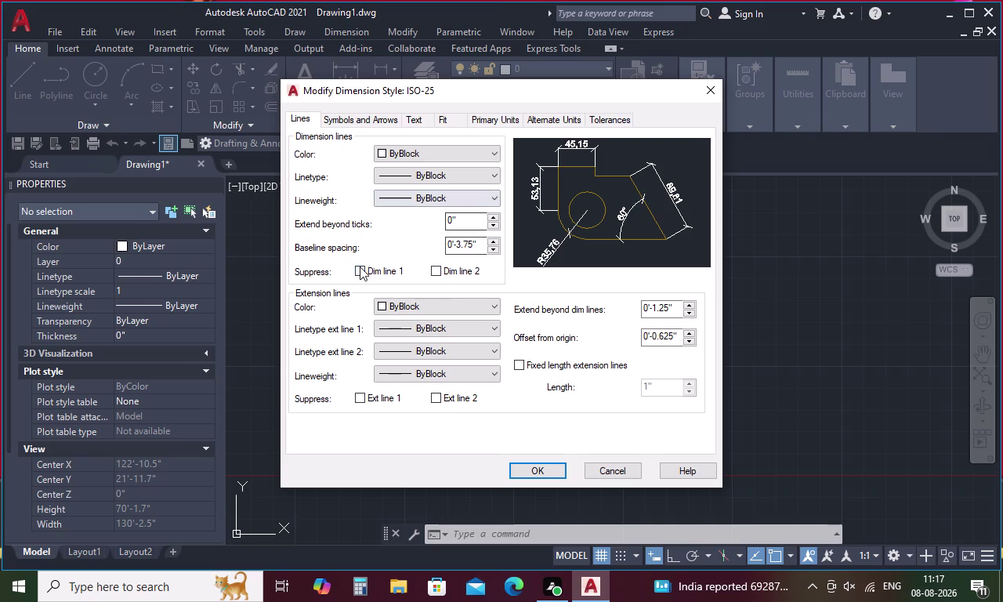
click(513, 120)
click(468, 156)
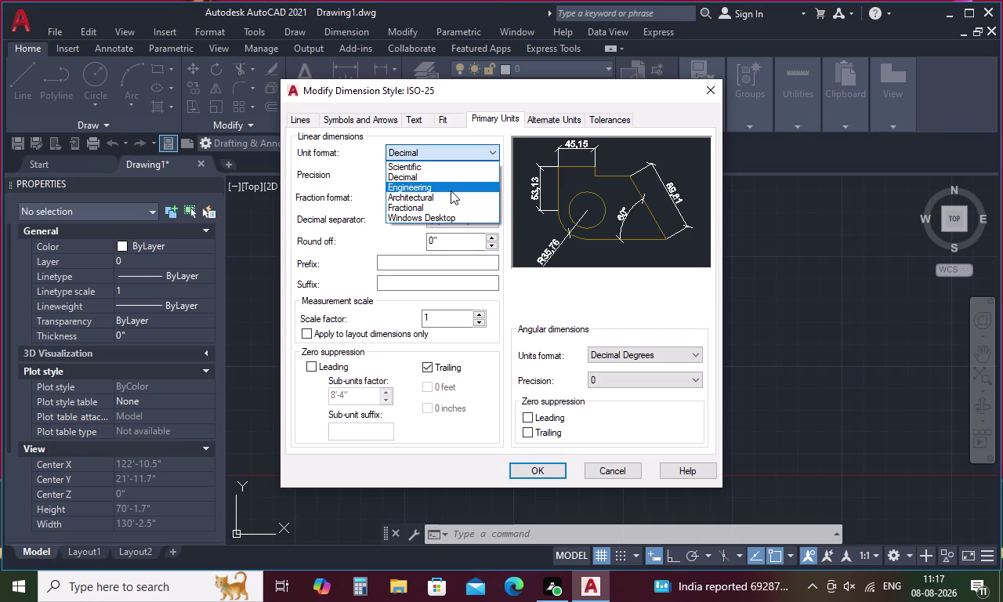
click(450, 190)
click(543, 471)
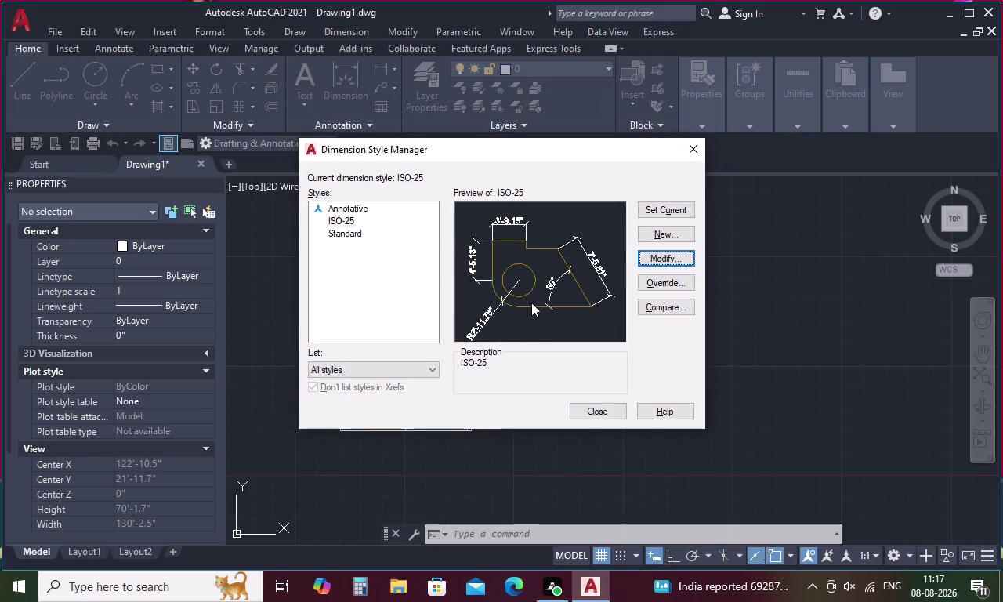
Make ISO-25 current with Set Current, then close the style manager.
click(648, 206)
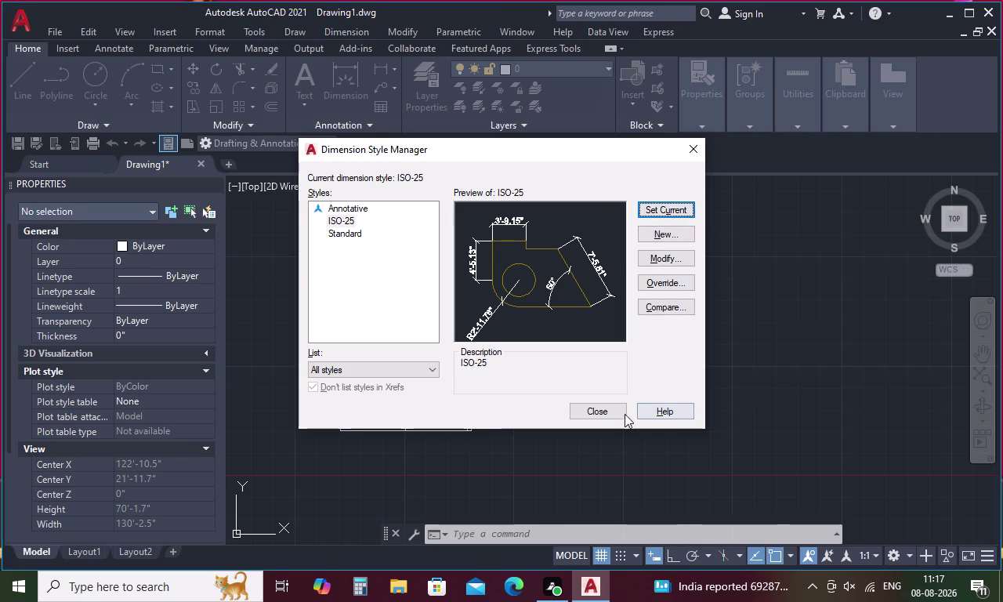
click(609, 416)
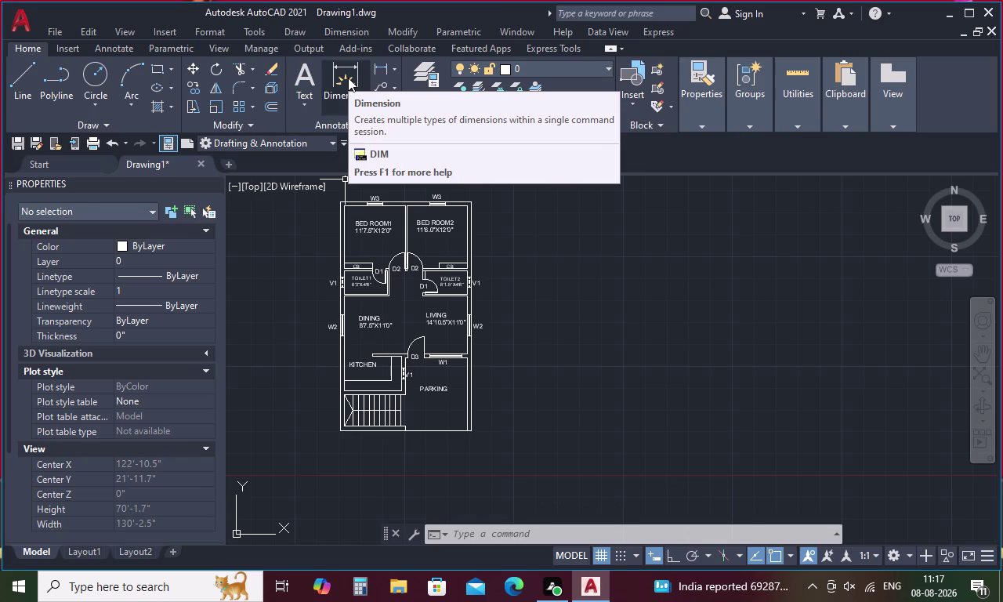
click(377, 62)
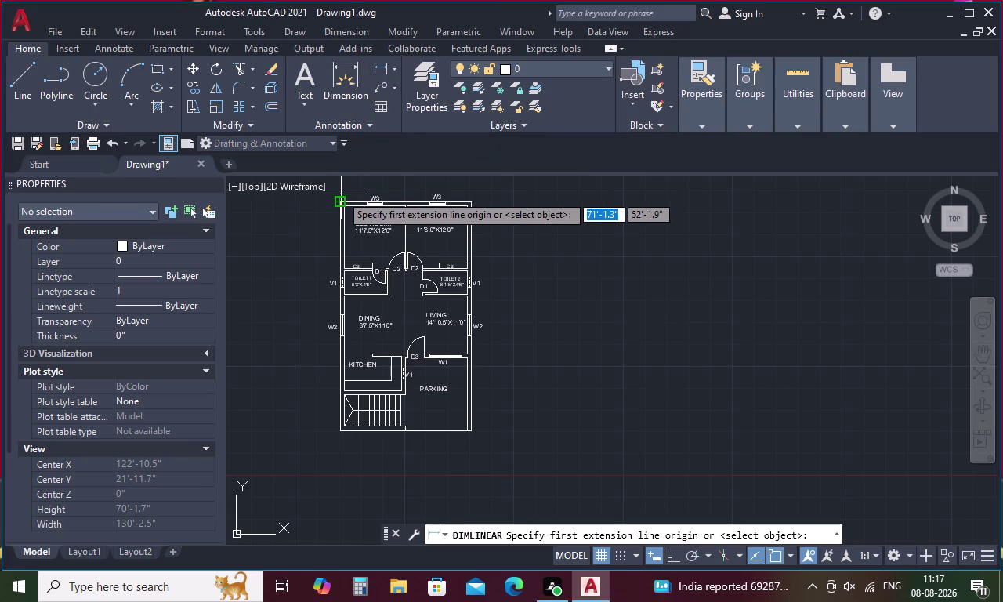
middle_drag(341, 198, 346, 300)
scroll(up, 3)
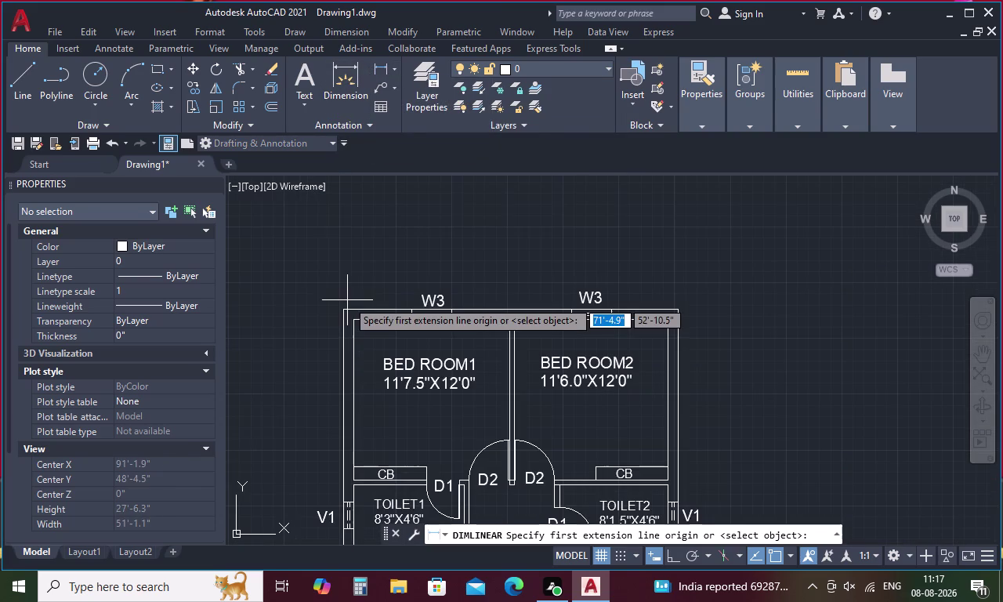
click(341, 306)
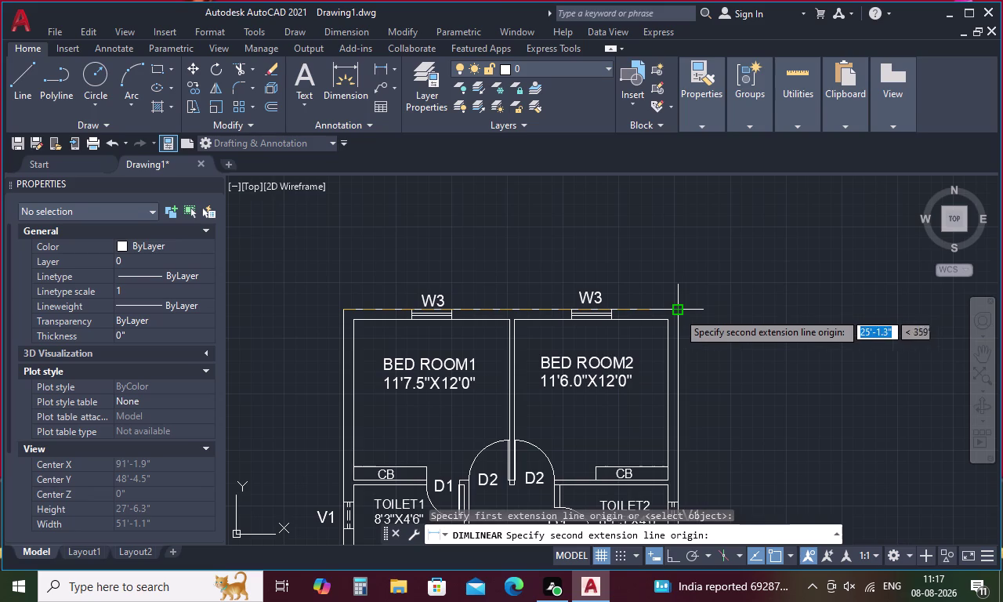
click(677, 312)
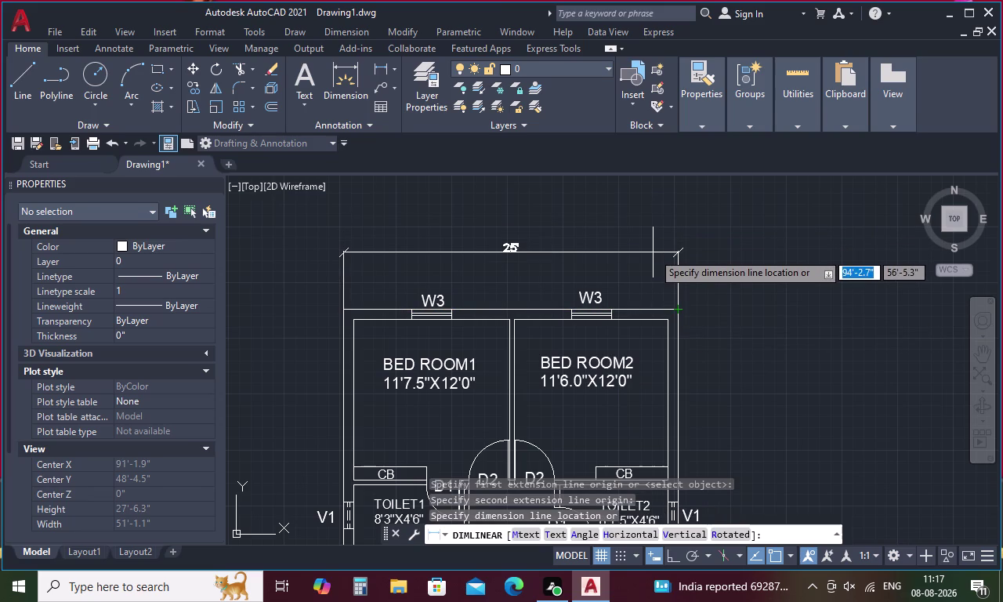
key(Escape)
scroll(down, 3)
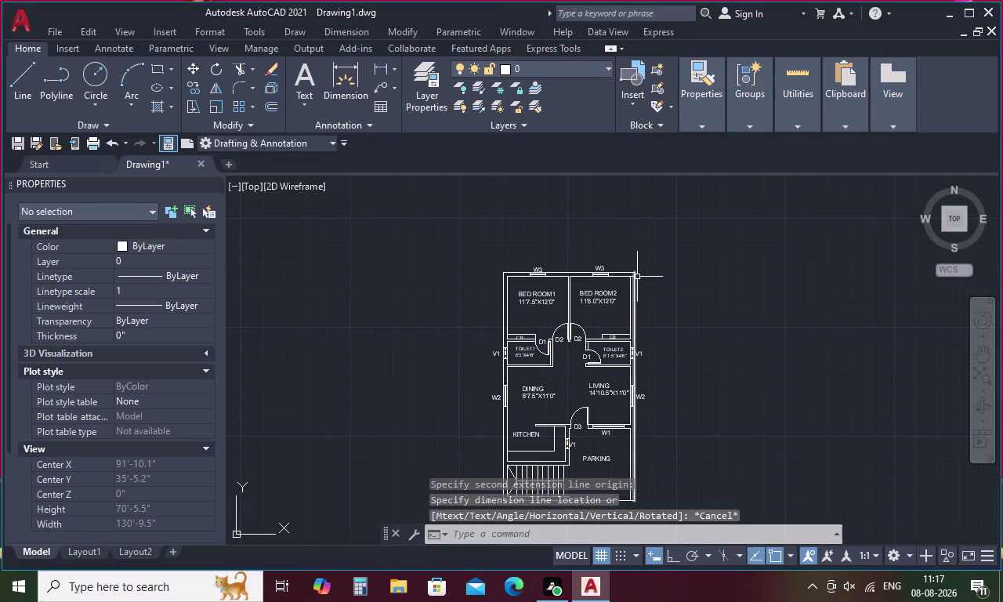
middle_drag(638, 281, 547, 186)
middle_drag(554, 231, 557, 286)
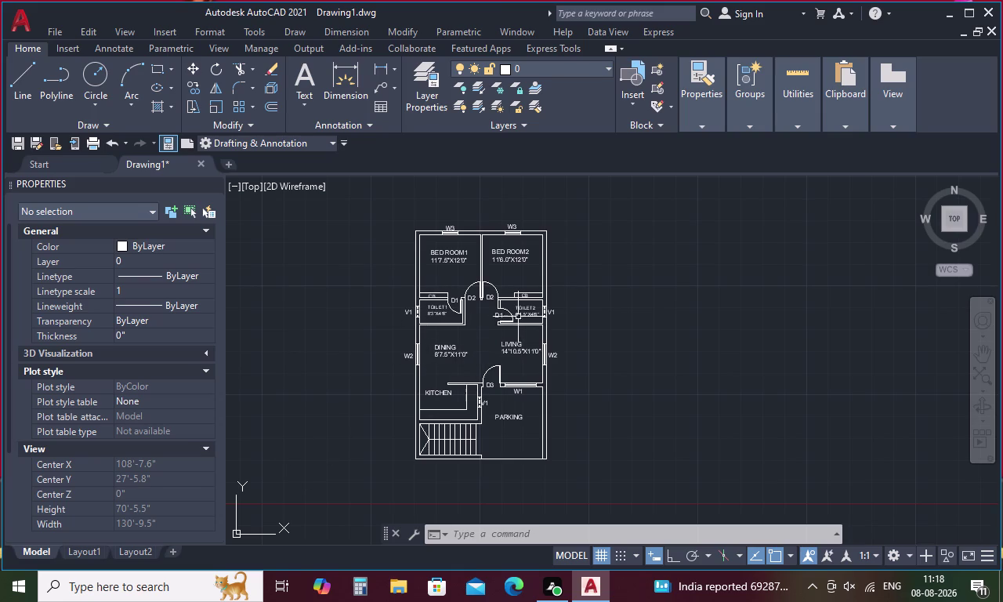
Move the DINING label onto the TEXT layer in Properties, then deselect it.
click(446, 352)
click(196, 273)
click(208, 276)
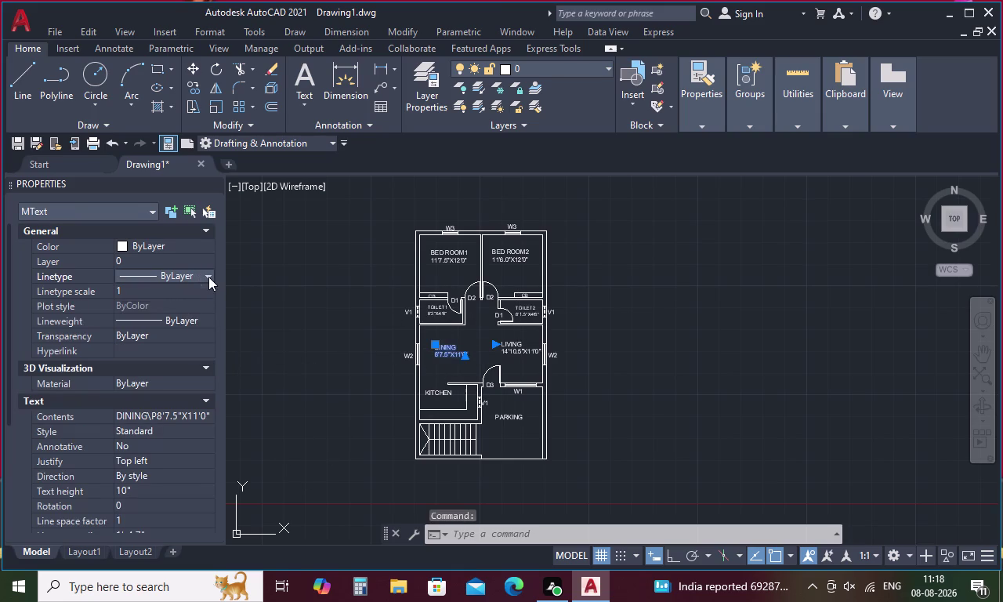
click(197, 263)
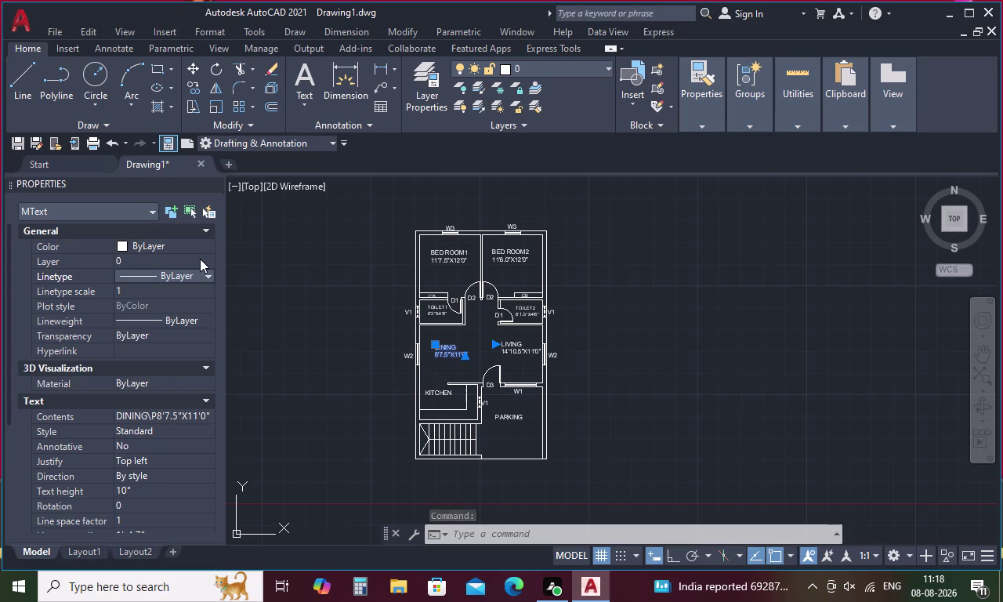
click(200, 259)
click(208, 262)
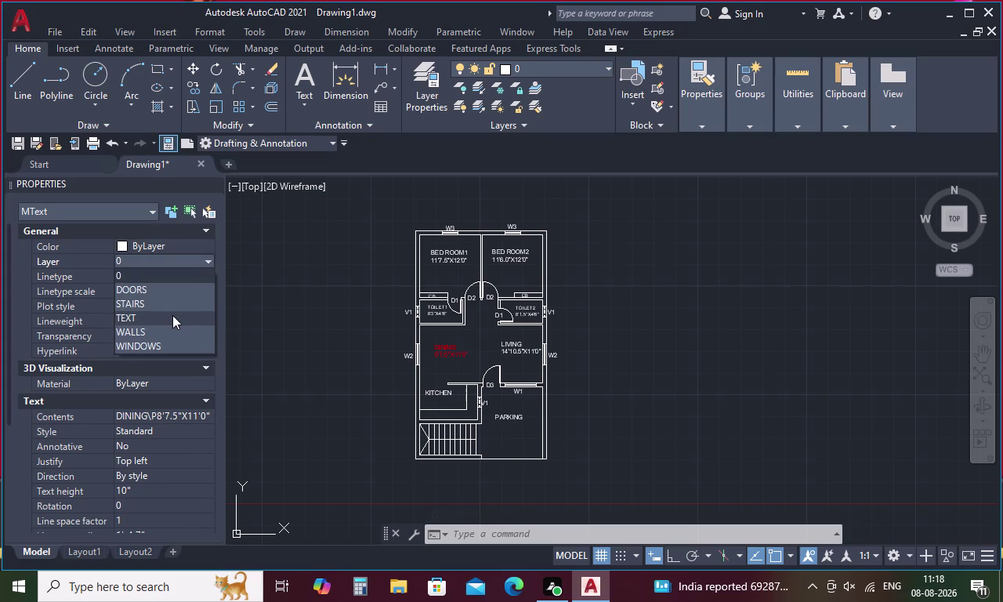
click(172, 315)
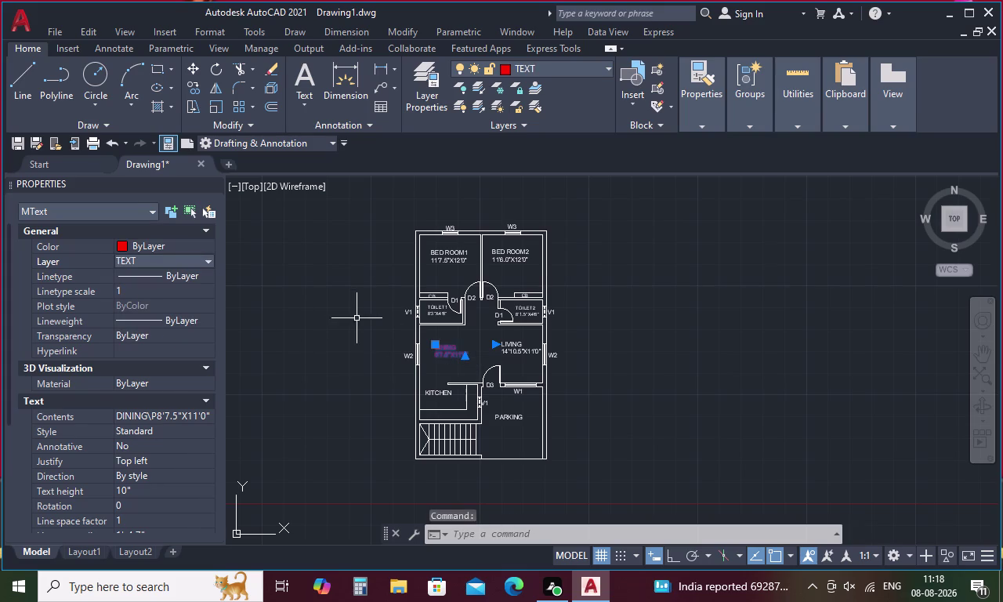
key(Escape)
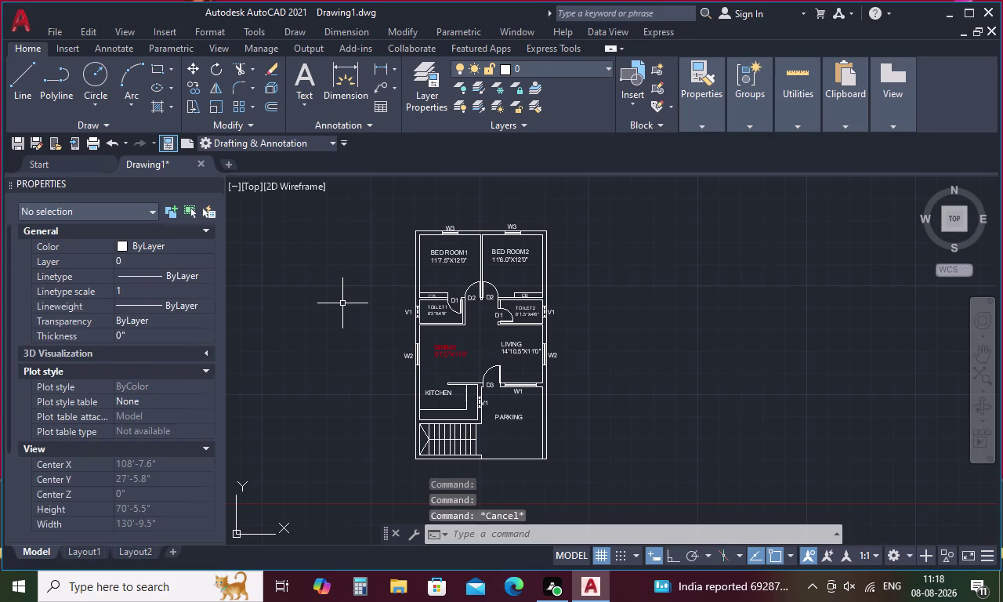
Match the red DINING label onto LIVING, PARKING, BED ROOM1, BED ROOM2, TOILET1 and TOILET2 labels.
key(m)
text(A)
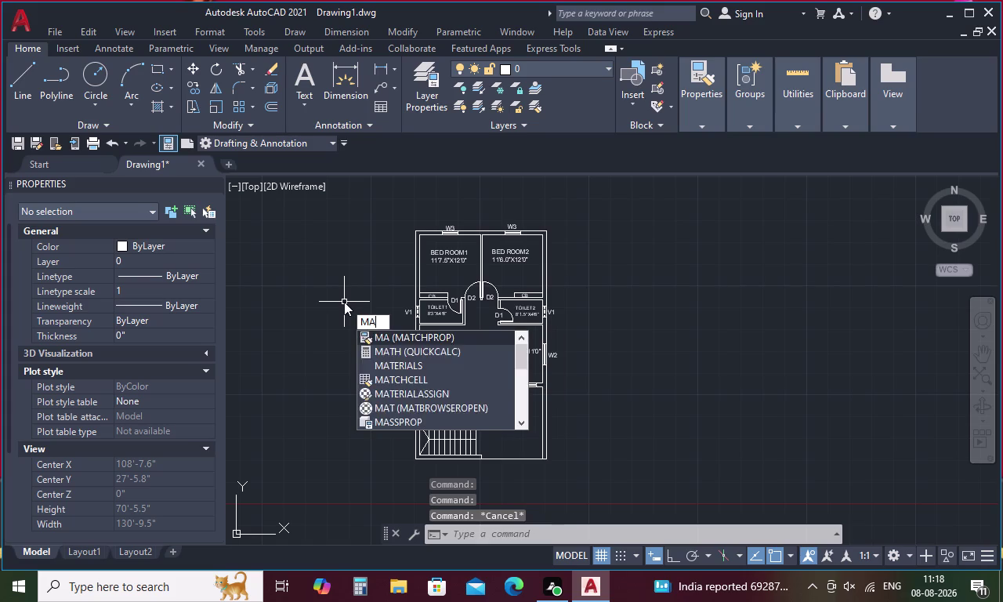
text(BV)
key(BackSpace)
key(BackSpace)
key(space)
click(436, 347)
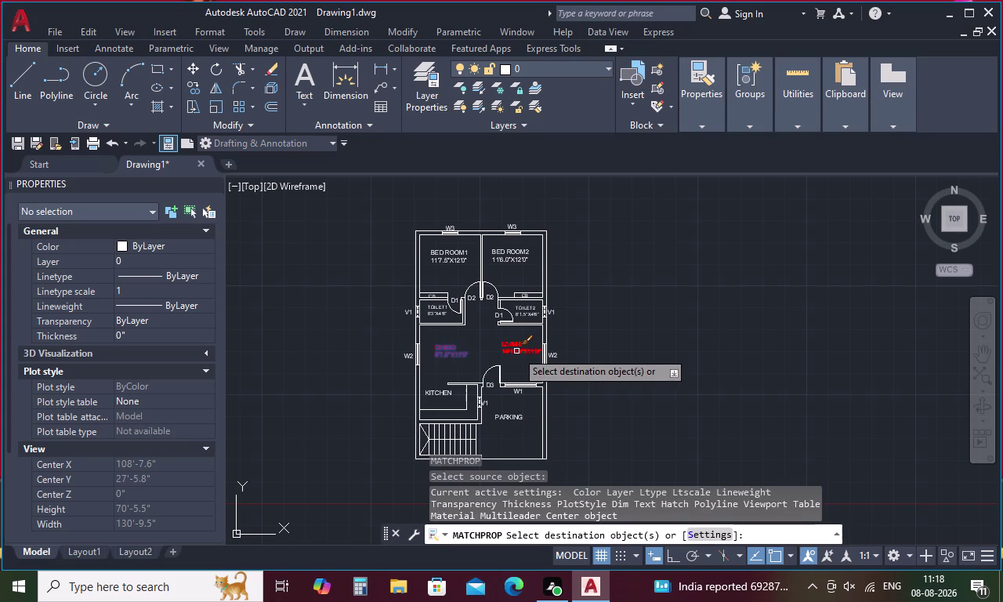
click(516, 352)
click(508, 418)
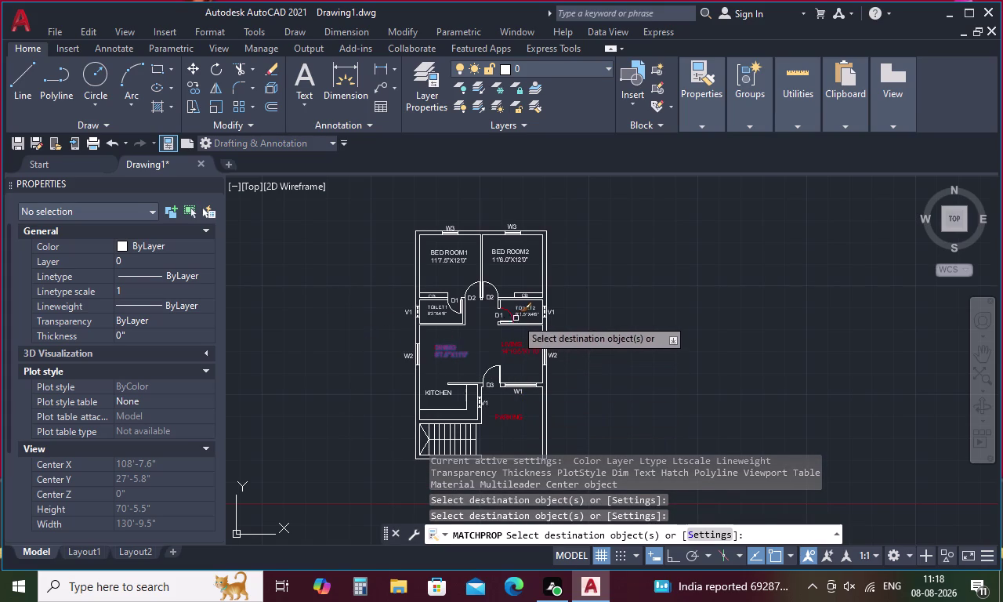
click(524, 315)
click(514, 261)
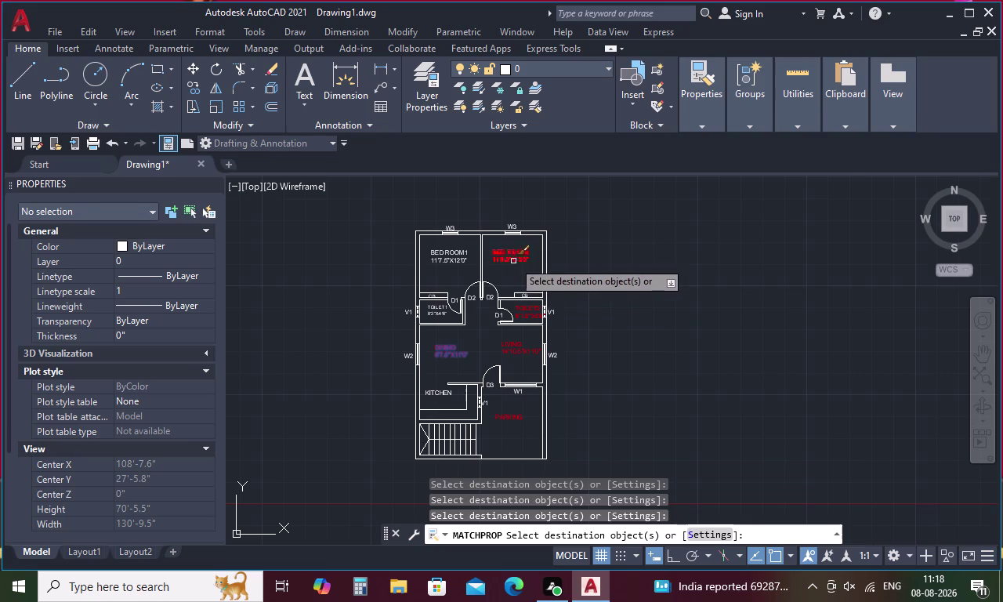
click(435, 263)
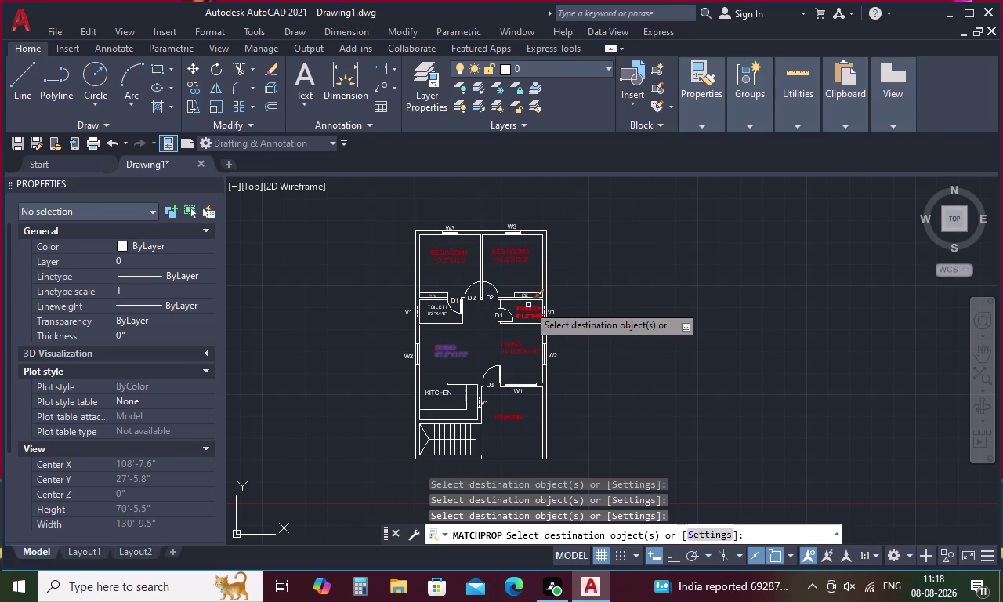
scroll(up, 3)
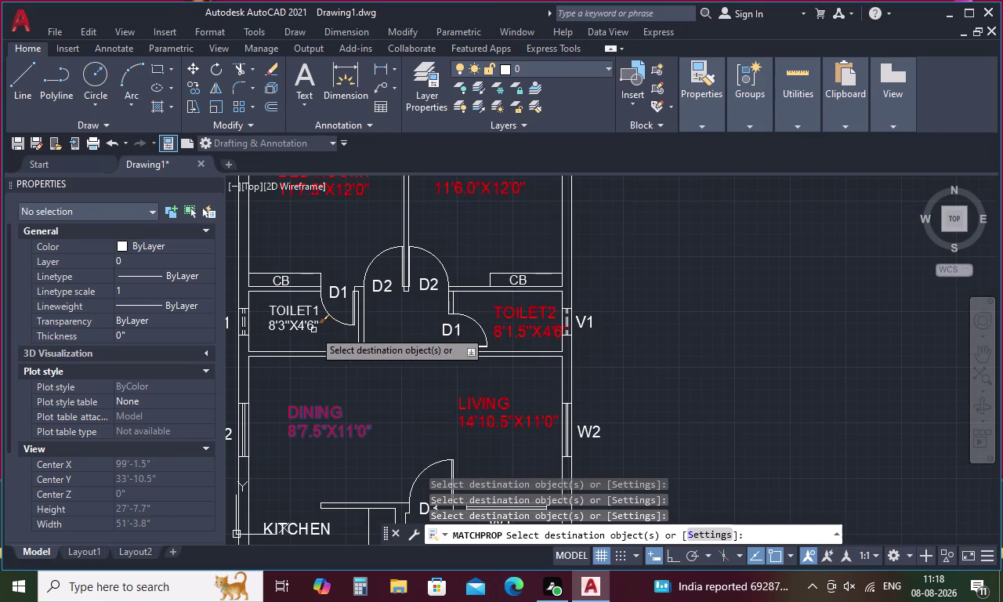
click(306, 329)
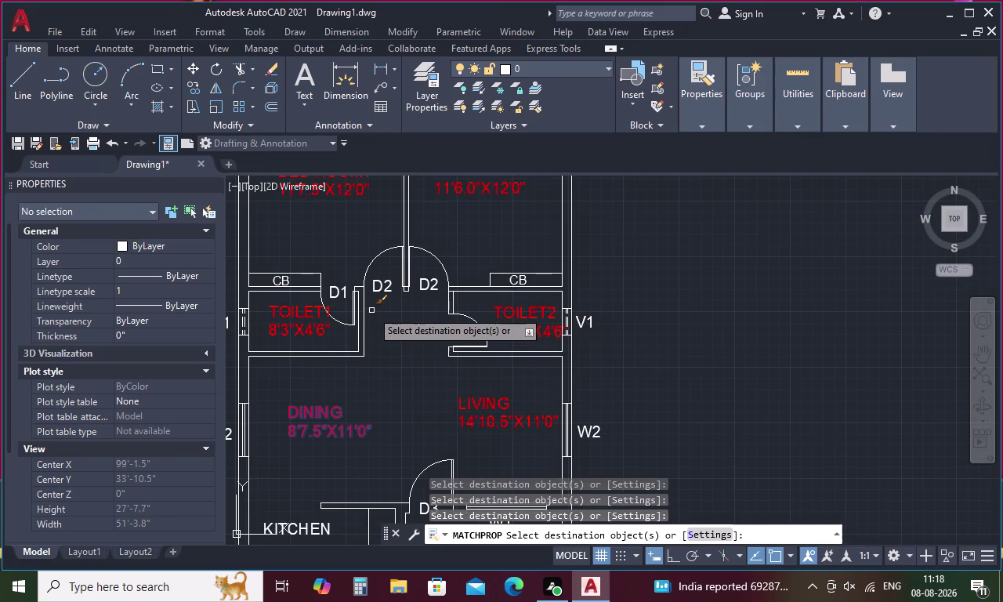
Make both D2 and CB tags, the other DINING label, and the D3, kitchen V1, W1 and right W2 tags red.
click(378, 291)
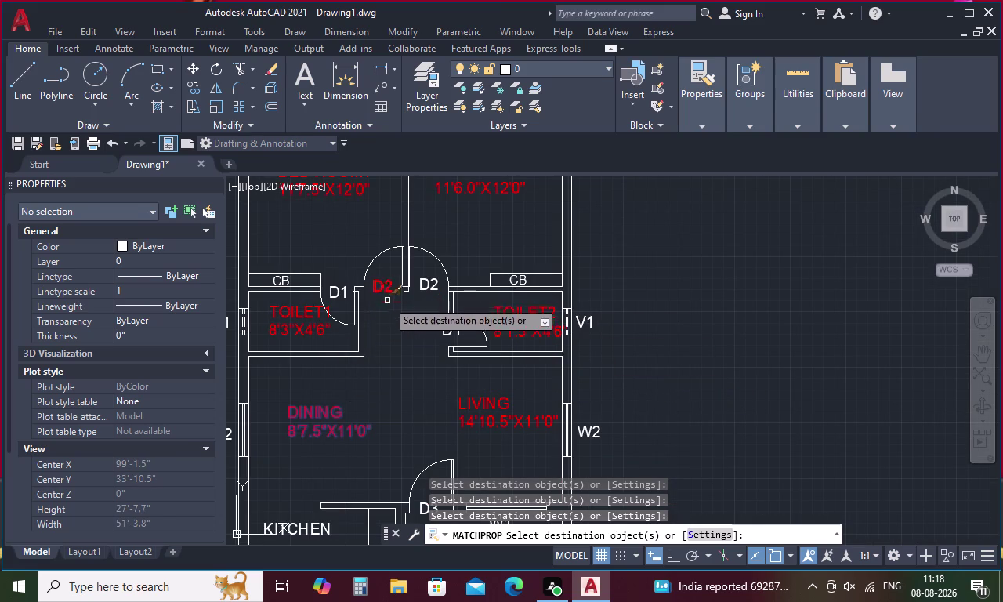
click(428, 287)
click(525, 284)
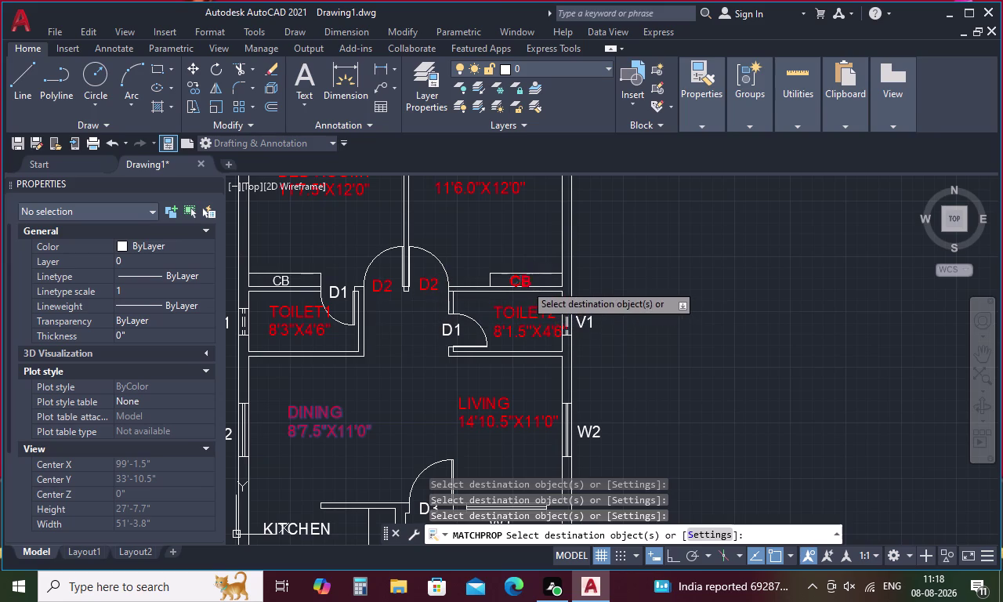
click(288, 286)
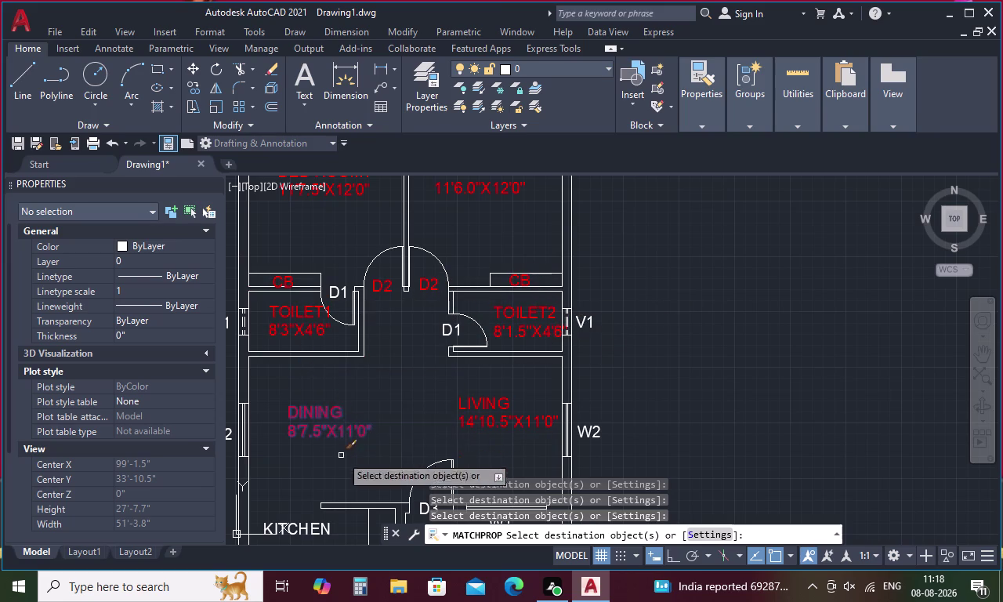
click(305, 522)
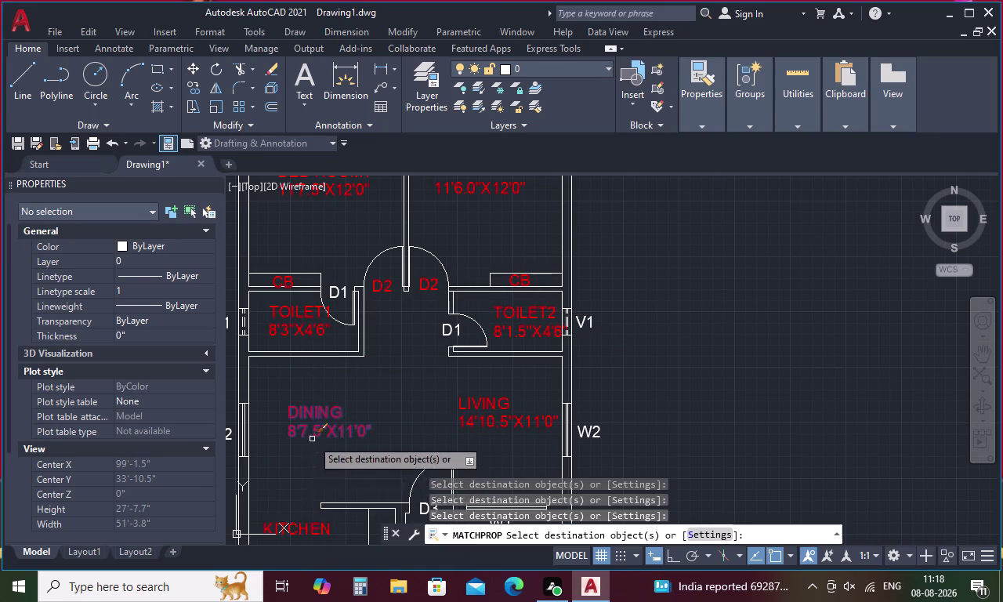
scroll(down, 3)
scroll(up, 3)
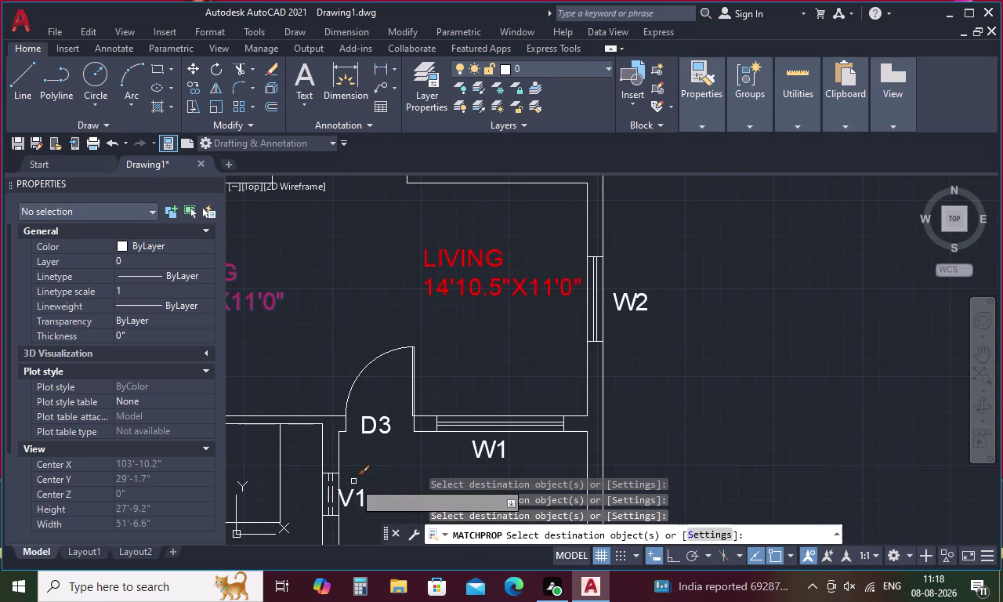
click(355, 491)
click(373, 424)
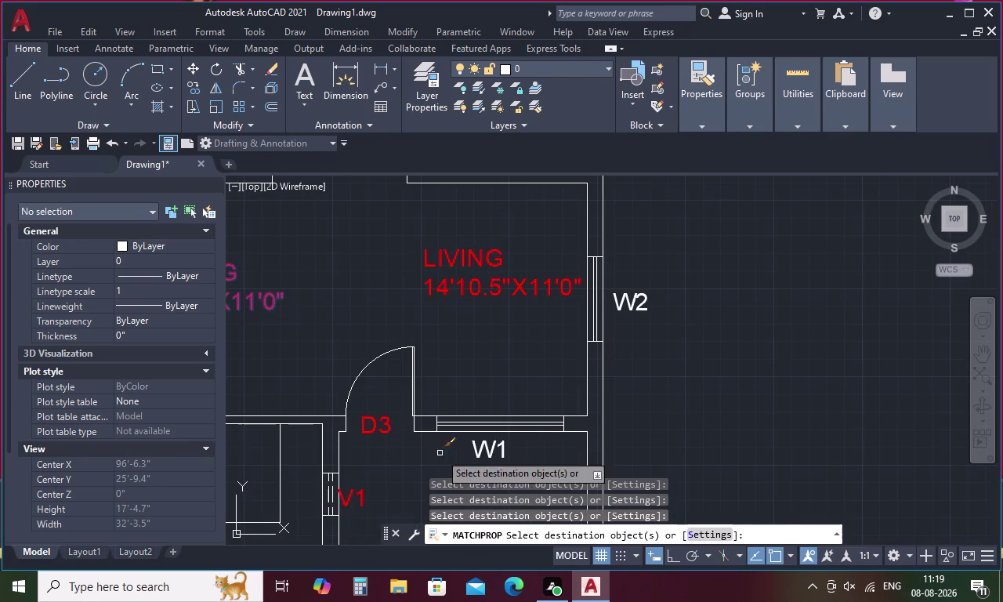
click(502, 453)
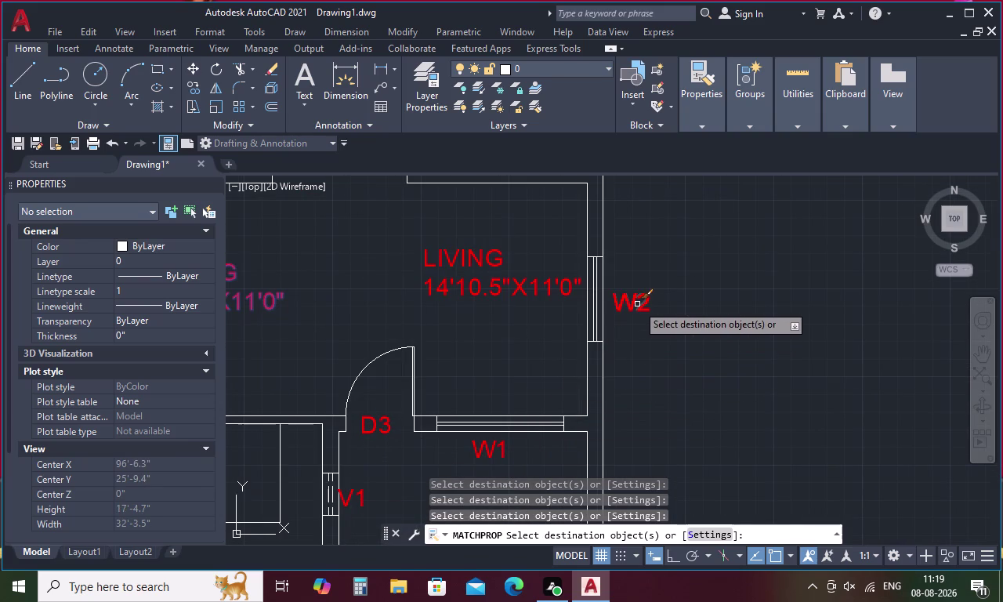
click(635, 302)
Make the right V1, both W3, left V1 and left W2 tags red, then end MATCHPROP.
scroll(down, 3)
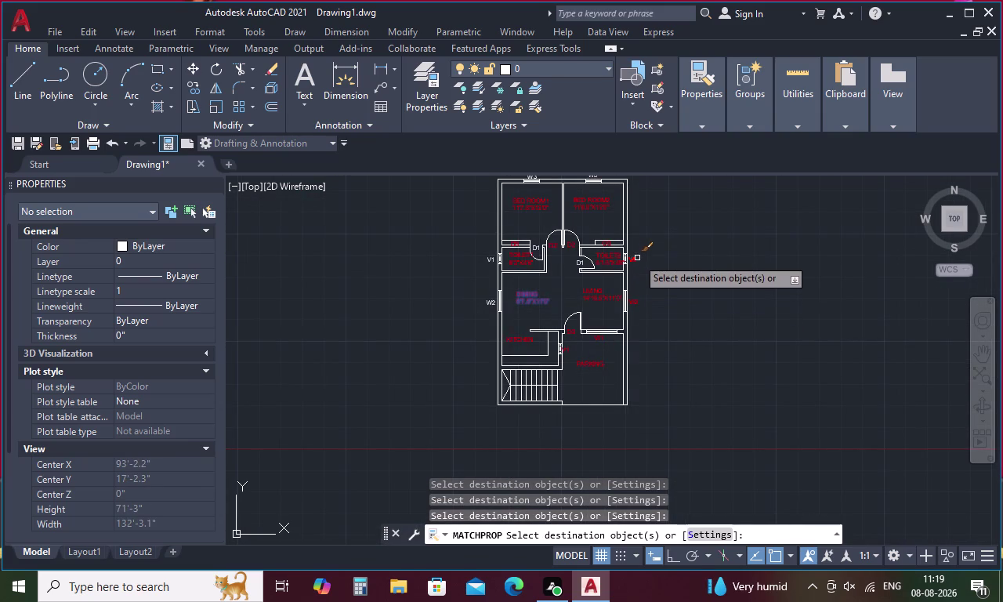
click(637, 258)
middle_drag(601, 188, 599, 216)
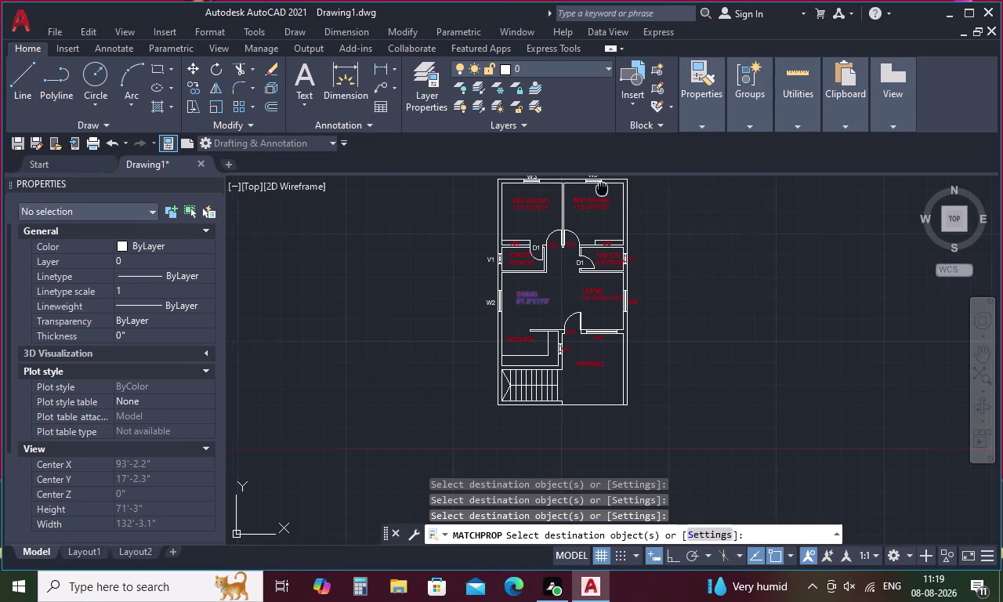
middle_drag(599, 216, 590, 262)
scroll(up, 3)
click(579, 260)
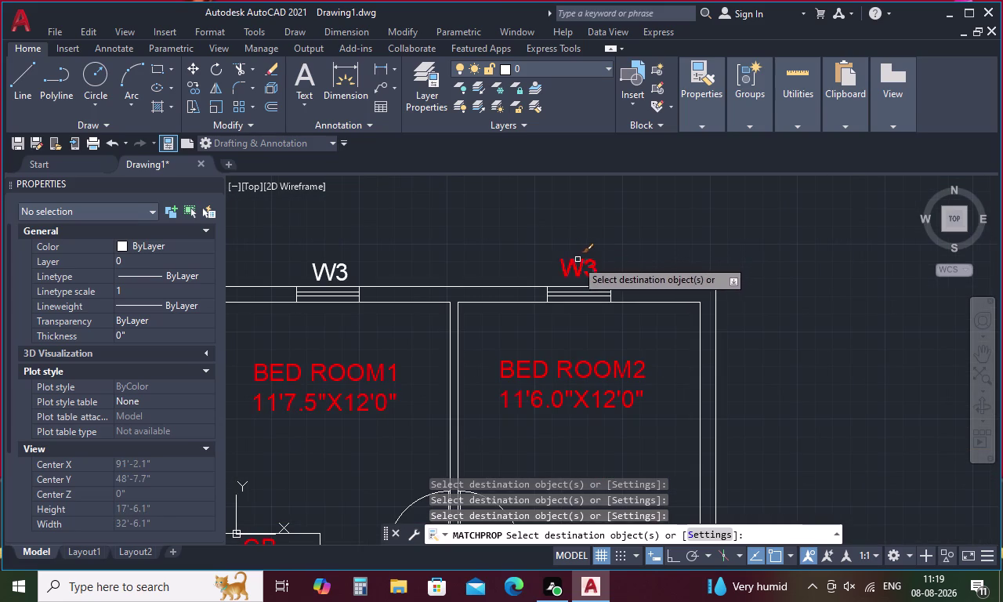
click(343, 269)
scroll(down, 3)
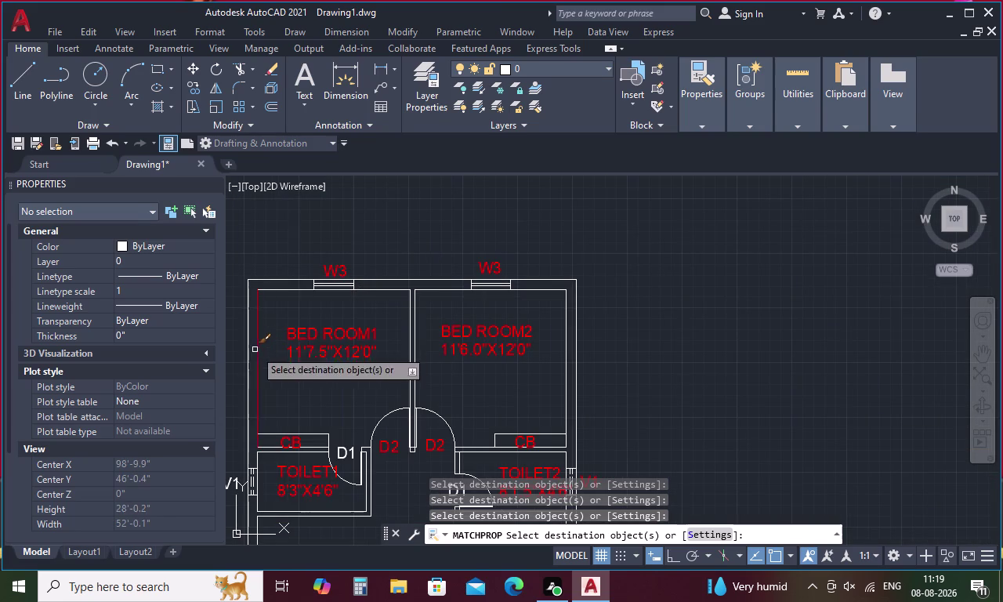
middle_drag(260, 354, 468, 311)
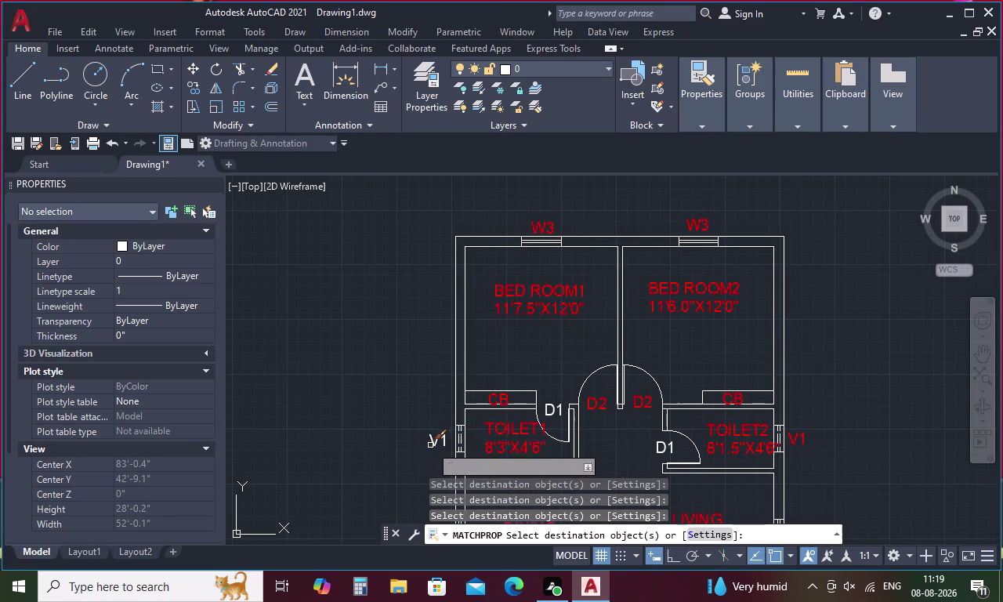
click(432, 440)
scroll(down, 3)
middle_drag(394, 460, 361, 264)
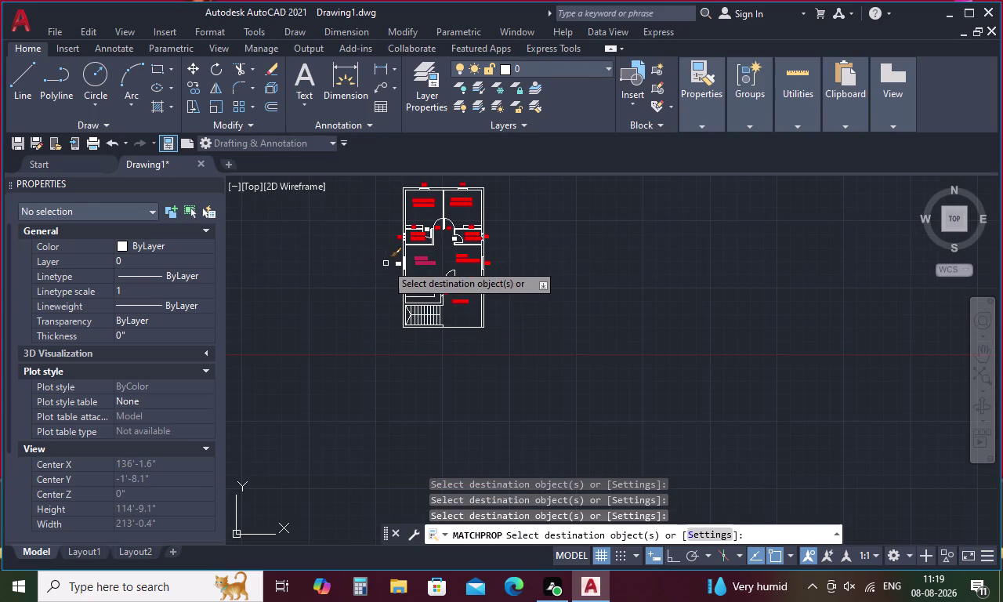
scroll(up, 3)
click(447, 269)
scroll(down, 3)
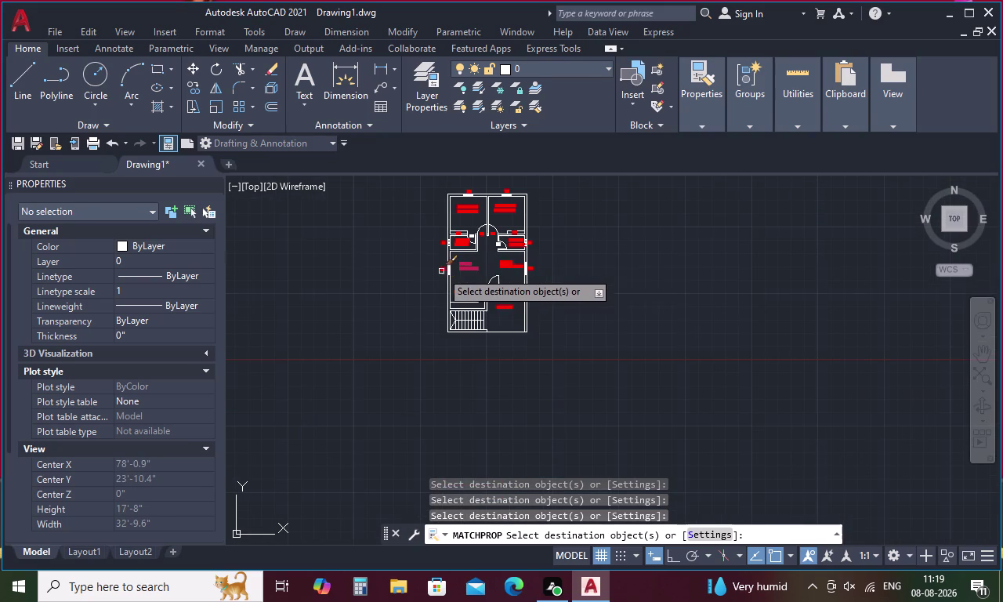
middle_drag(492, 267, 481, 312)
scroll(up, 3)
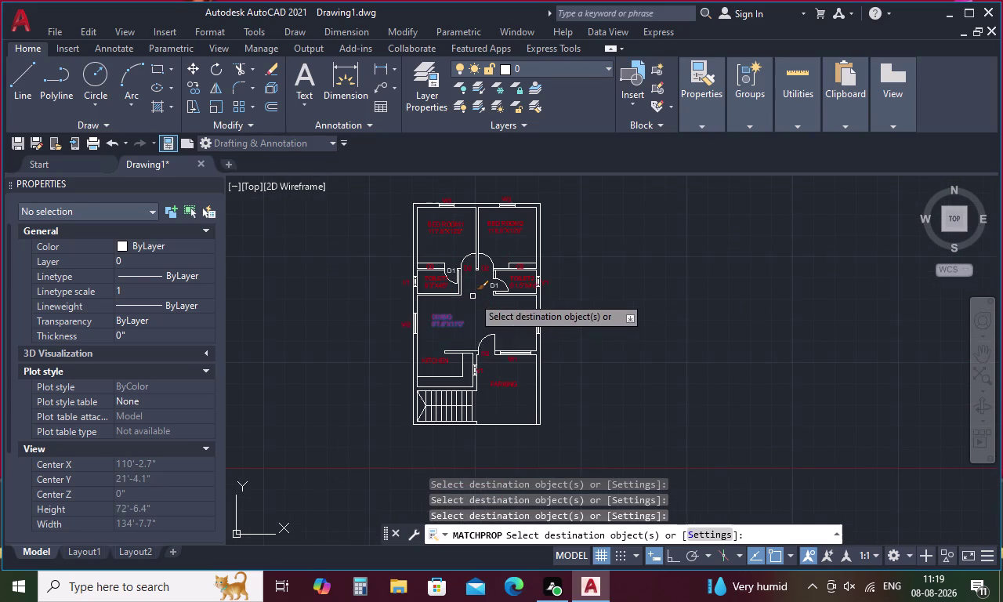
key(Escape)
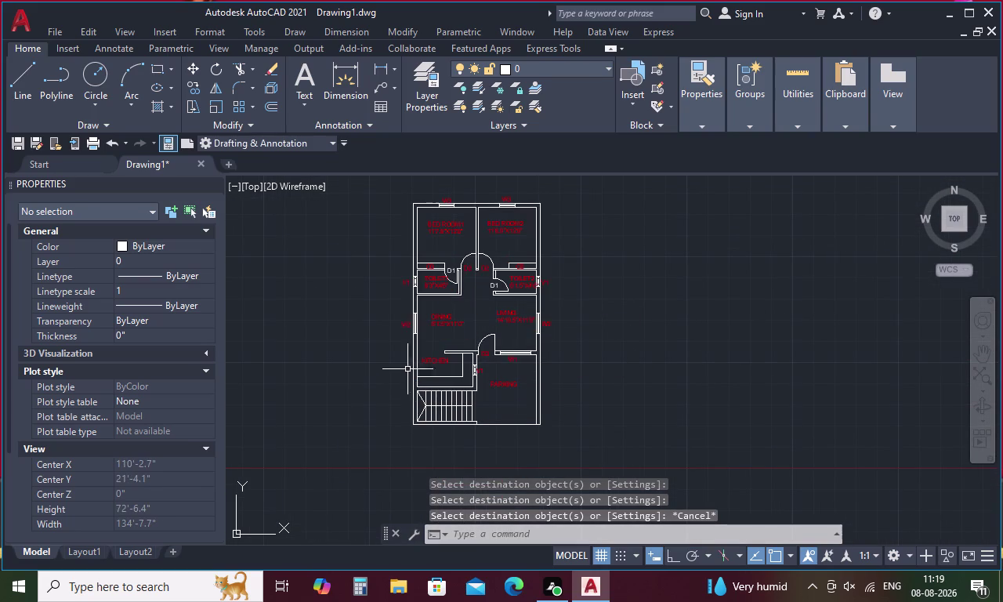
scroll(up, 3)
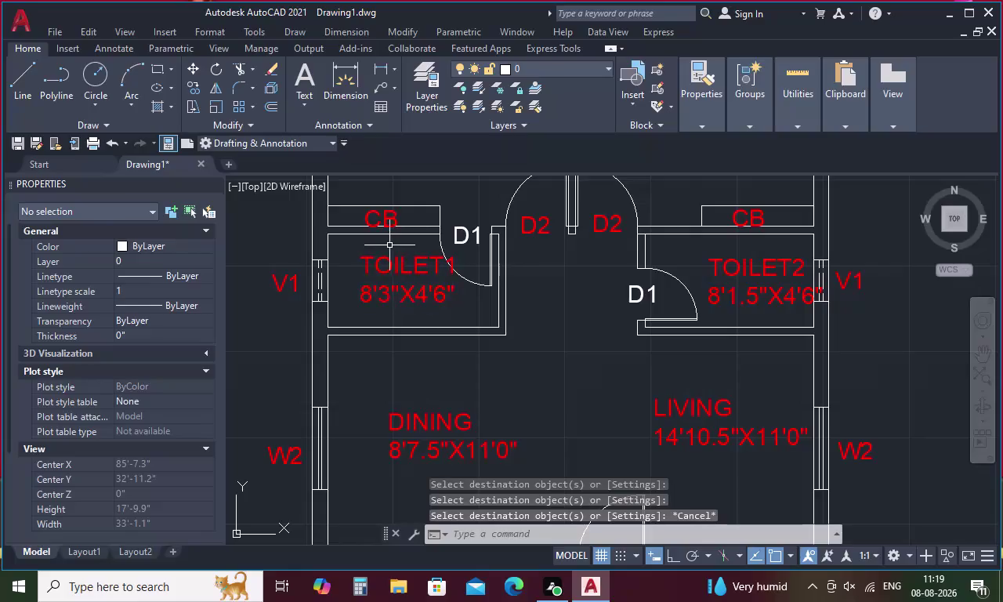
Reduce the TOILET1 label's text height to 8".
double_click(386, 262)
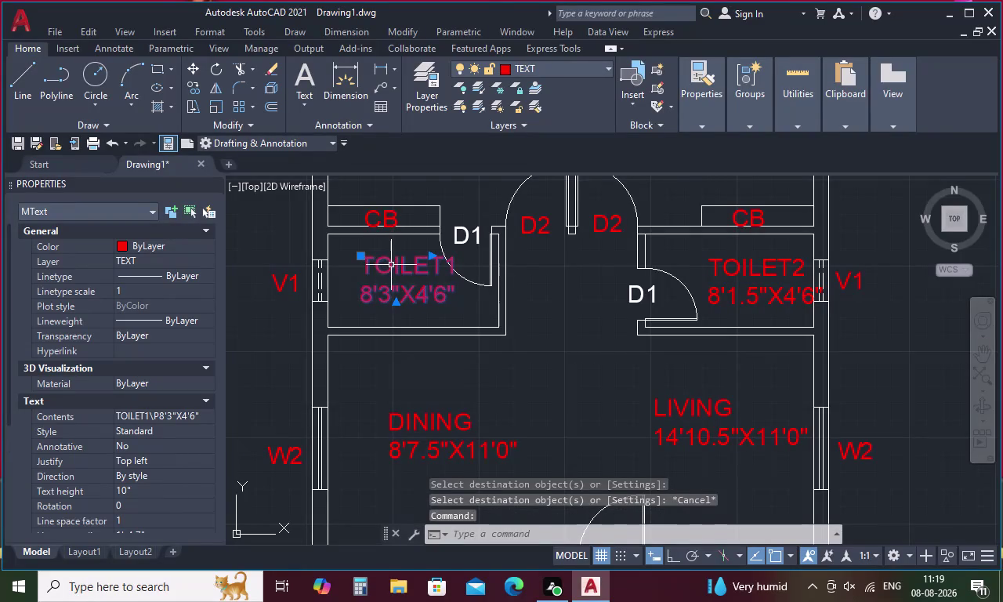
double_click(391, 265)
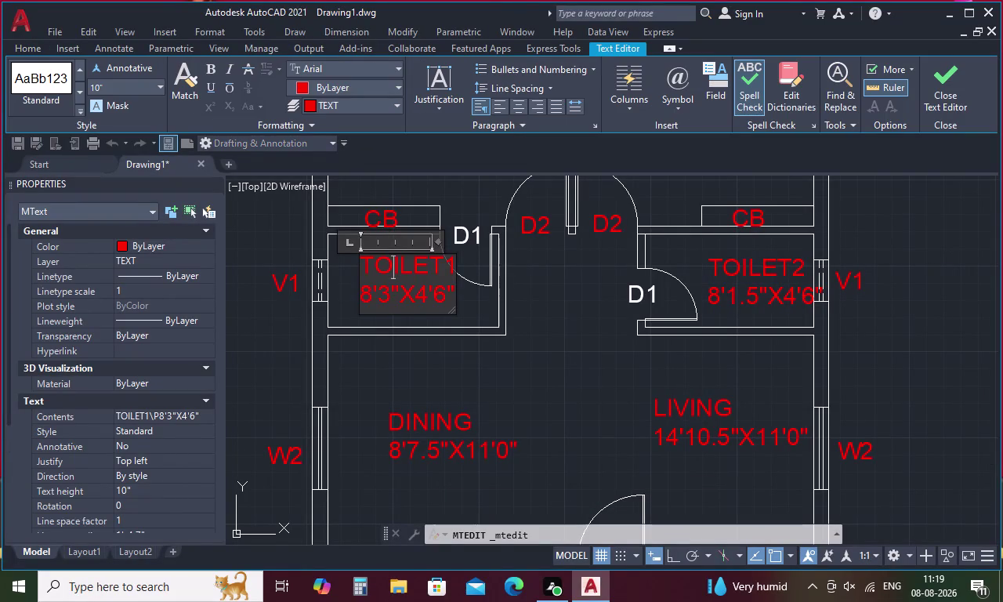
drag(450, 293, 354, 285)
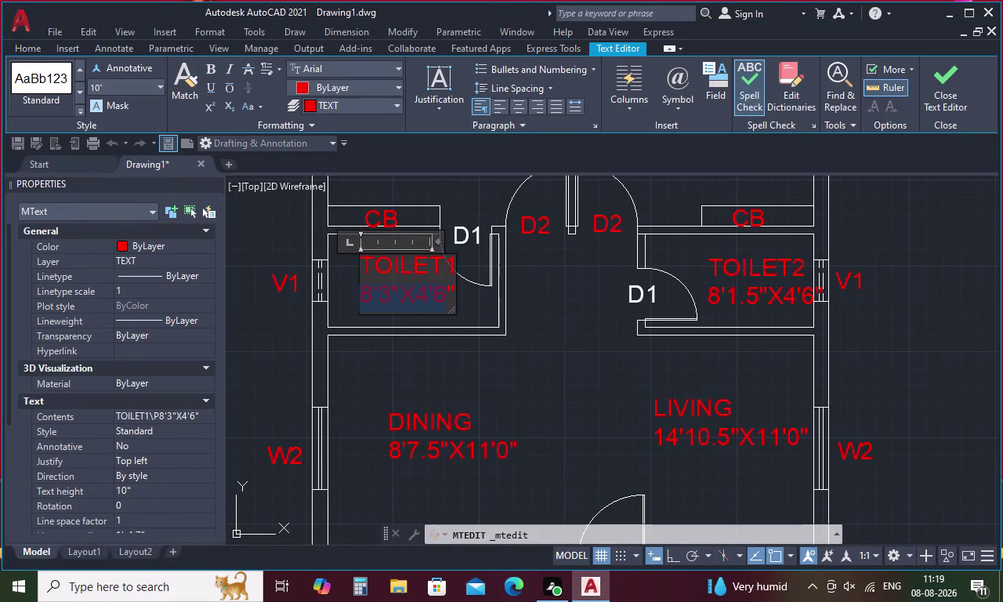
drag(353, 284, 347, 273)
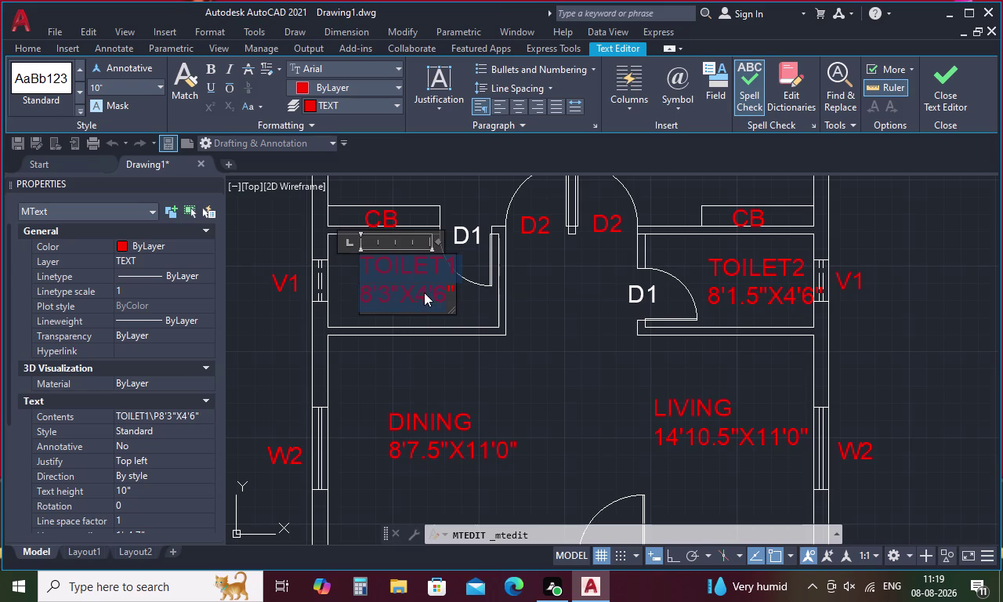
key(Escape)
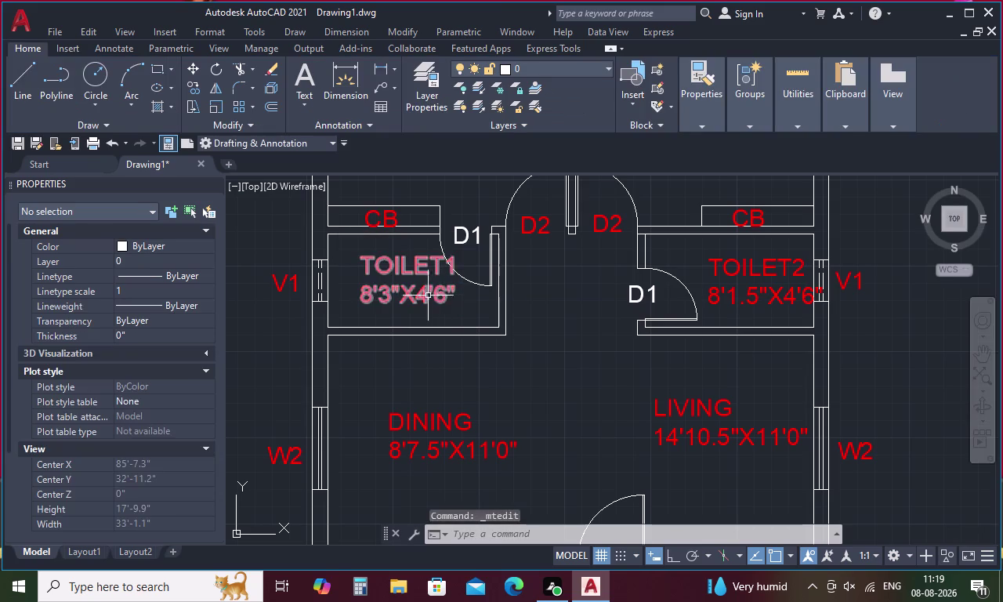
double_click(427, 298)
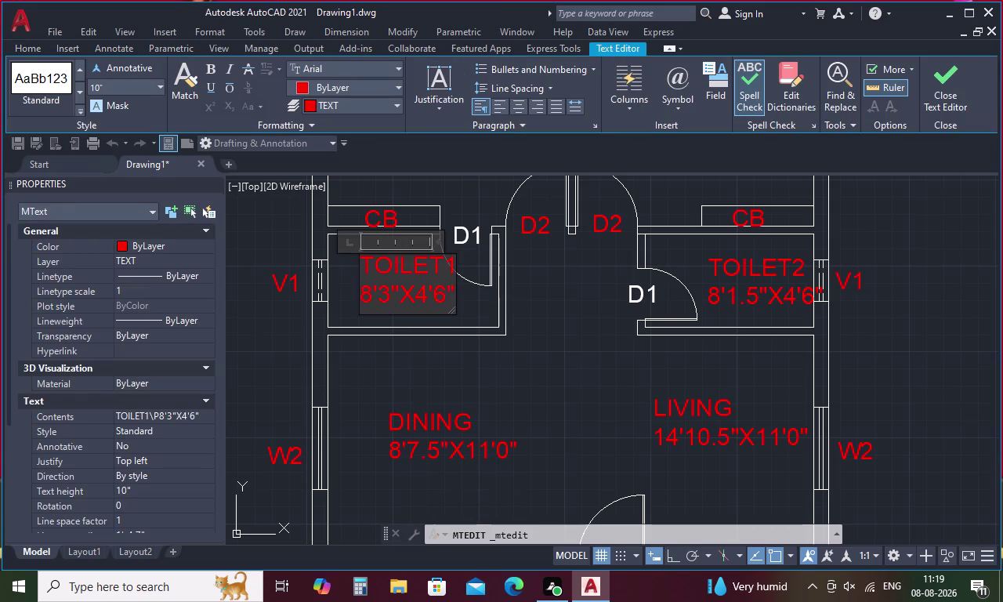
drag(452, 288, 350, 283)
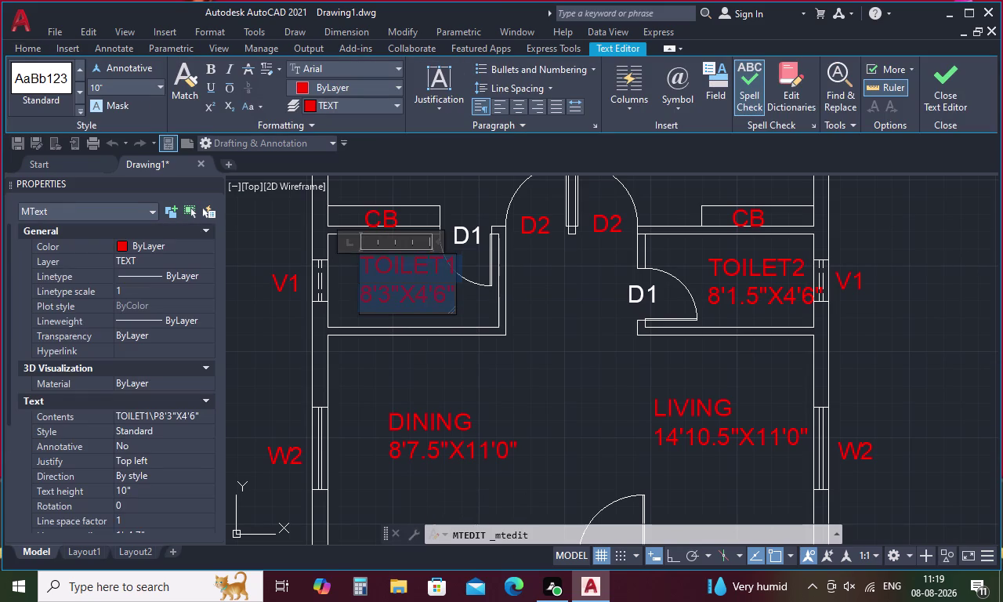
drag(350, 283, 345, 267)
click(123, 84)
key(BackSpace)
key(8)
key(Return)
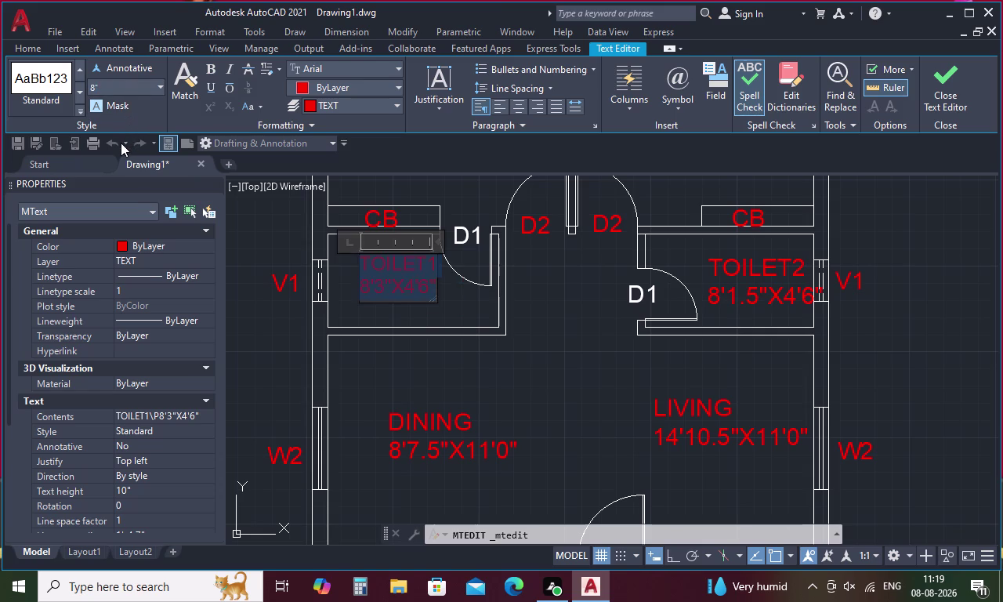
click(264, 346)
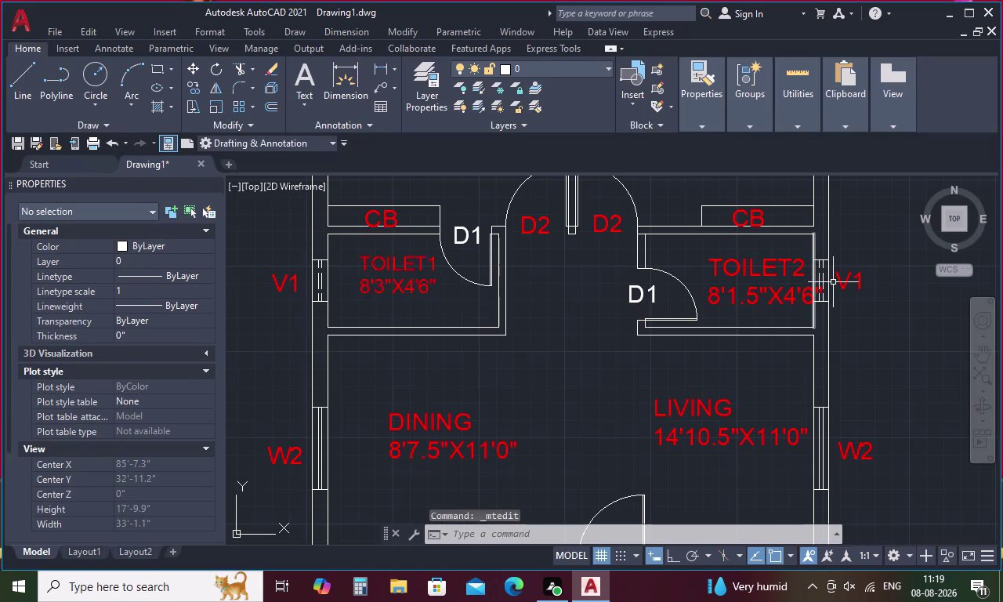
Narrow the TOILET2 text box and reduce its text height to 8" as well.
double_click(790, 294)
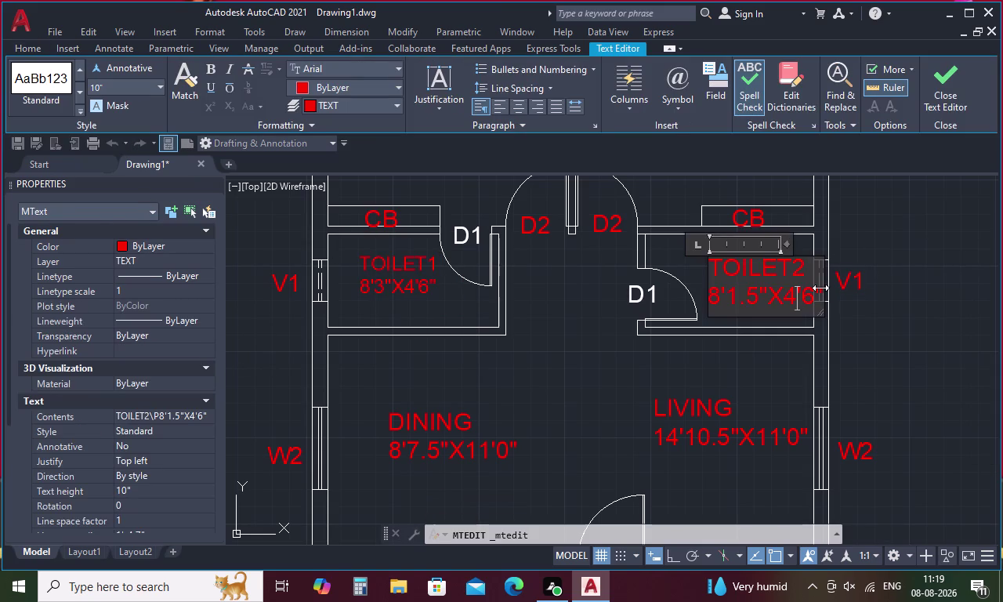
drag(820, 288, 810, 297)
drag(821, 289, 801, 300)
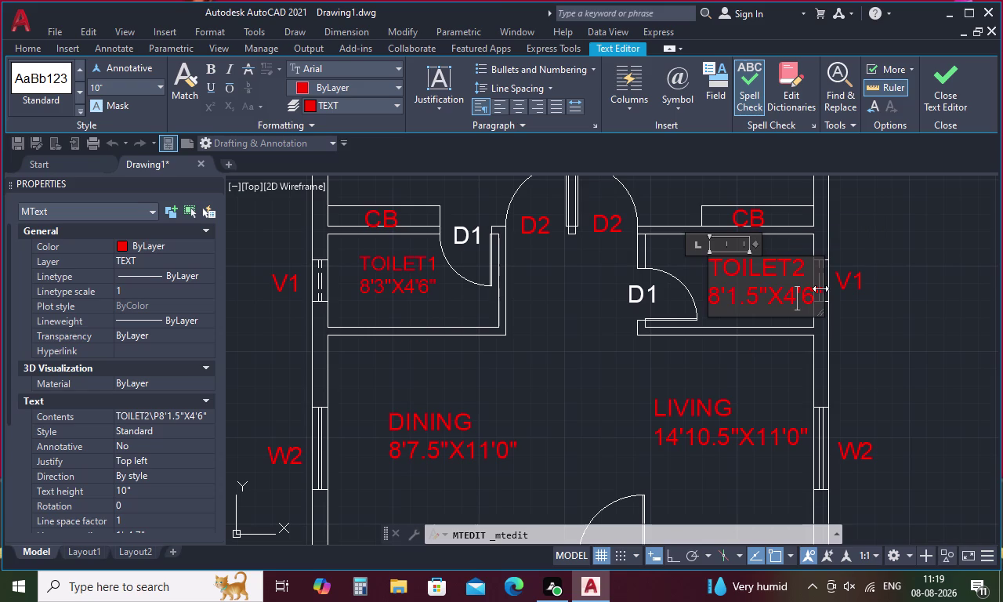
drag(817, 287, 795, 297)
drag(795, 297, 669, 268)
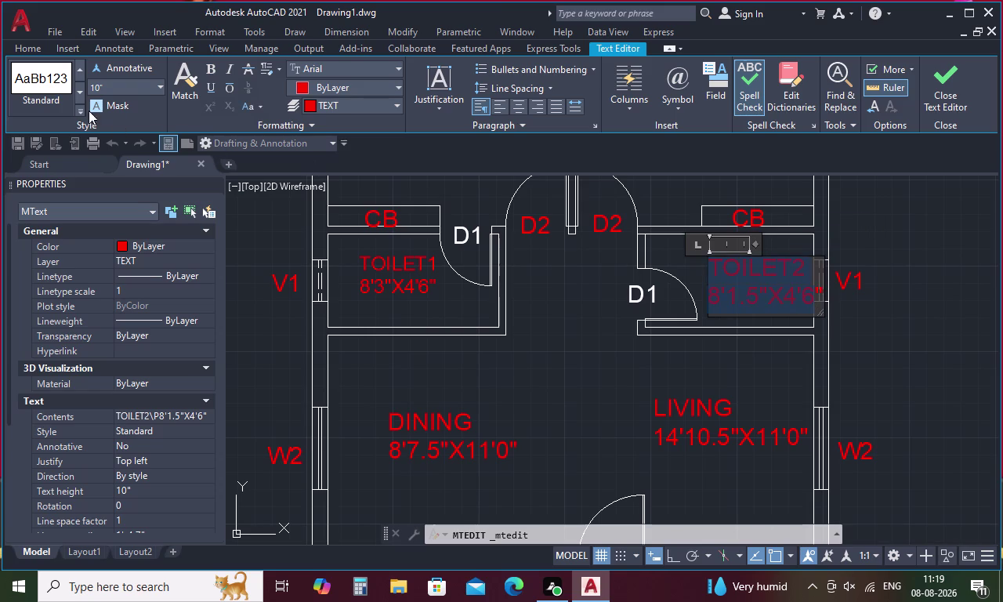
click(115, 90)
key(BackSpace)
key(8)
key(Return)
click(570, 356)
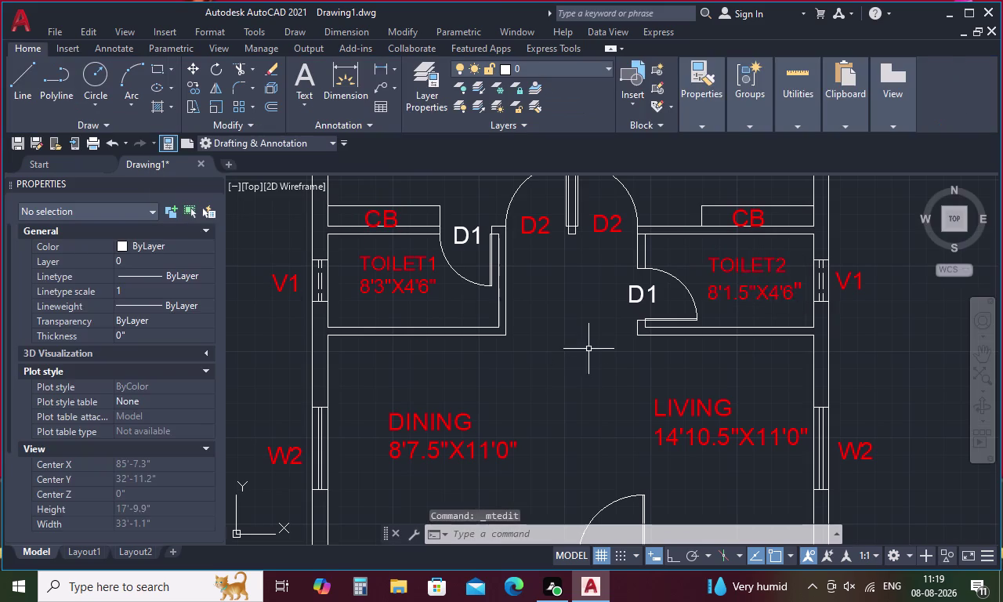
double_click(776, 292)
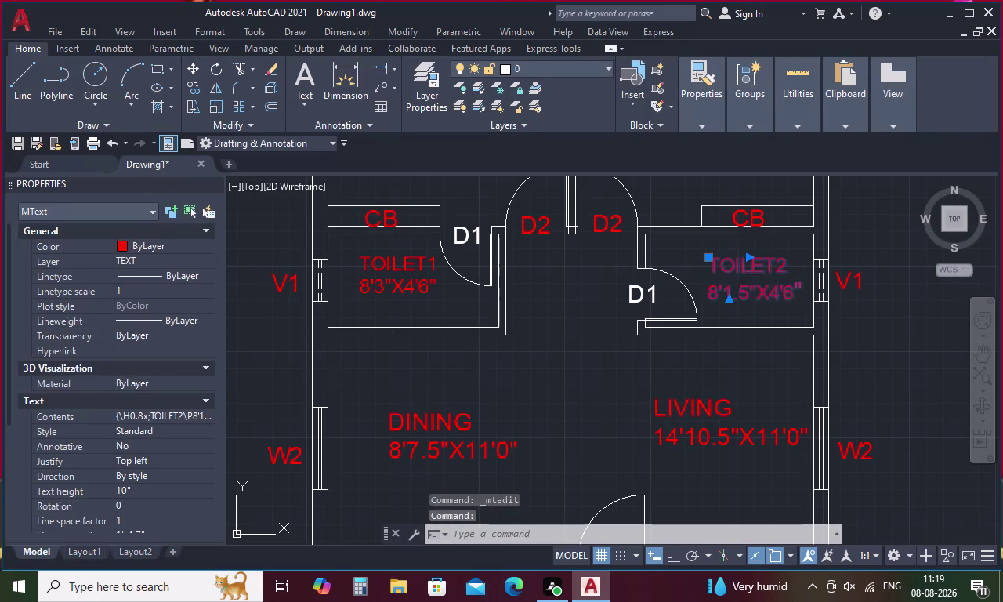
drag(798, 284, 781, 289)
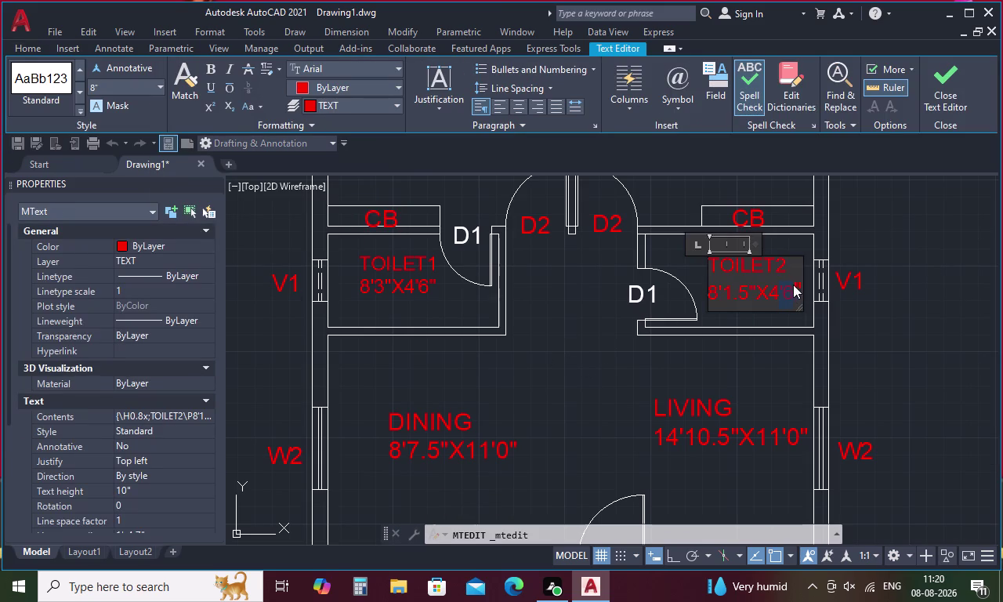
key(Escape)
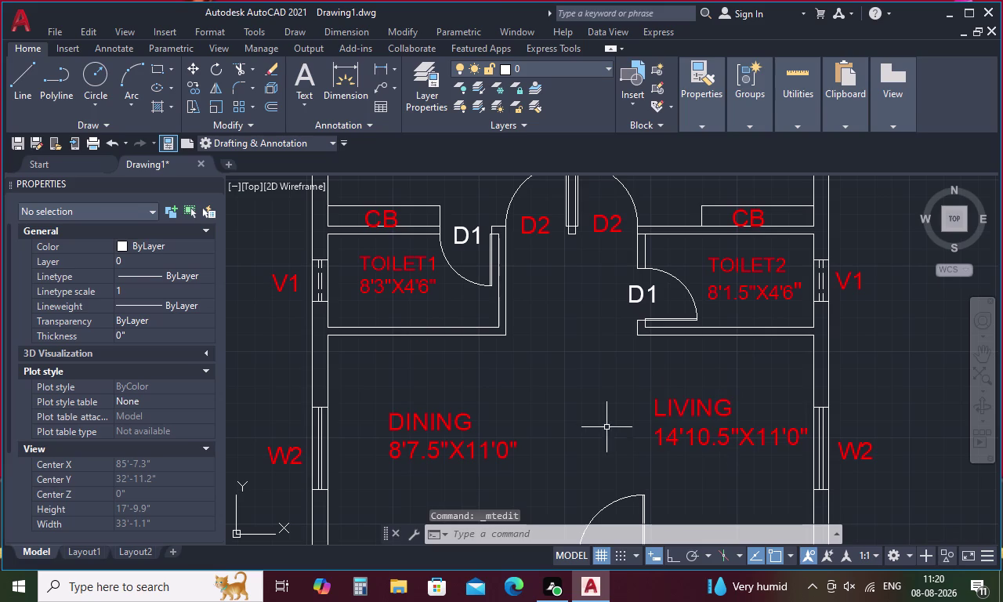
scroll(down, 3)
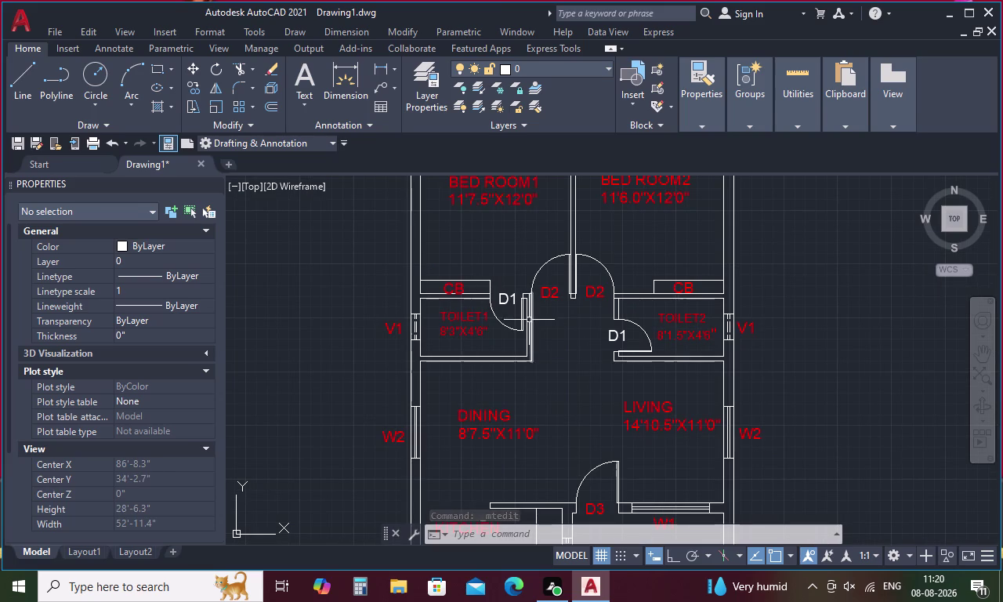
Set the left CB tag's text height to 8".
middle_drag(527, 362, 533, 425)
scroll(up, 3)
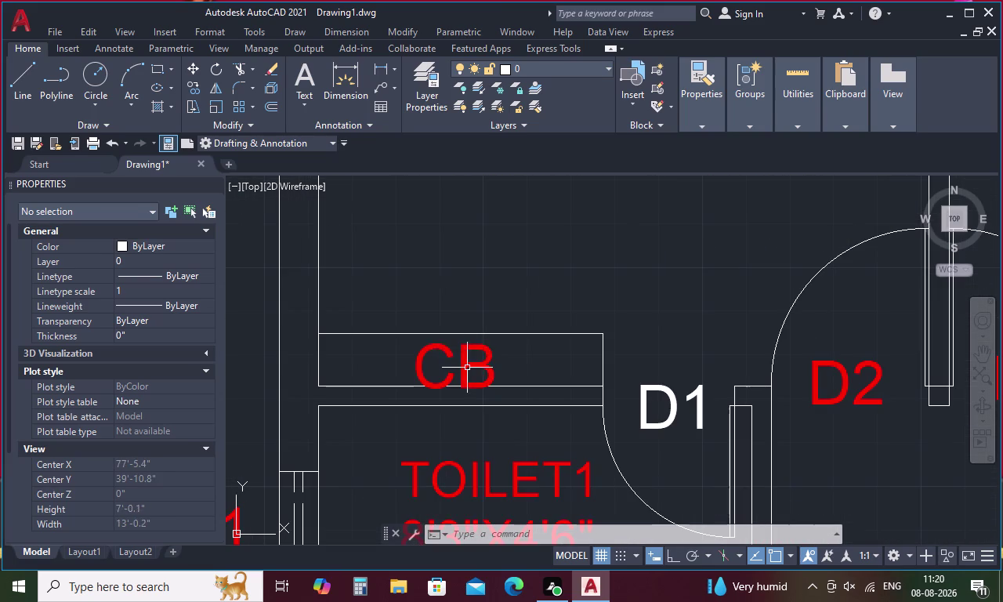
double_click(469, 368)
drag(497, 364, 399, 368)
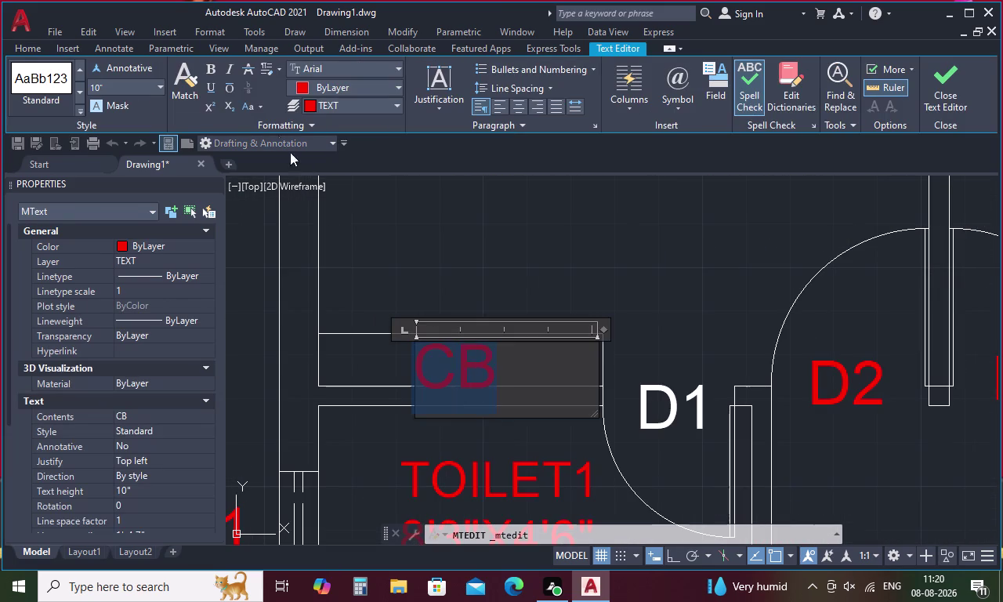
click(130, 84)
key(BackSpace)
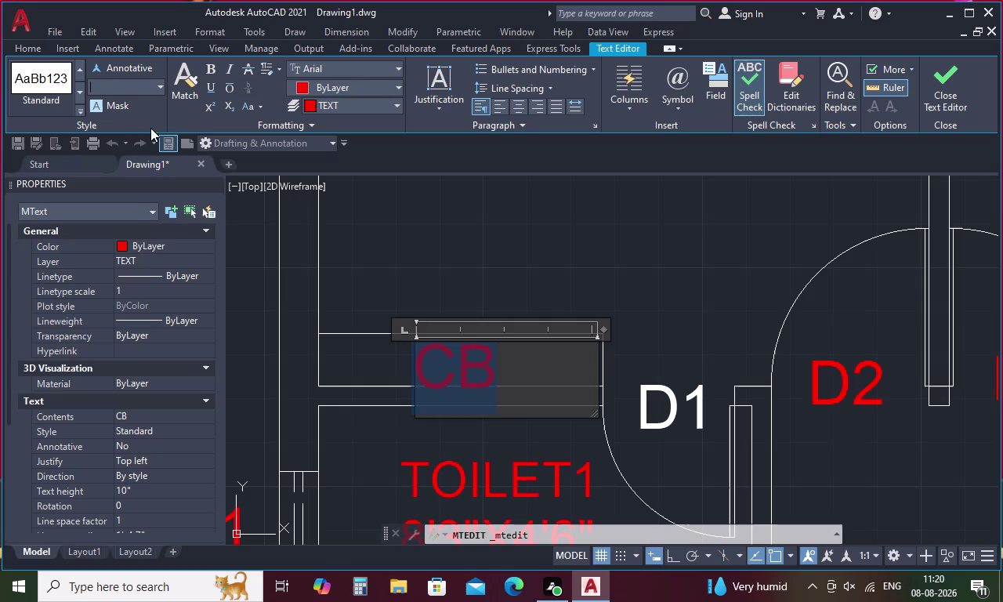
key(8)
key(Return)
click(402, 219)
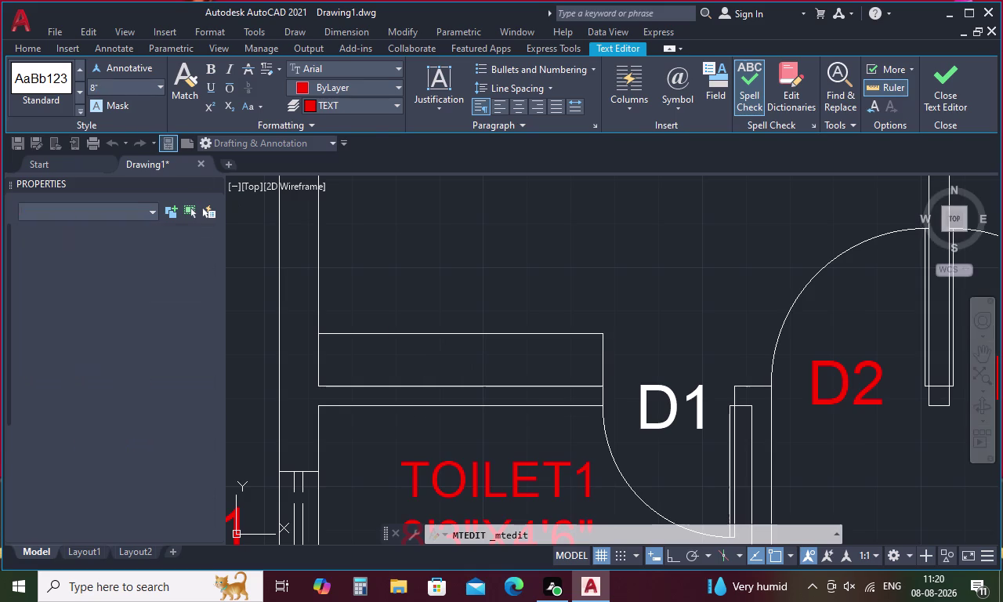
Set the right CB tag's text height to 8" too.
scroll(down, 3)
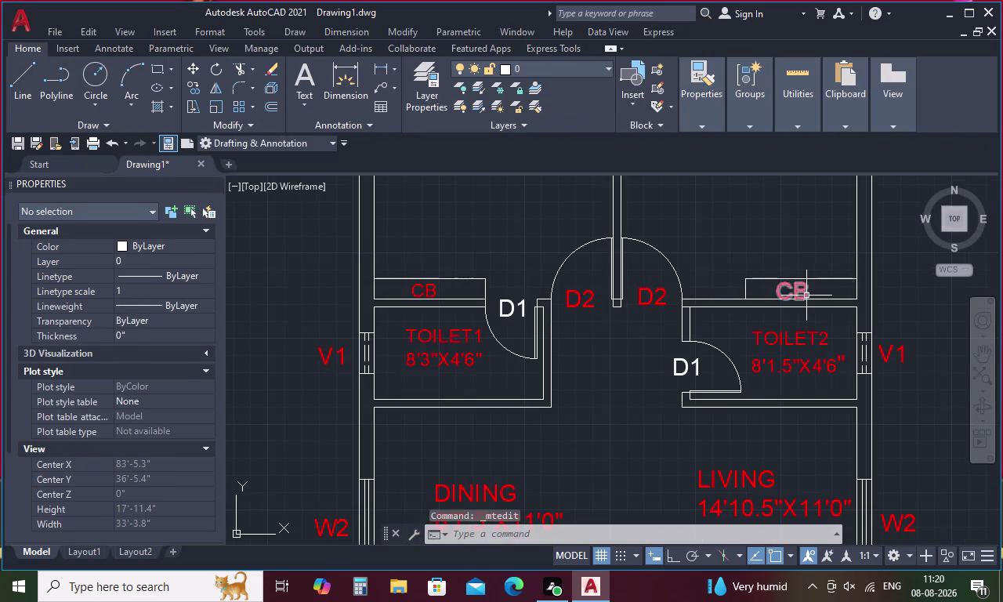
double_click(805, 295)
drag(812, 291, 751, 304)
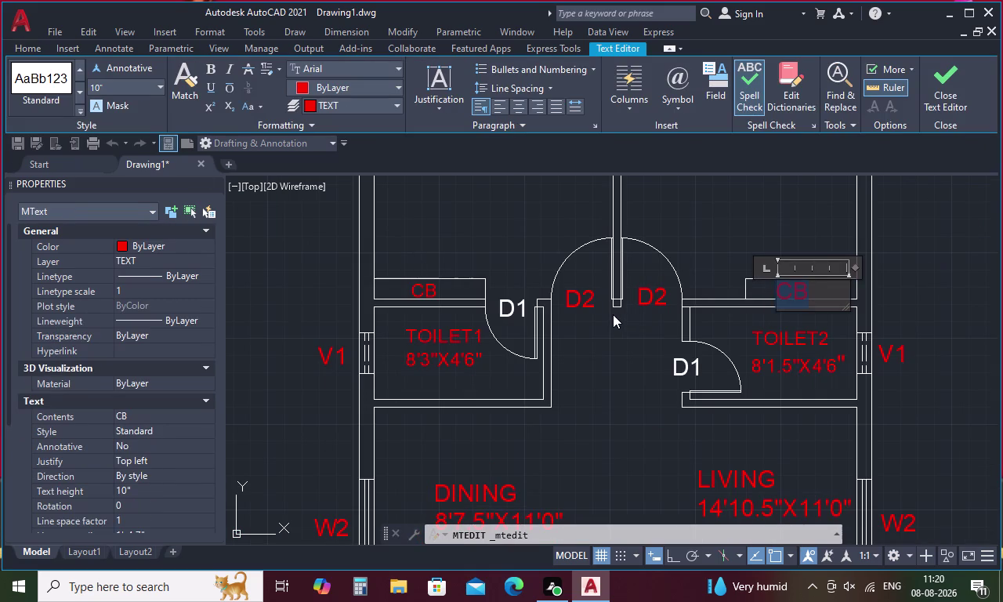
click(112, 88)
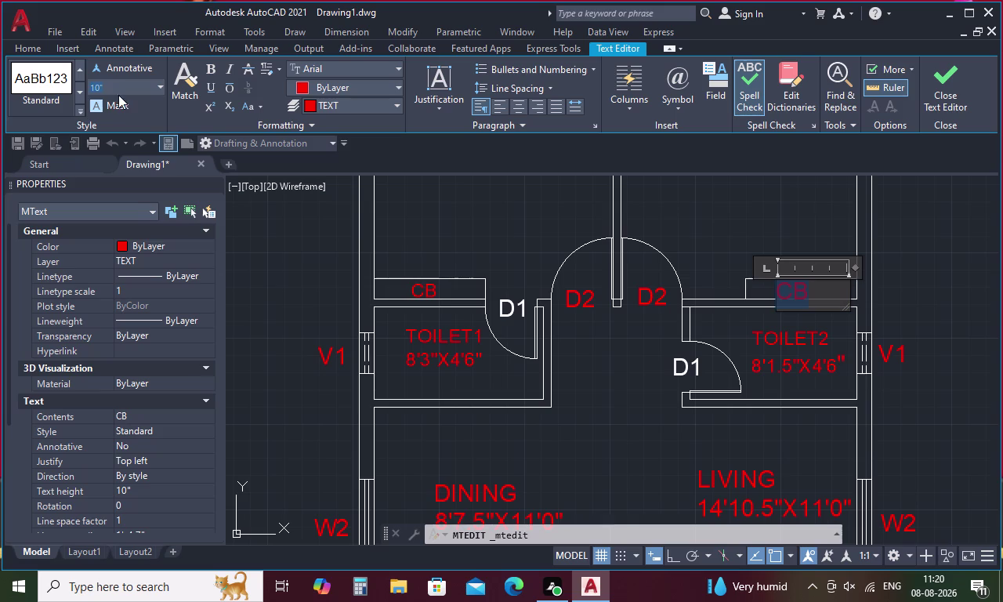
key(BackSpace)
key(8)
key(Return)
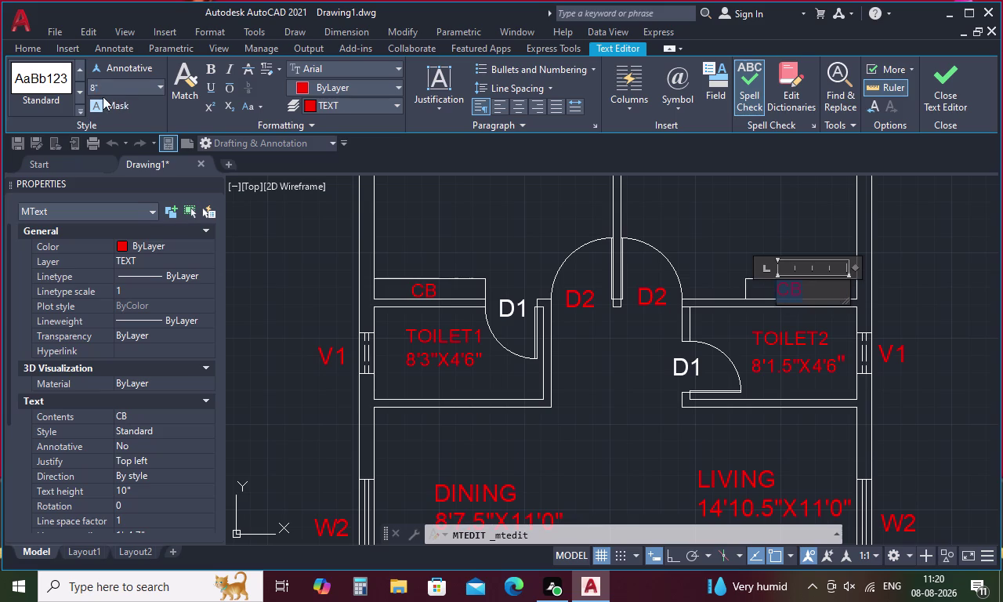
click(436, 218)
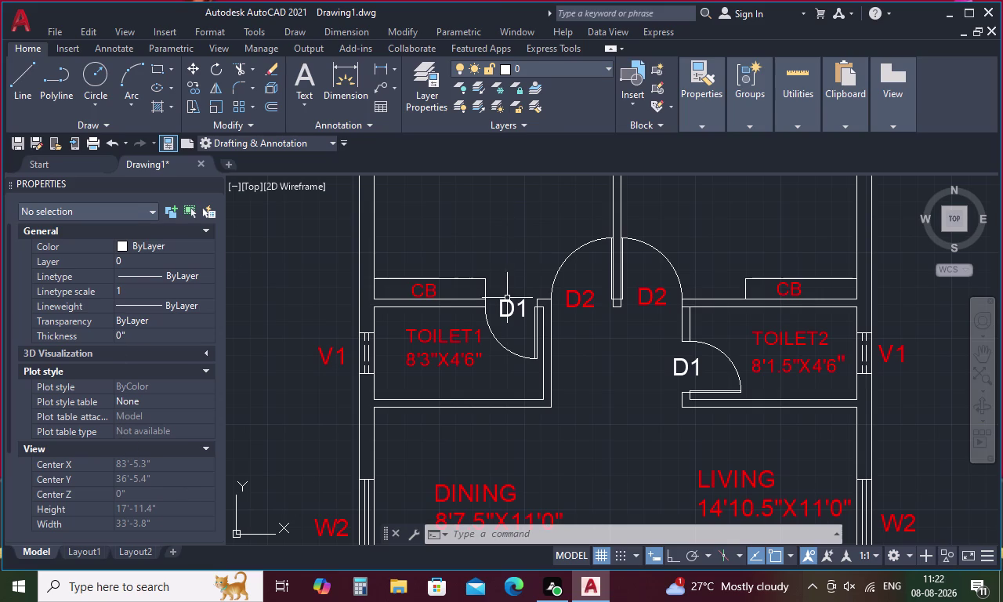
Copy the BED ROOM1 label's properties onto both D1 tags and the W1 tag using MA.
scroll(down, 3)
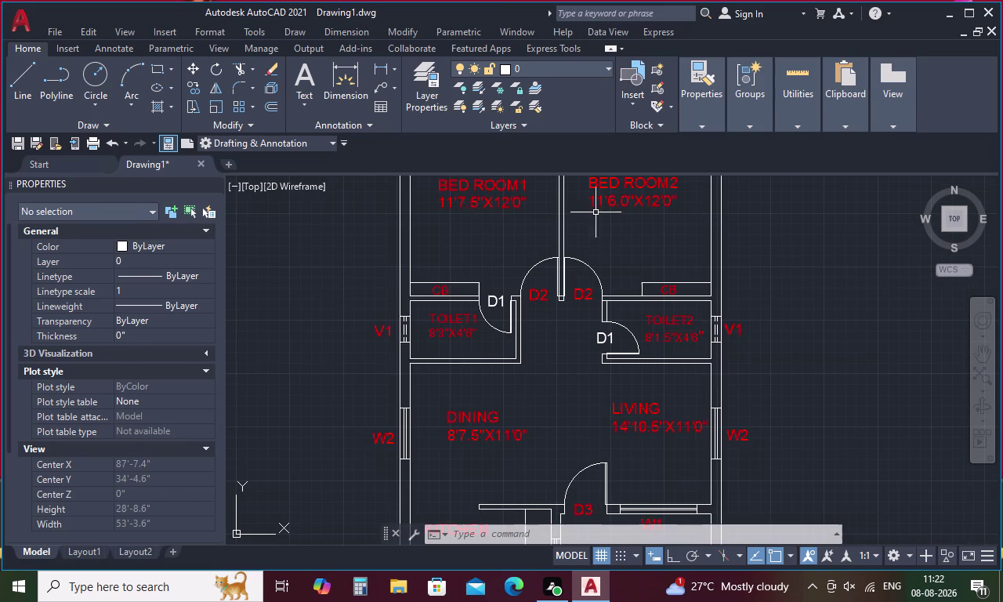
middle_drag(507, 230, 507, 256)
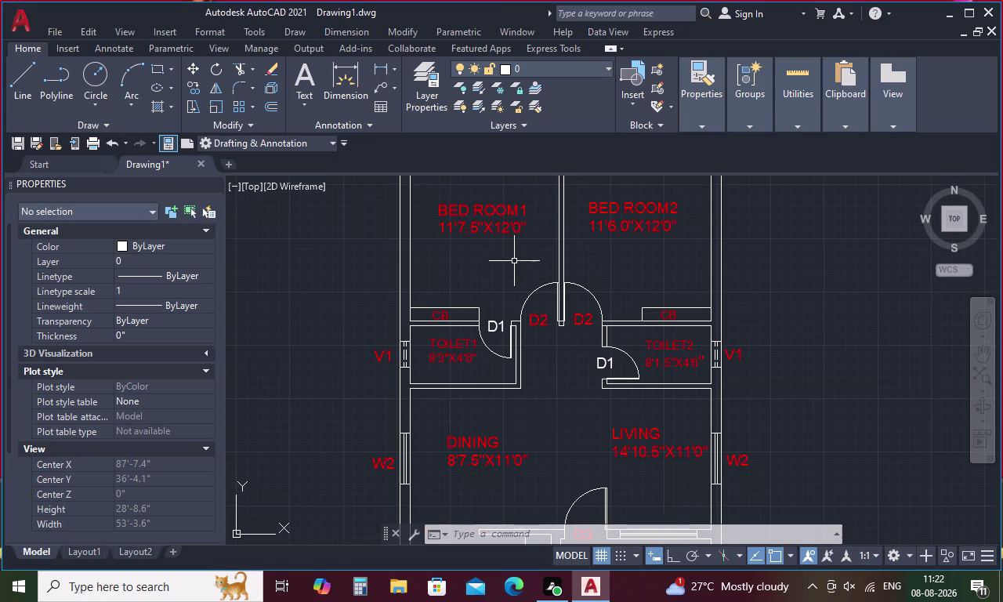
key(Escape)
text(MA)
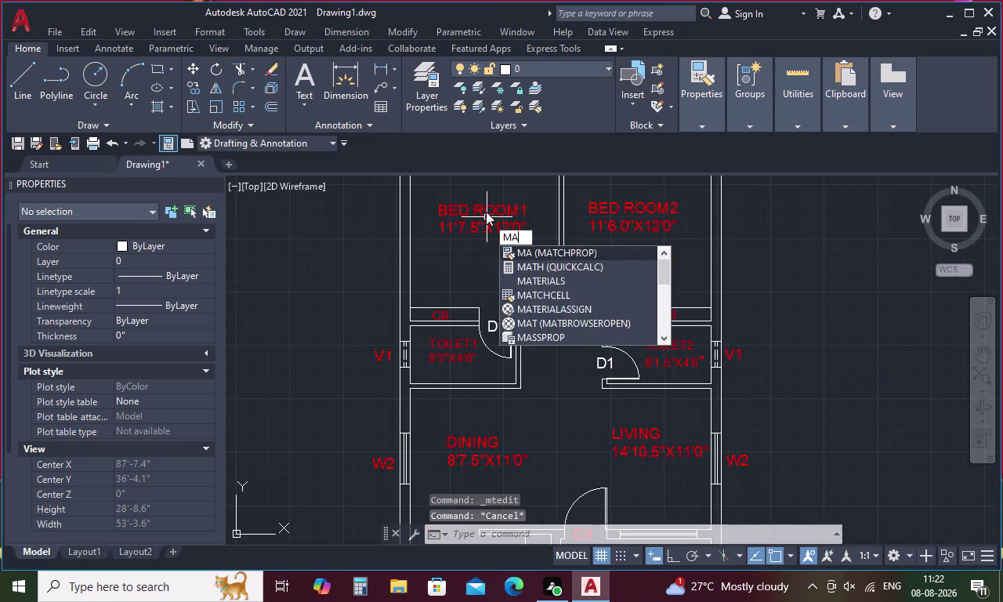
key(space)
click(467, 206)
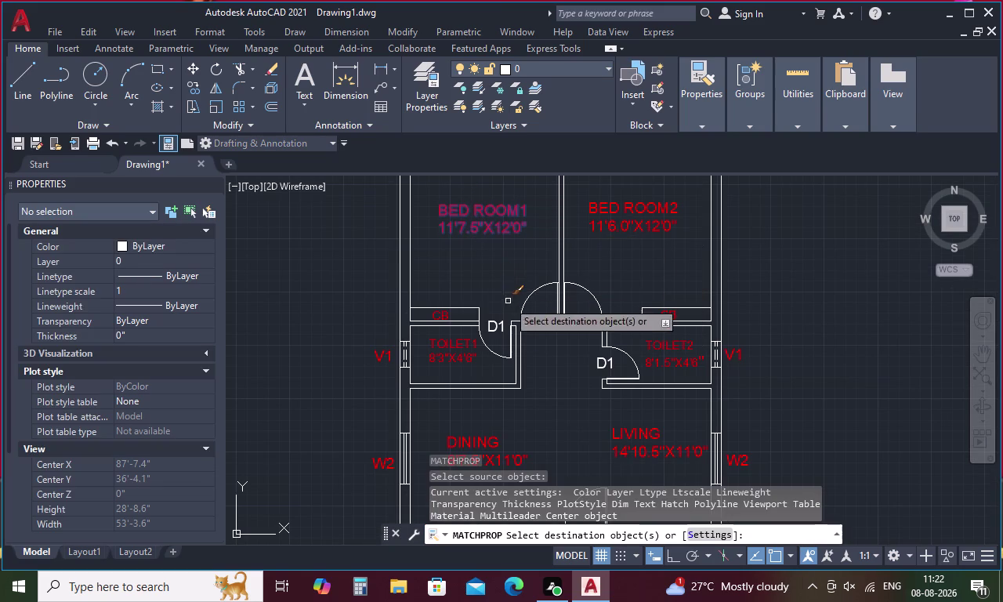
click(497, 326)
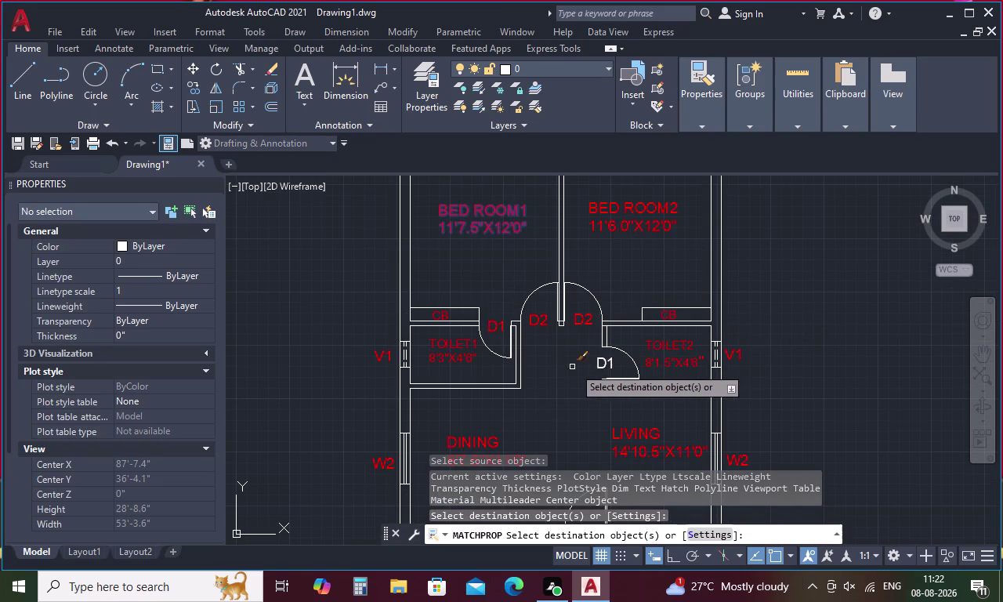
click(603, 367)
scroll(down, 3)
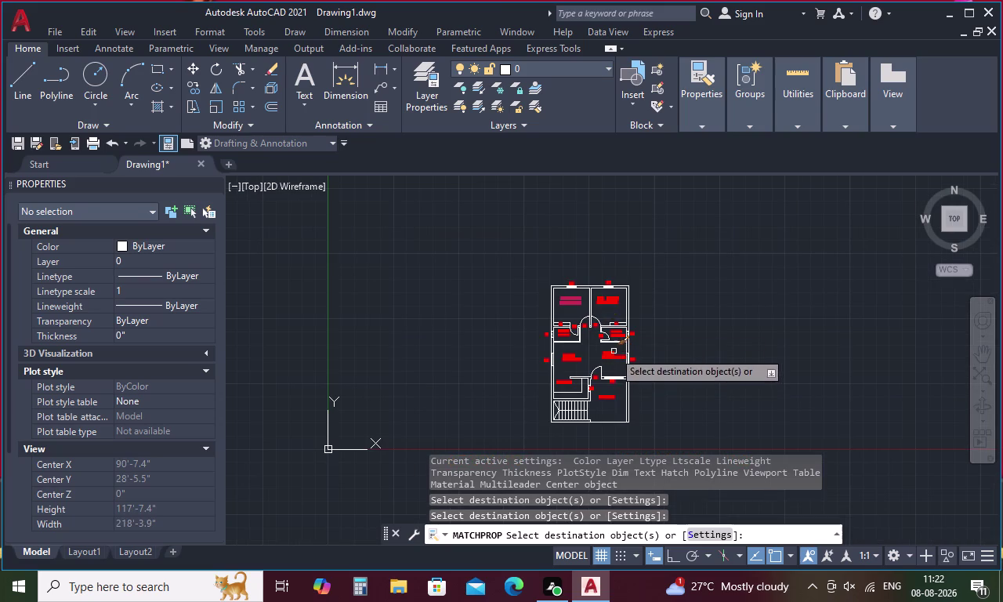
scroll(up, 3)
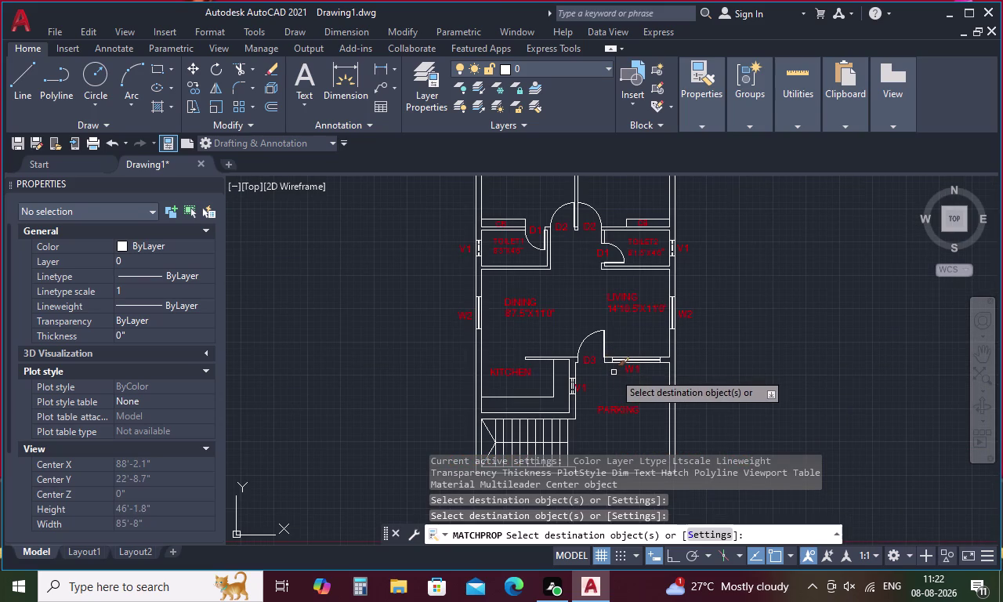
click(581, 390)
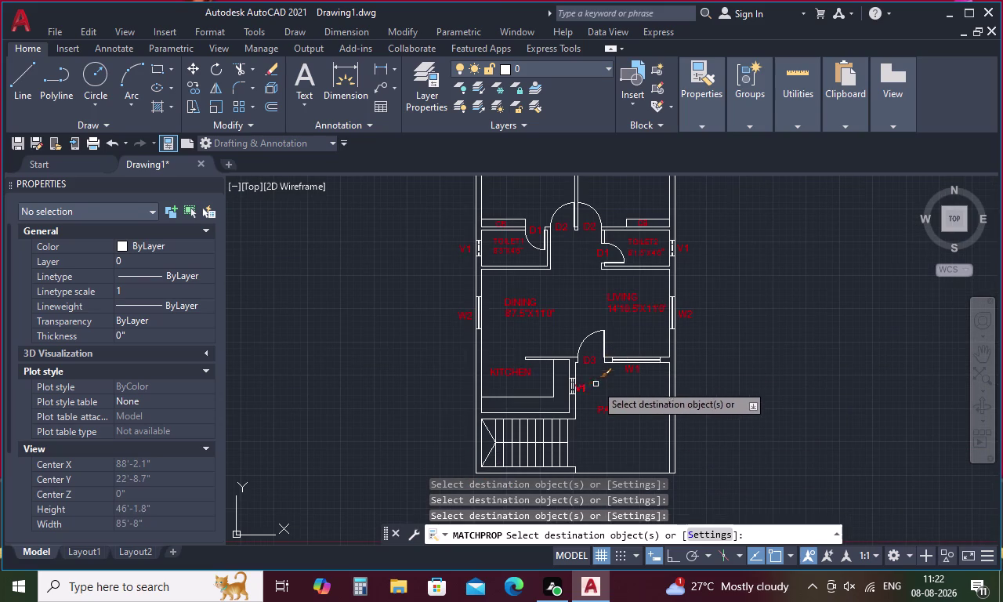
key(Escape)
scroll(up, 3)
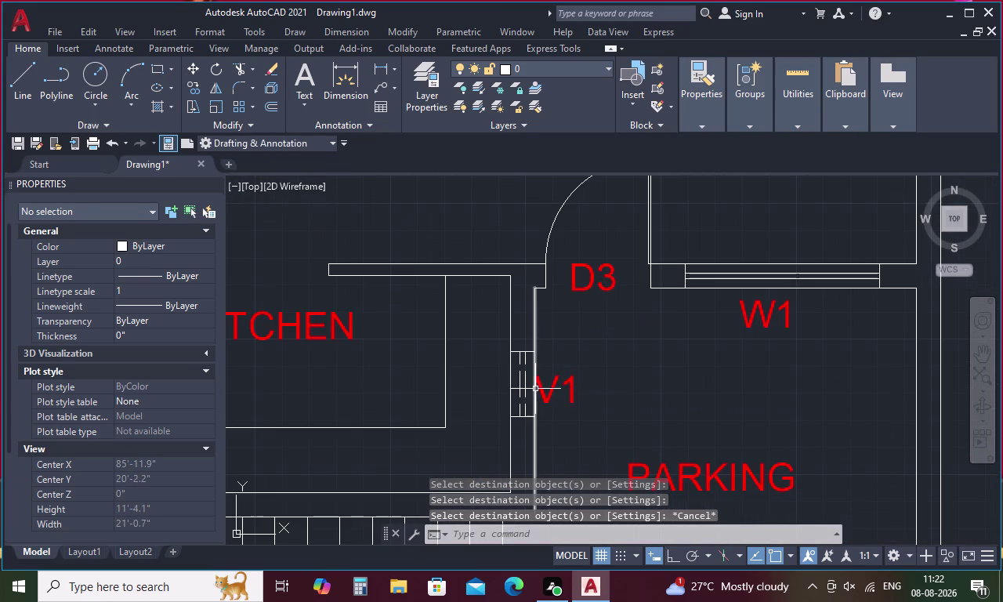
Move the kitchen-side V1 tag to a new position.
click(553, 385)
right_click(553, 386)
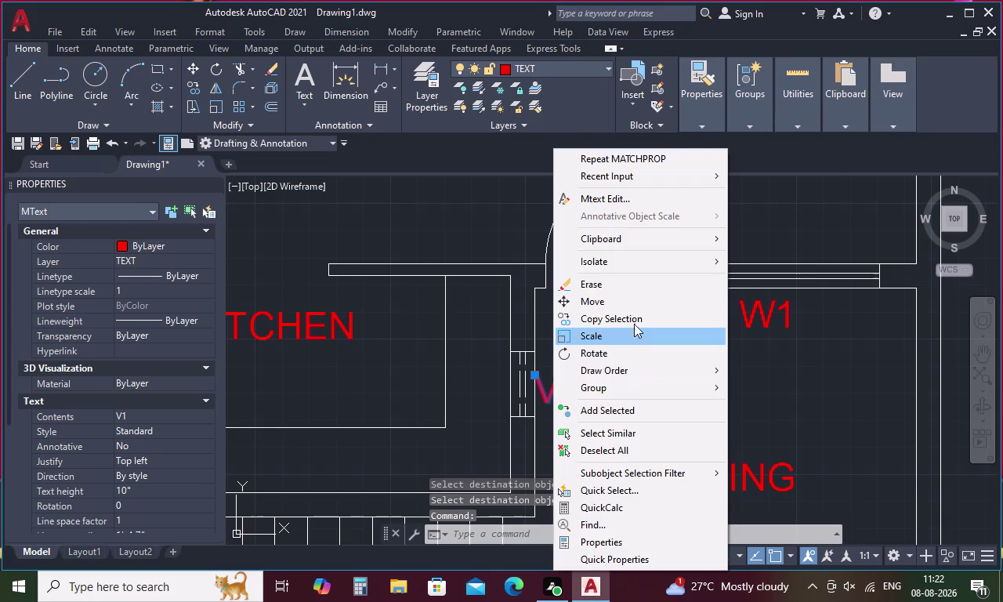
click(628, 298)
click(545, 402)
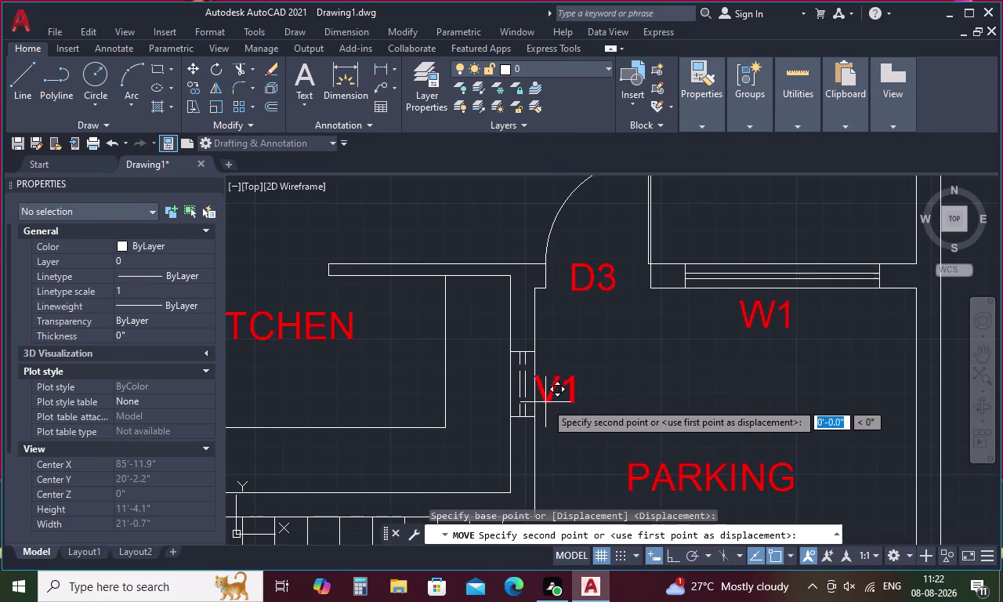
click(560, 406)
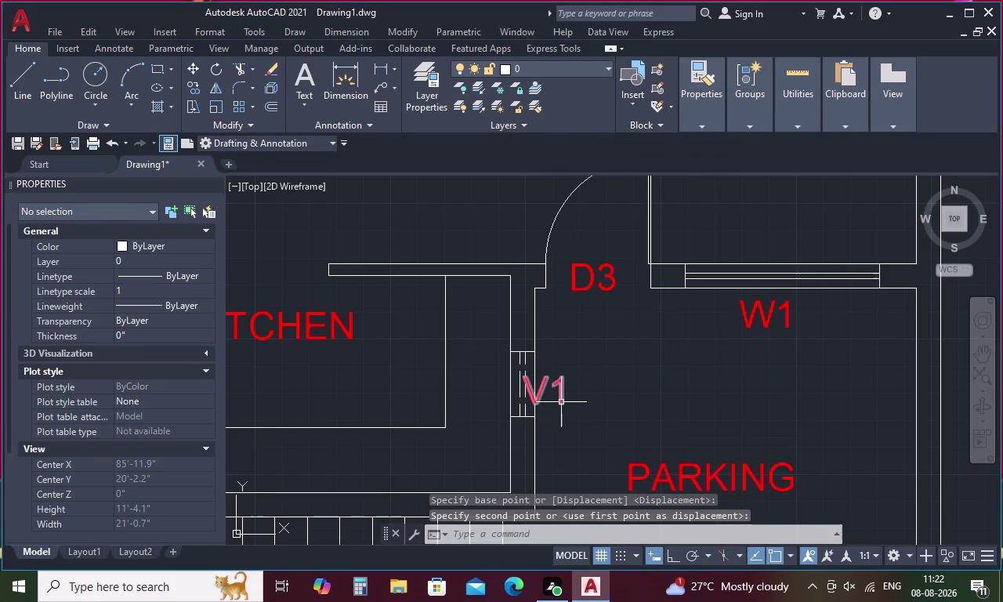
Move the V1 tag again so it sits beside the small window.
click(538, 398)
right_click(539, 396)
click(587, 298)
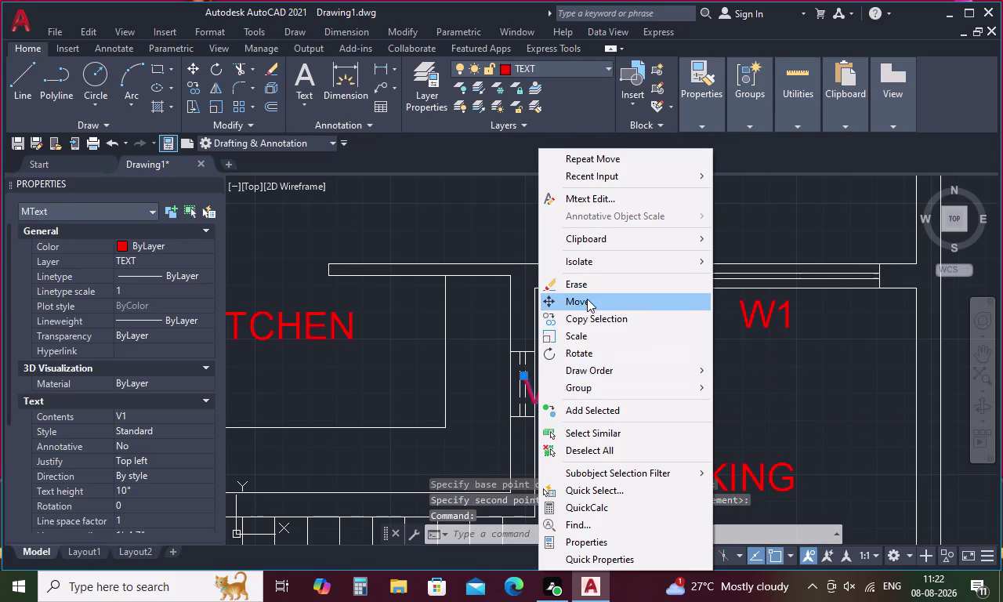
click(538, 394)
scroll(up, 3)
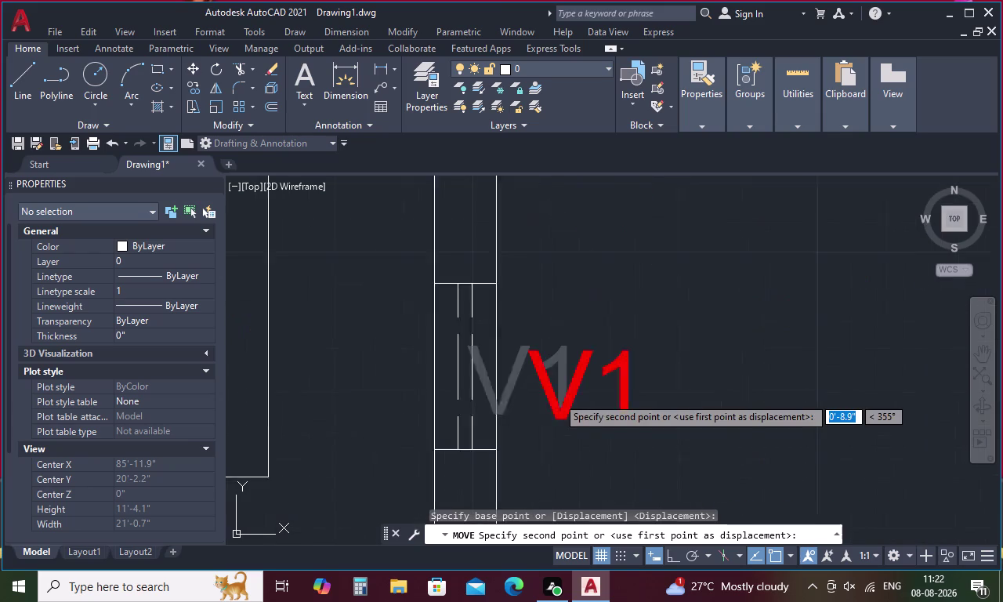
click(564, 396)
scroll(down, 3)
scroll(down, 3)
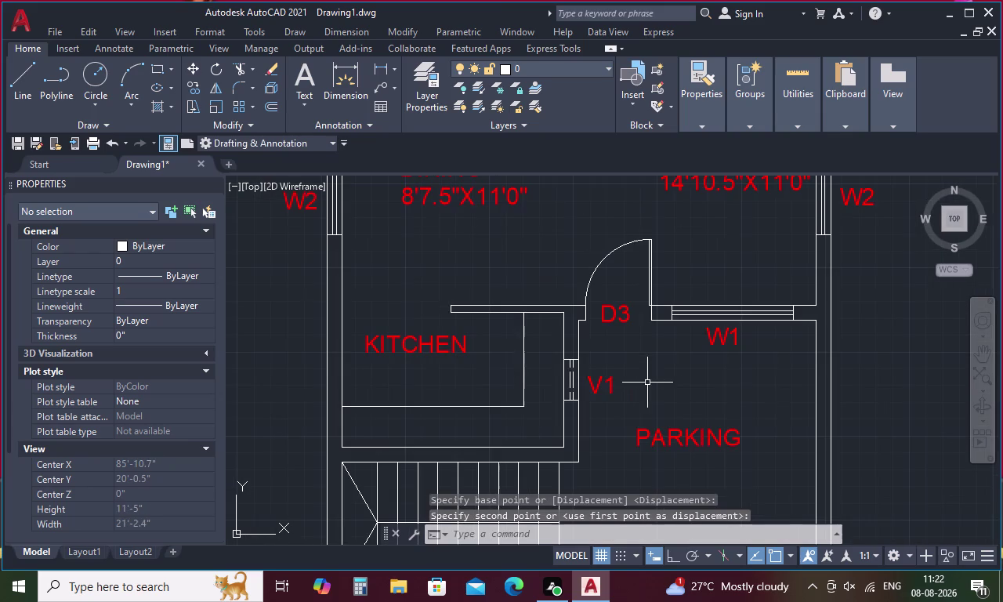
scroll(down, 3)
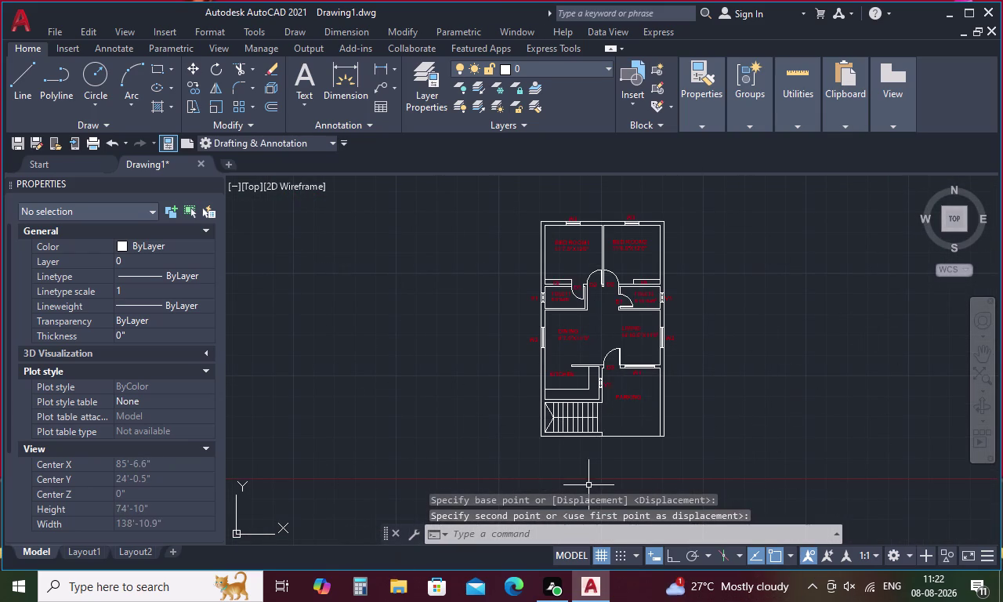
middle_drag(597, 341, 499, 391)
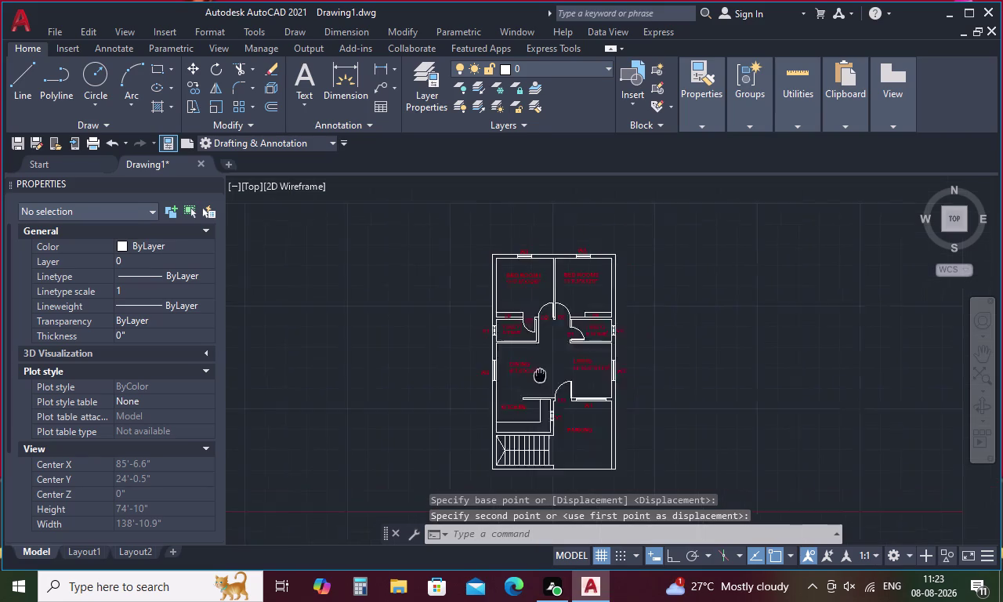
Run LAYOFF and pick a room label to hide the TEXT layer.
middle_drag(498, 391, 483, 397)
middle_drag(467, 394, 461, 361)
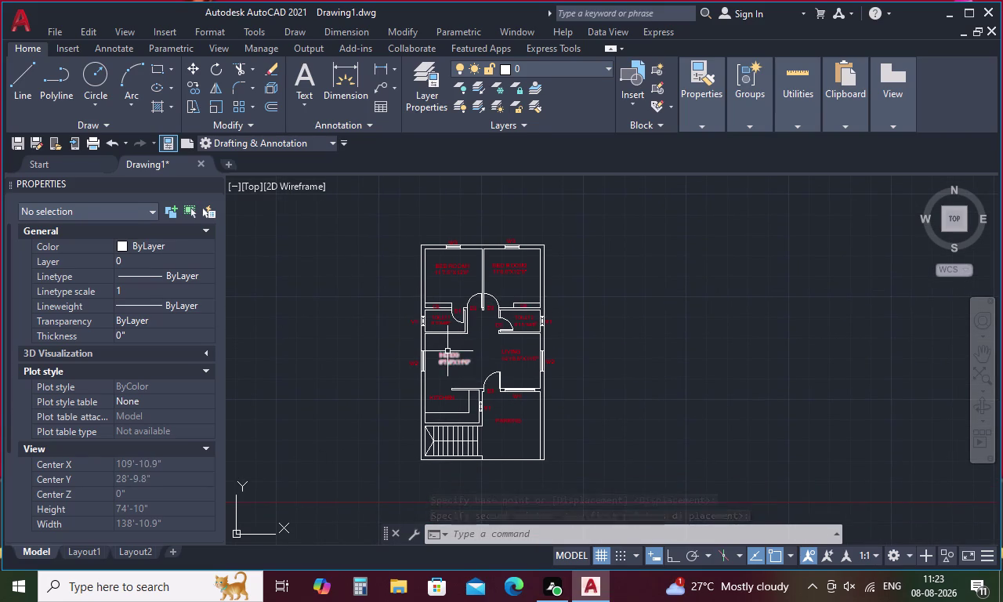
text(LA)
text(Y)
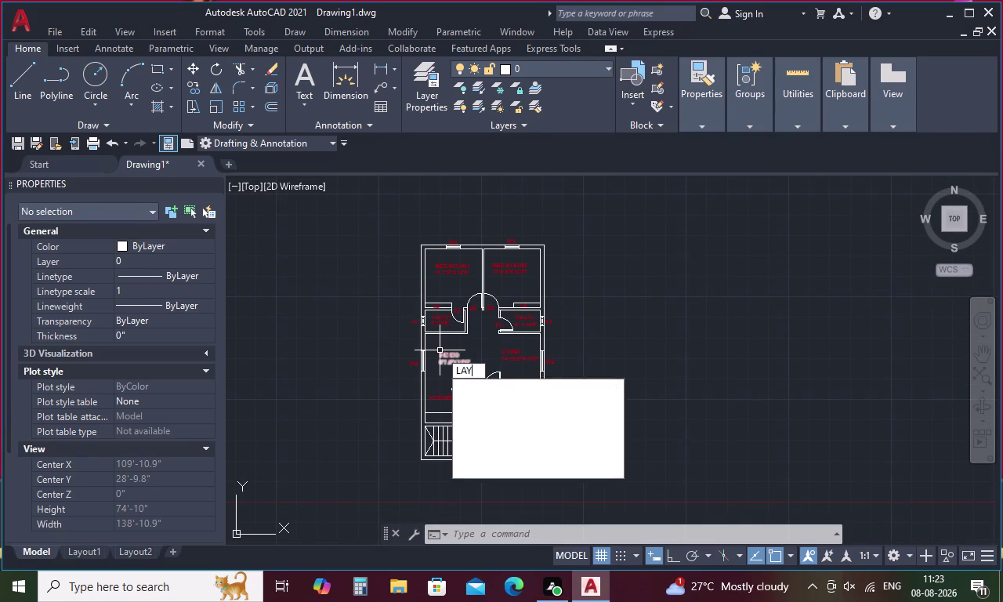
text(OFF)
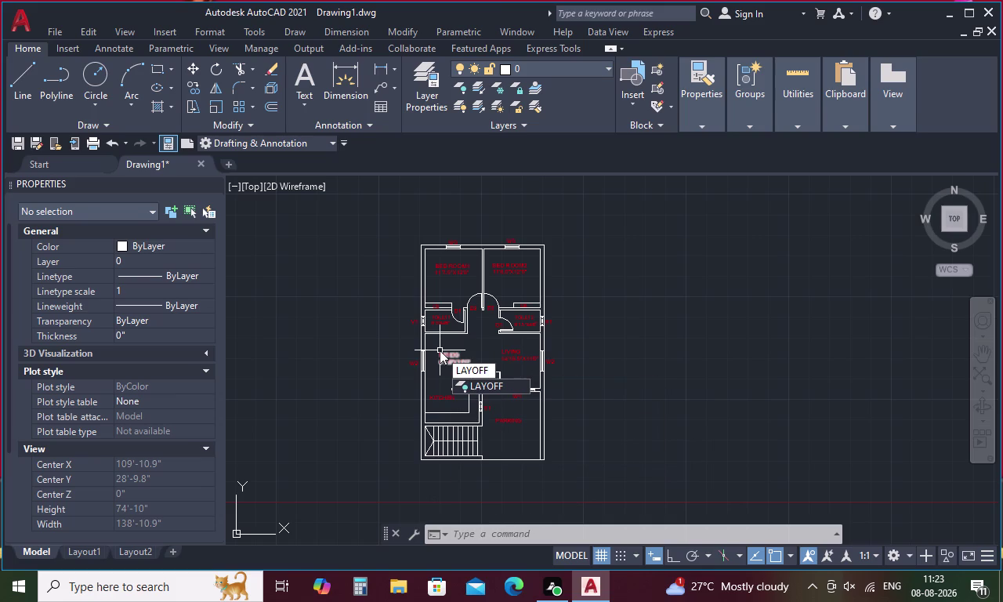
key(space)
click(511, 359)
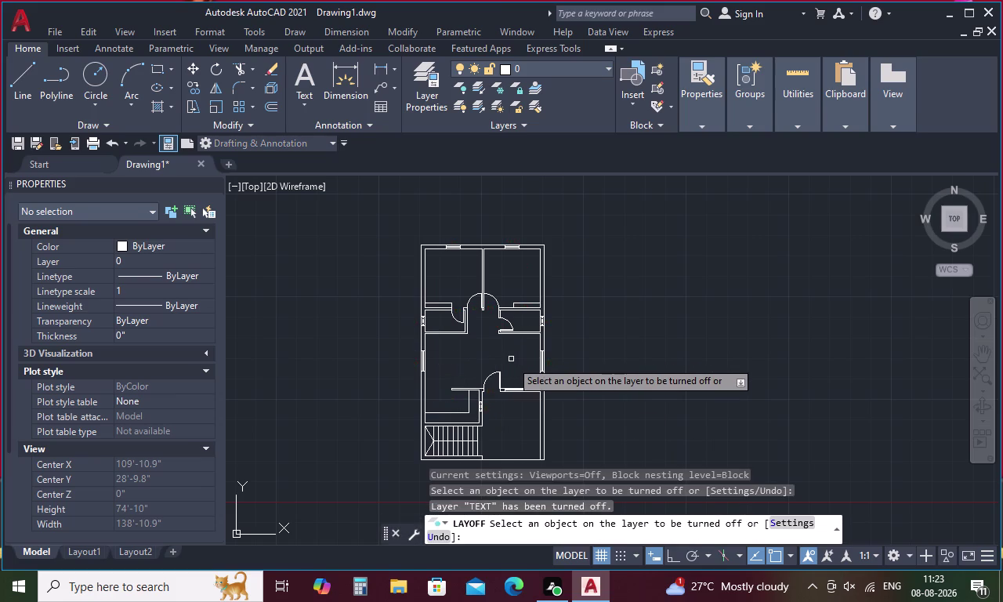
key(Escape)
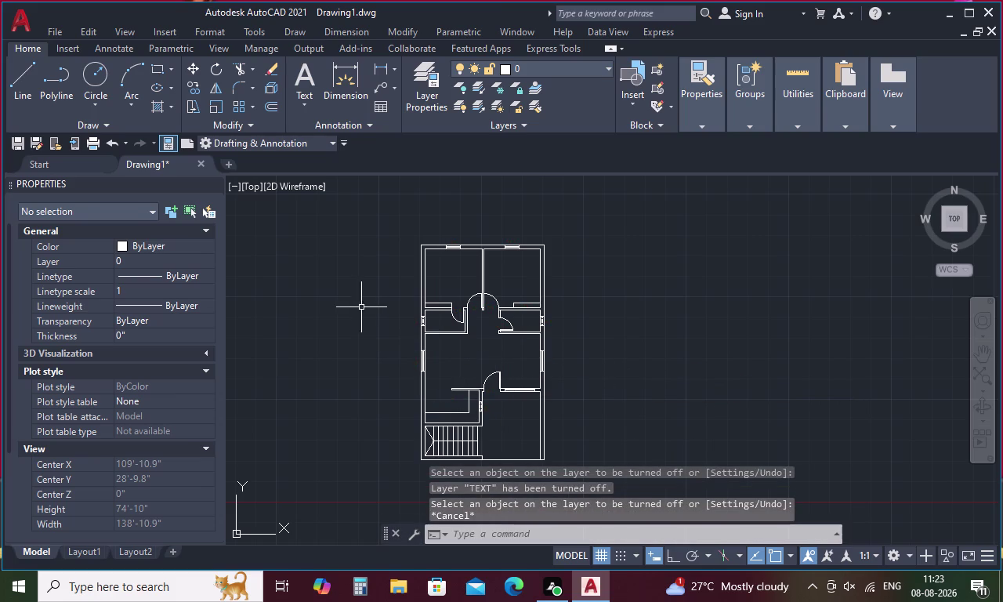
click(198, 244)
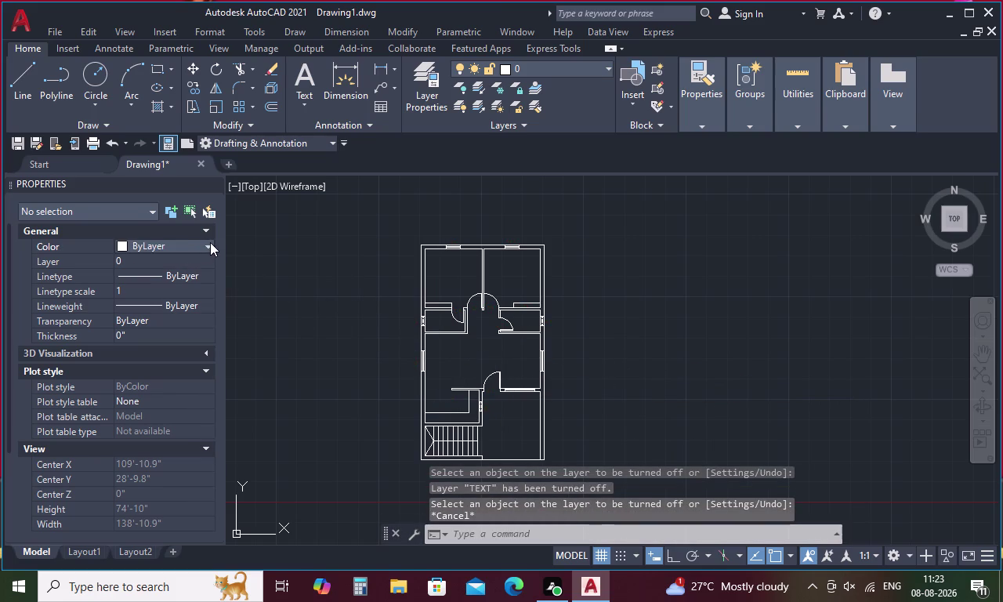
Leave the Color list unchanged and choose WINDOWS from the Properties Layer dropdown.
click(210, 242)
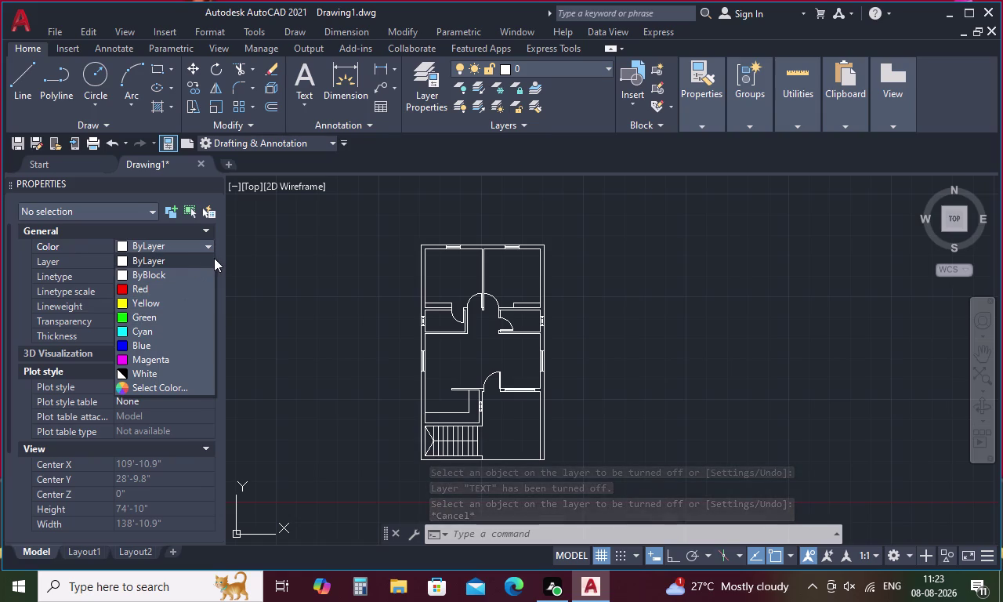
key(Escape)
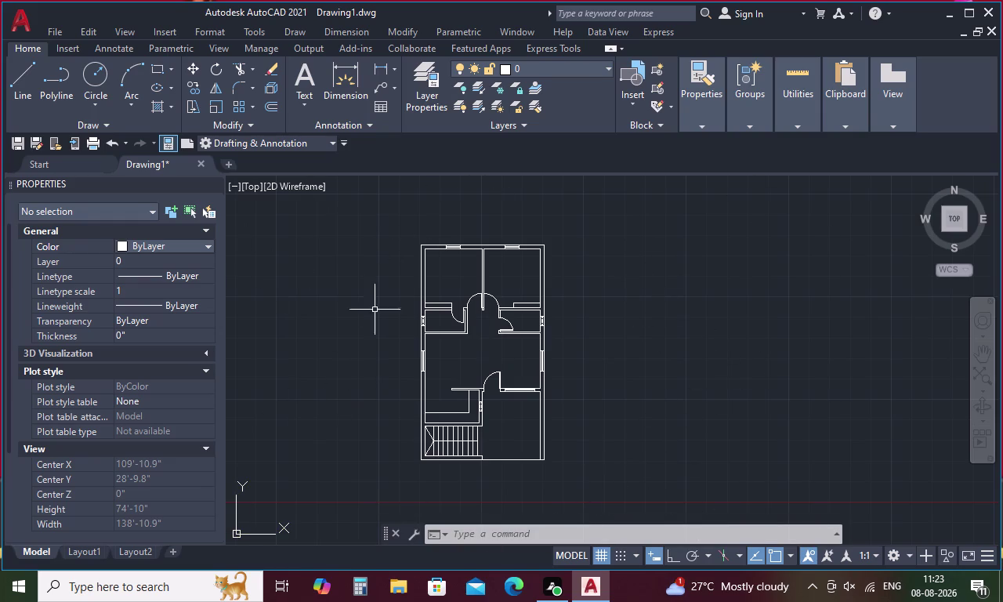
click(198, 263)
click(203, 262)
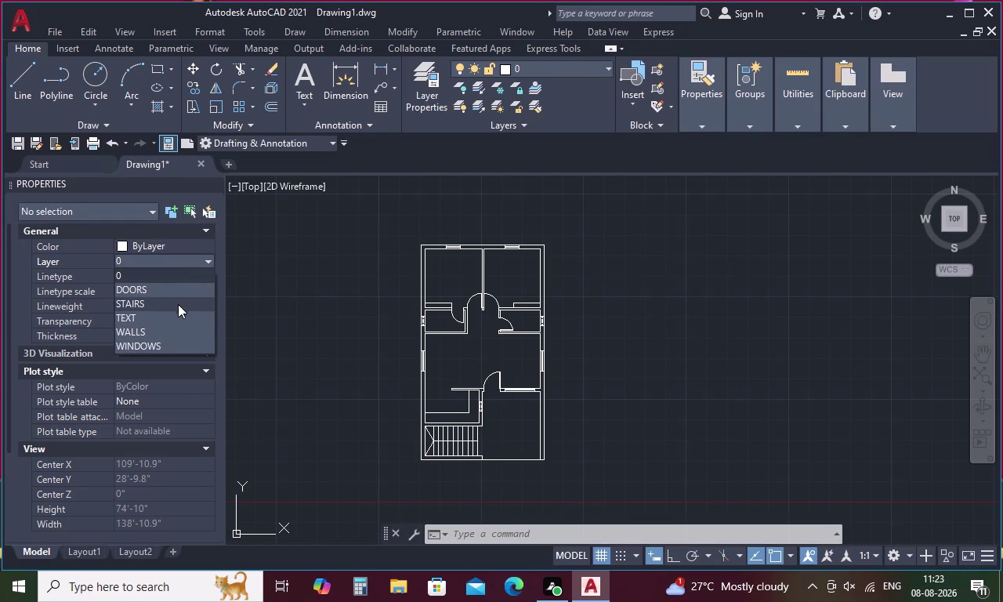
click(174, 346)
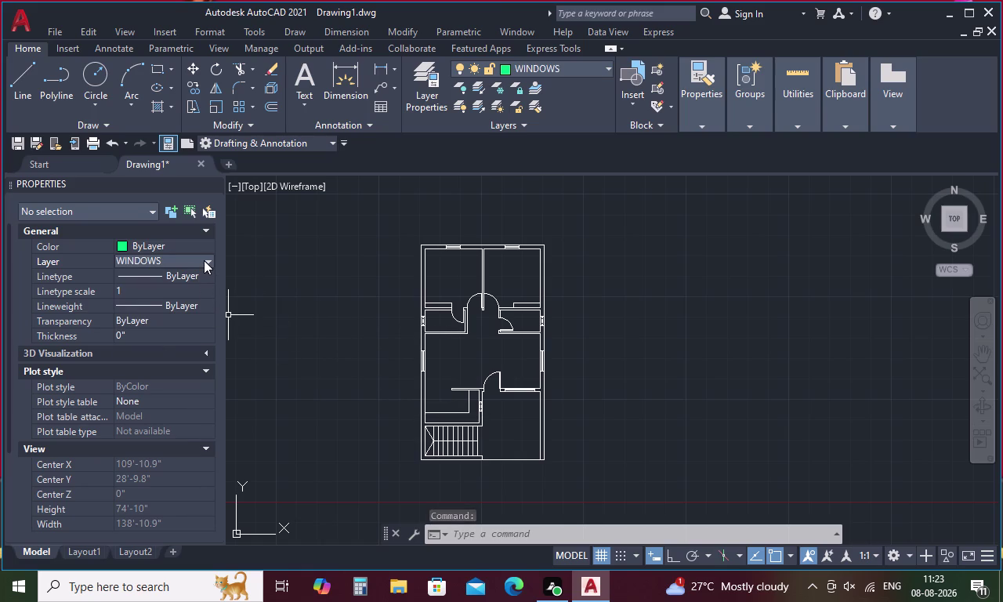
key(Escape)
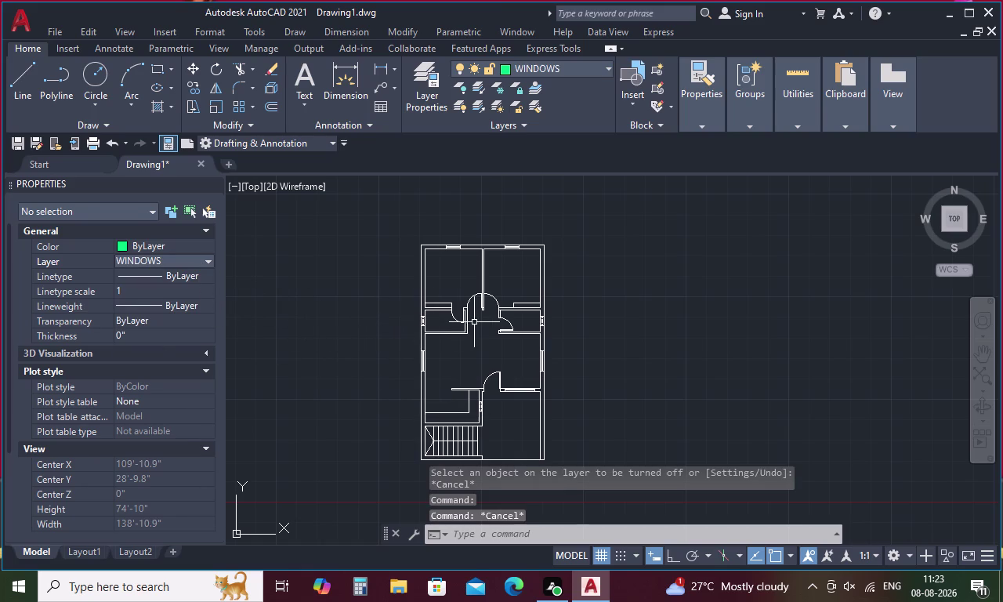
Select the upper door's swing arc and its neighbouring door leaf lines.
scroll(up, 3)
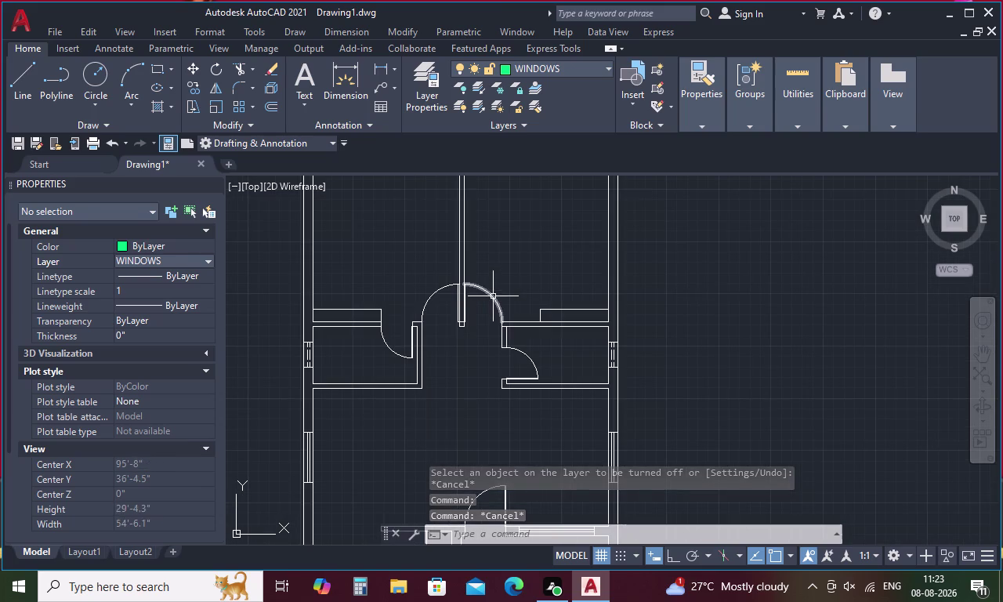
click(492, 297)
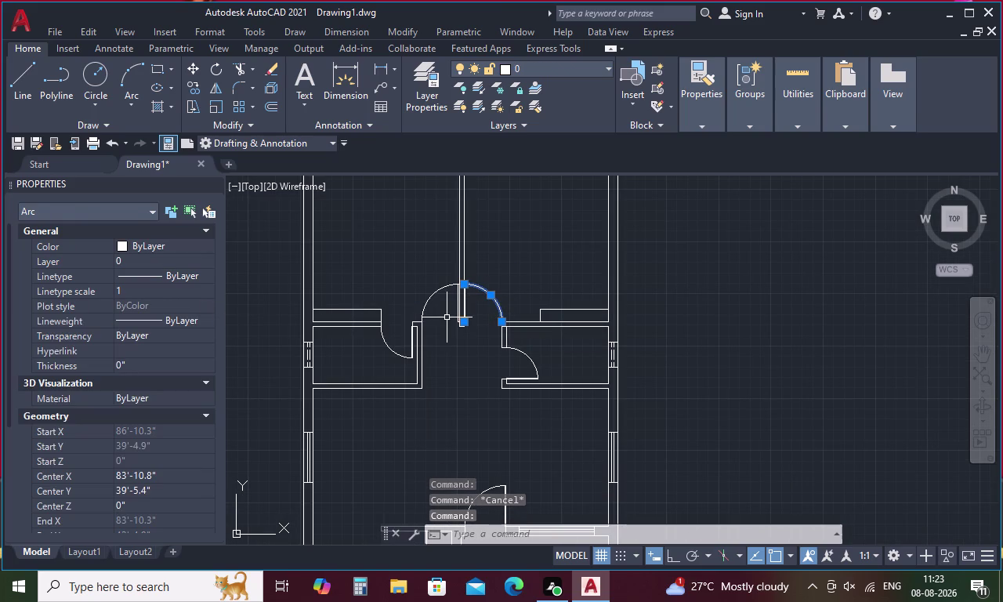
scroll(up, 3)
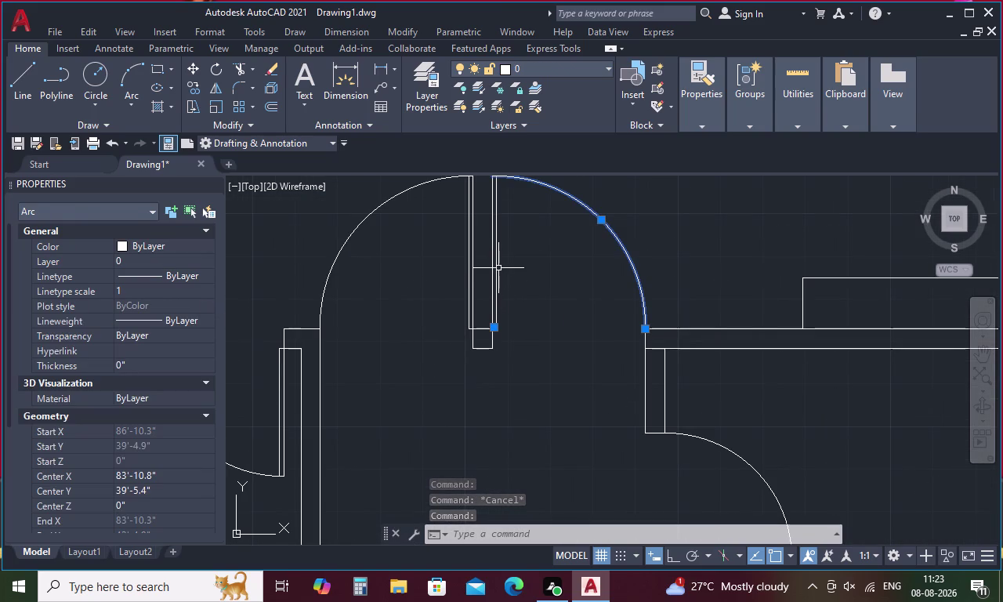
click(498, 262)
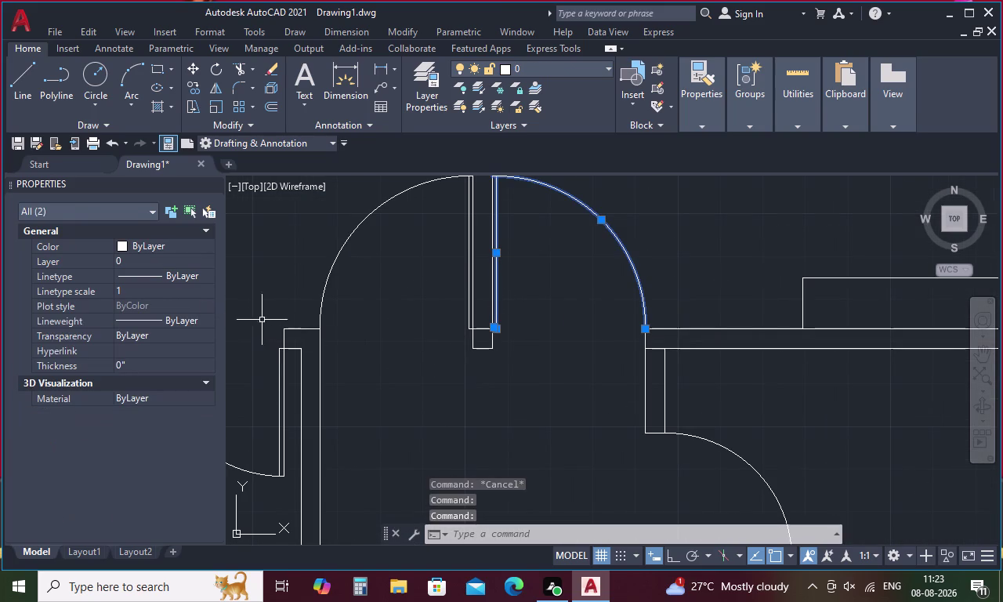
middle_drag(531, 253, 543, 345)
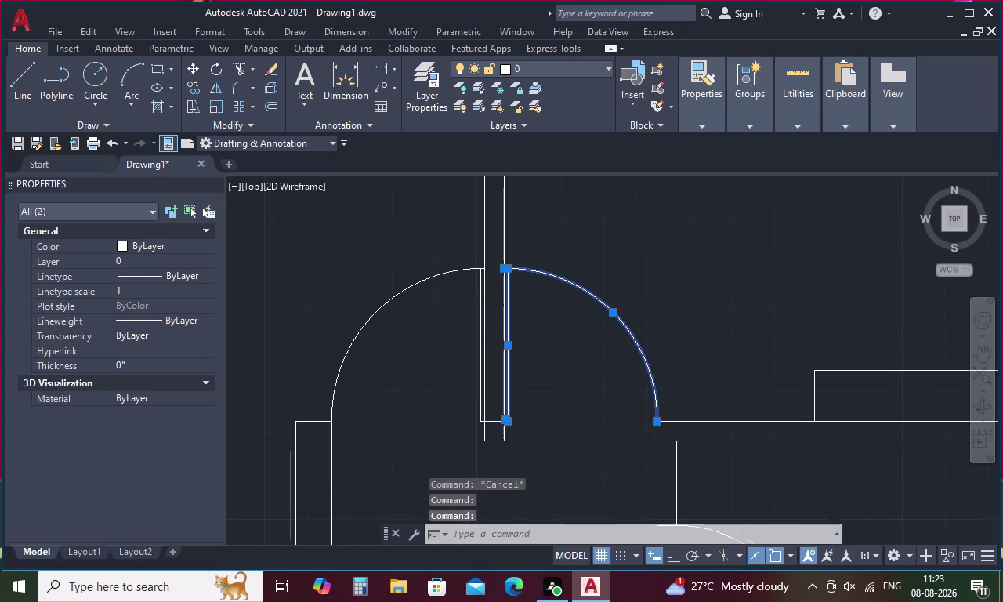
scroll(up, 3)
scroll(down, 3)
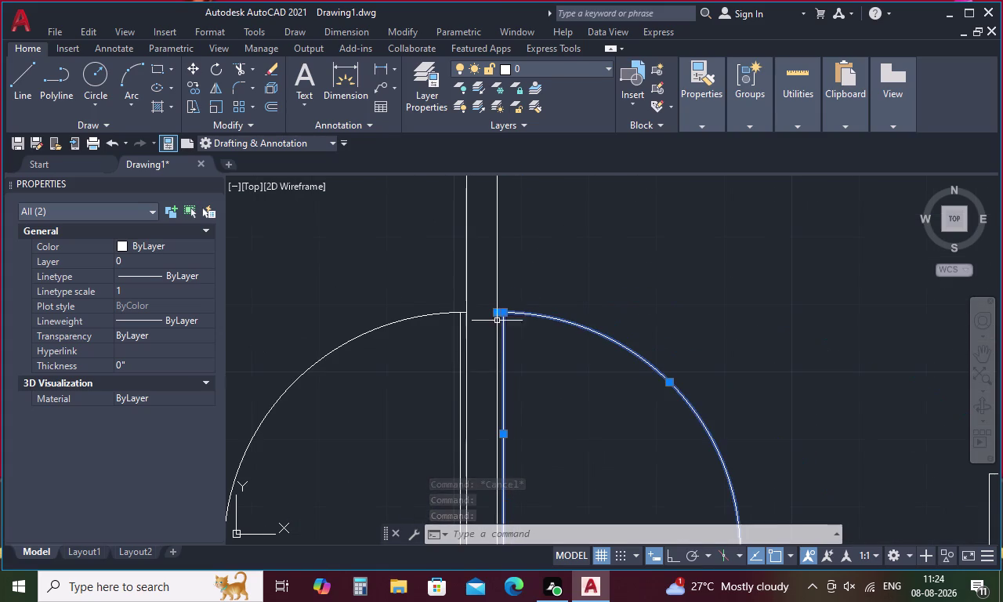
click(497, 365)
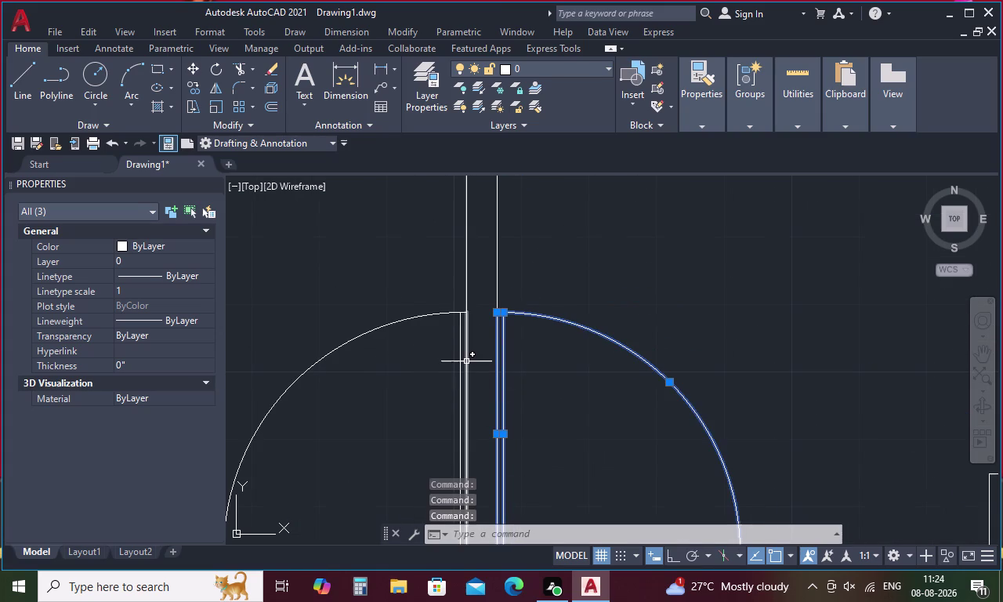
click(467, 361)
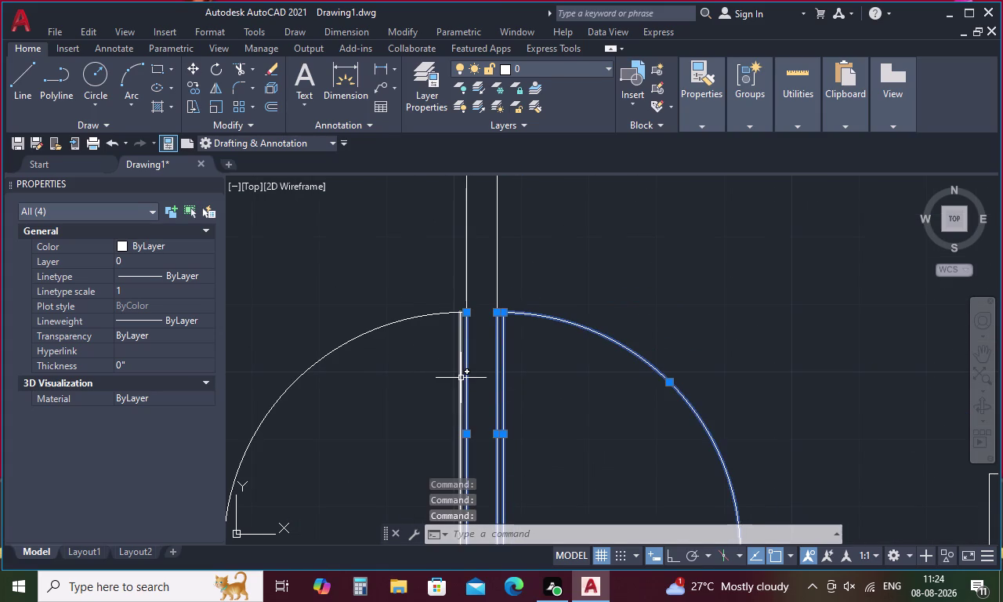
Add the other door's arc and remaining leaf pieces, then list the Properties colour choices.
click(460, 379)
click(432, 315)
scroll(down, 3)
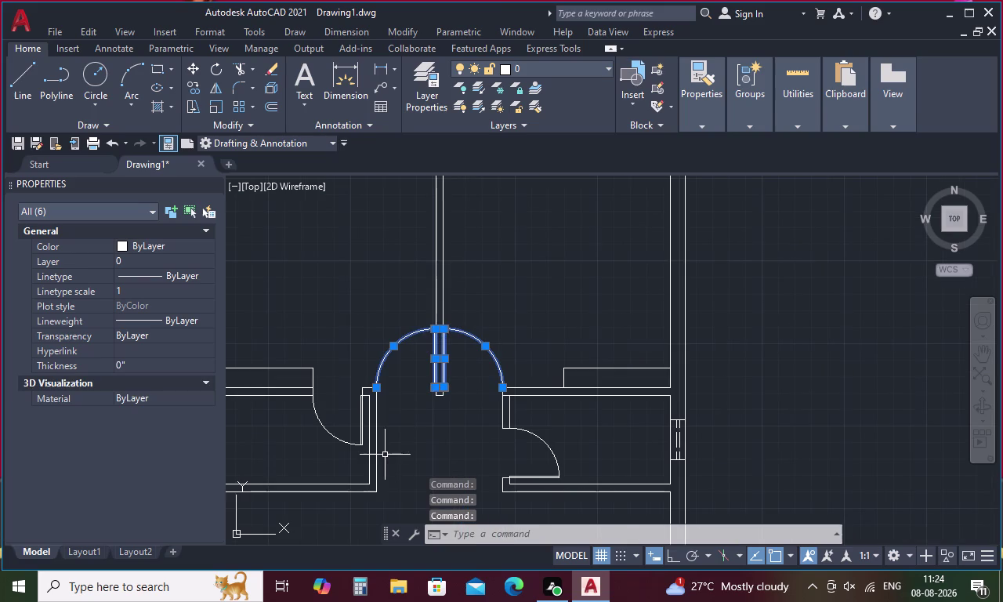
scroll(up, 3)
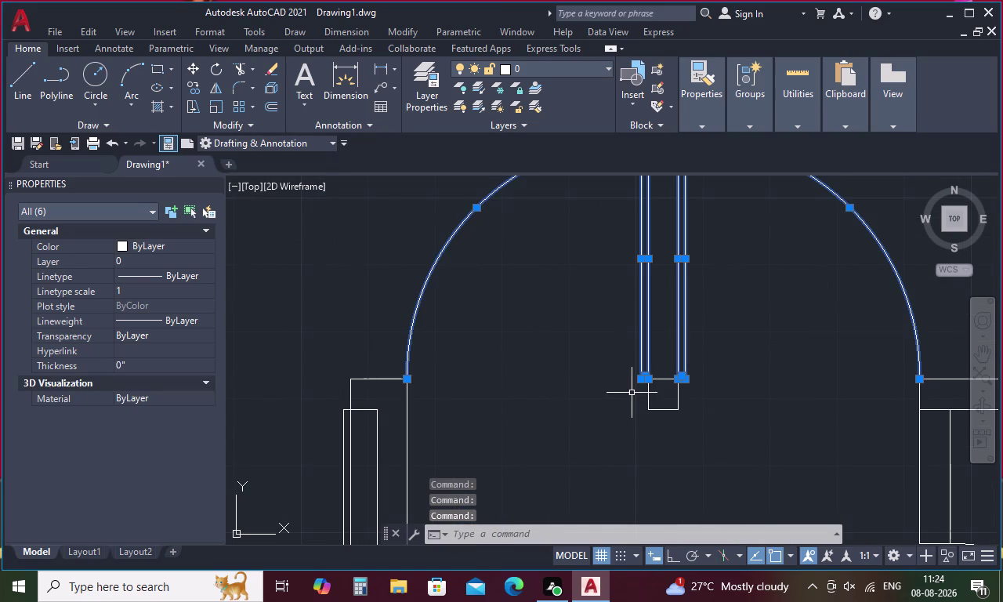
click(407, 403)
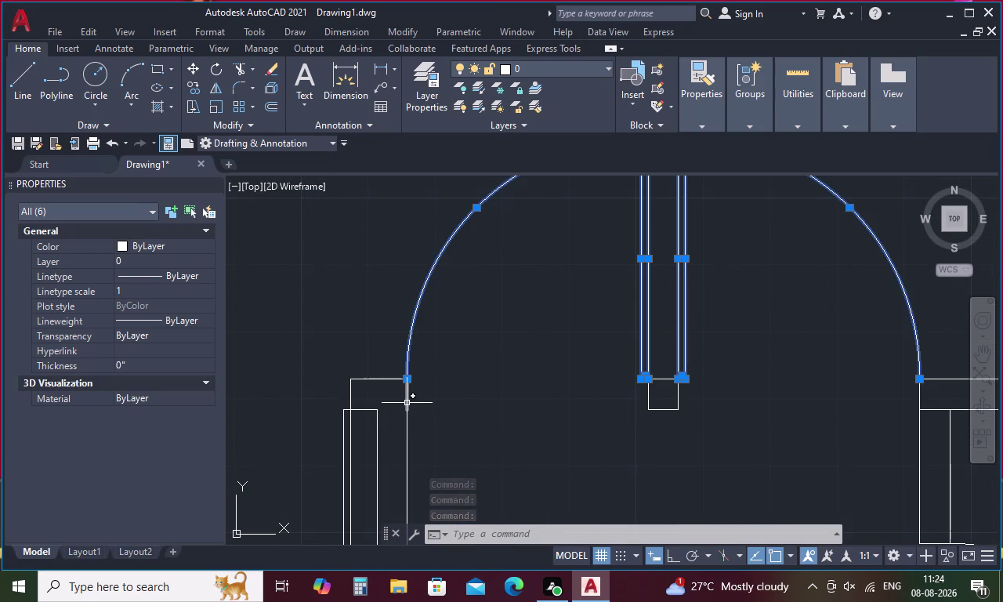
scroll(down, 3)
scroll(up, 3)
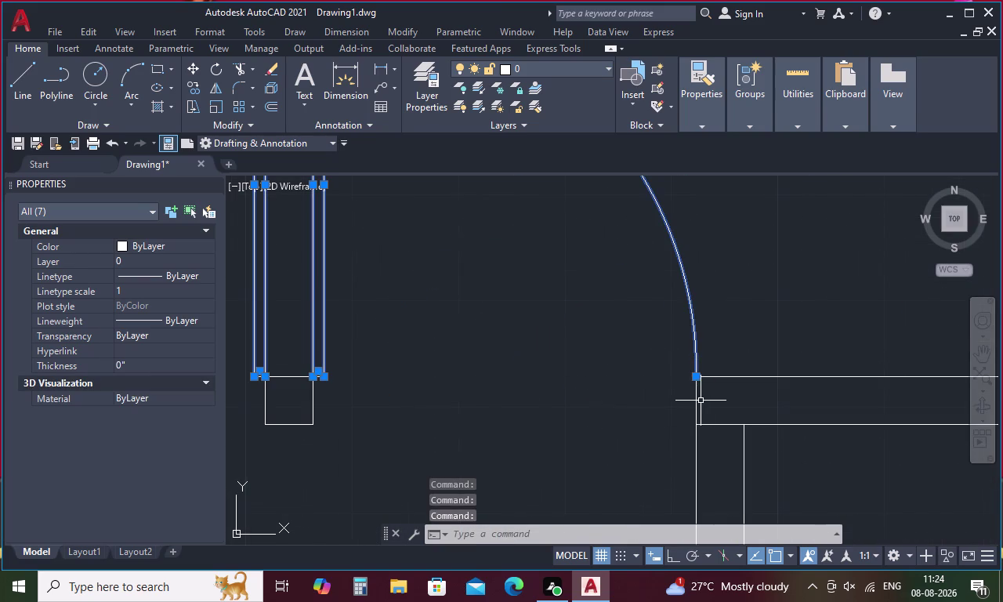
click(695, 401)
scroll(down, 3)
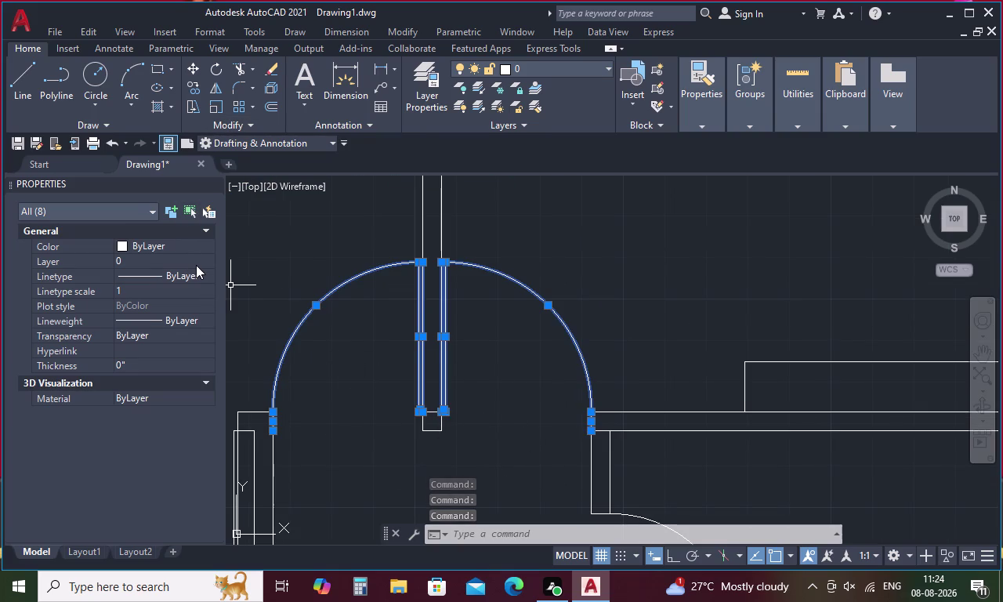
click(204, 245)
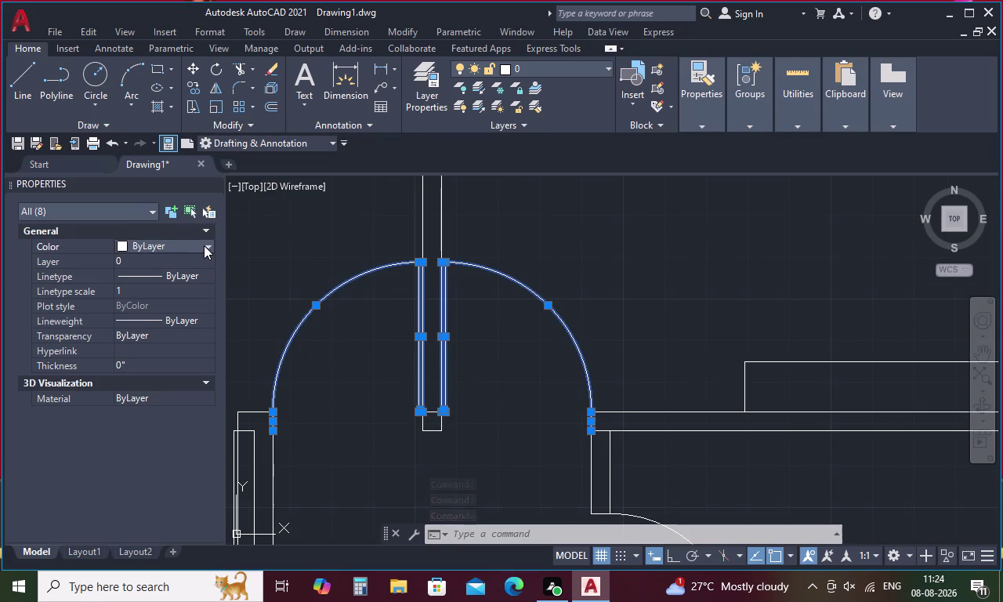
click(205, 246)
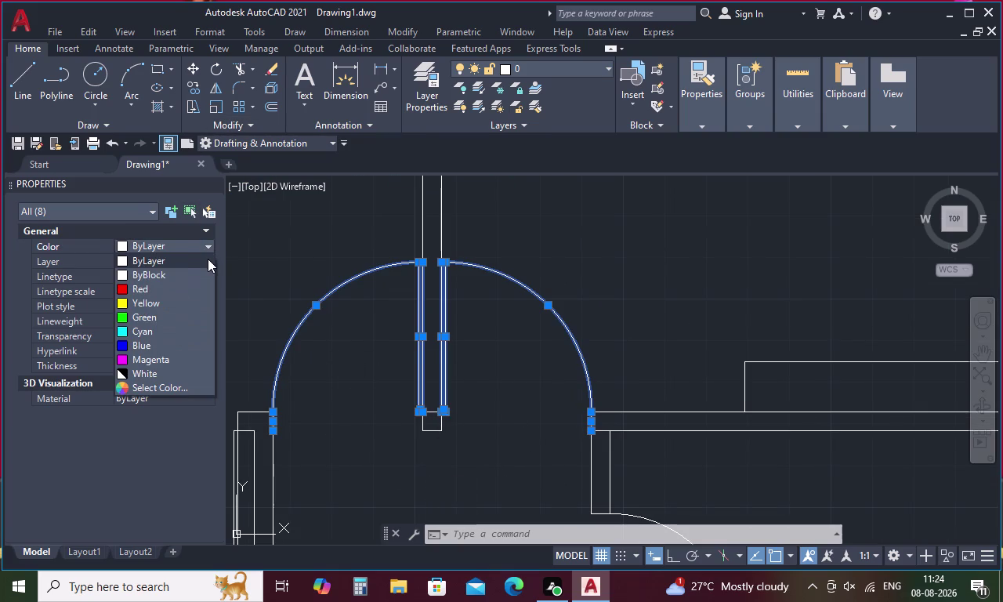